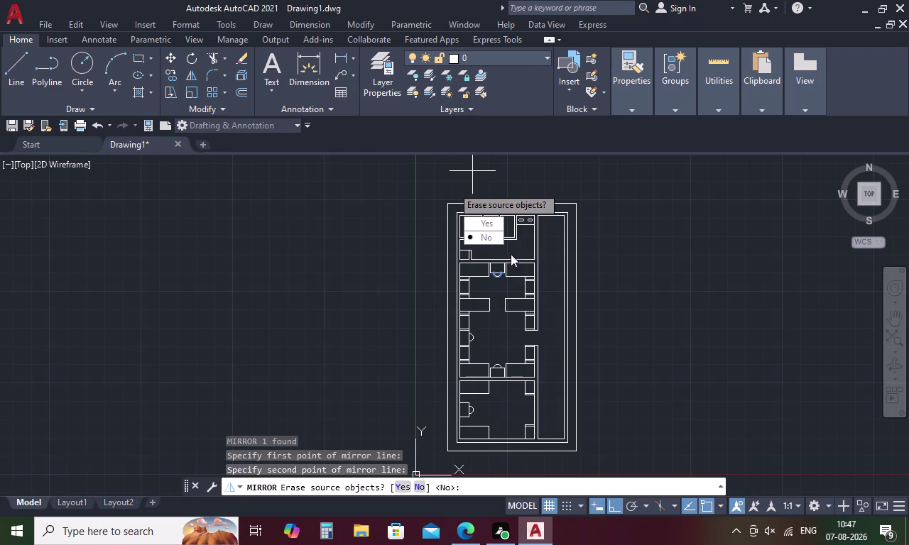
Finish the mirror keeping the source object, then pan down the plan.
drag(489, 239, 505, 413)
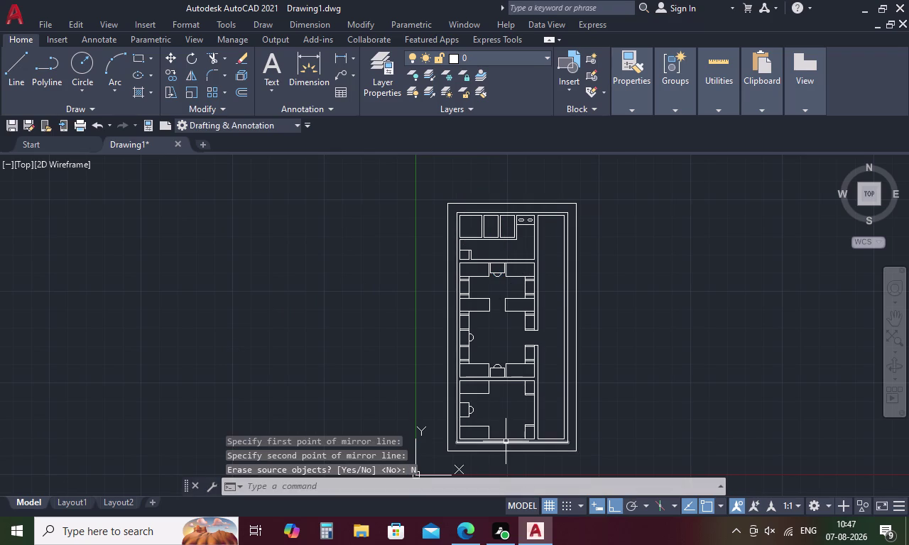
middle_drag(506, 442, 505, 407)
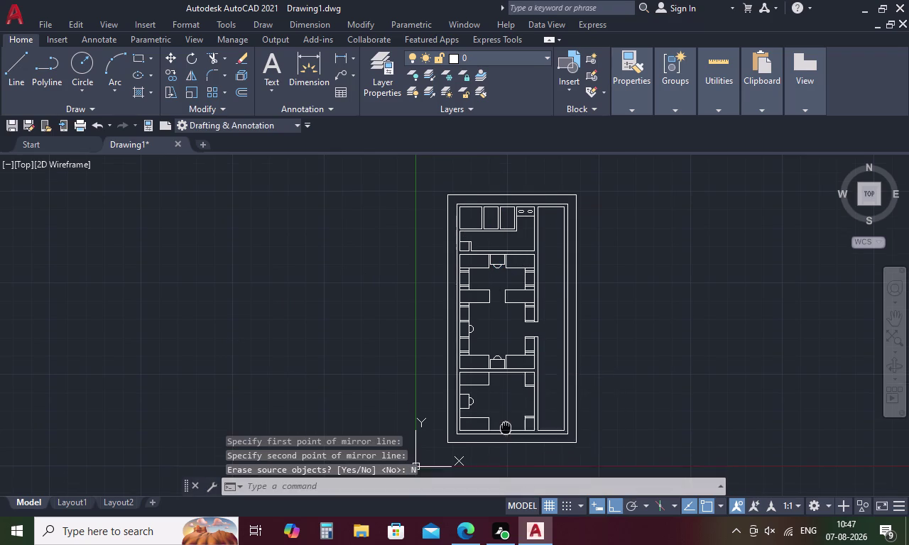
middle_drag(506, 406, 506, 366)
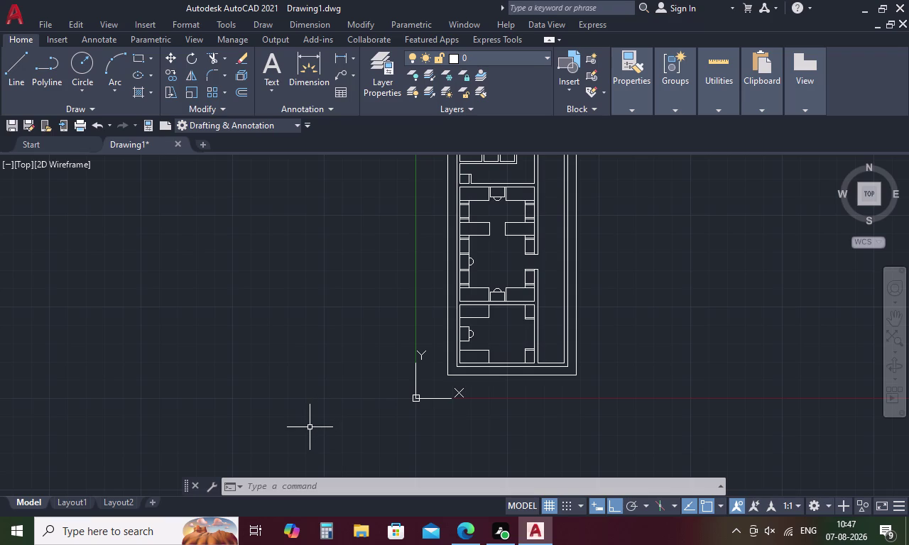
Load the ACAD_ISO02W100 linetype with LT, then select the bottom outer boundary line.
text(L)
text(T)
key(space)
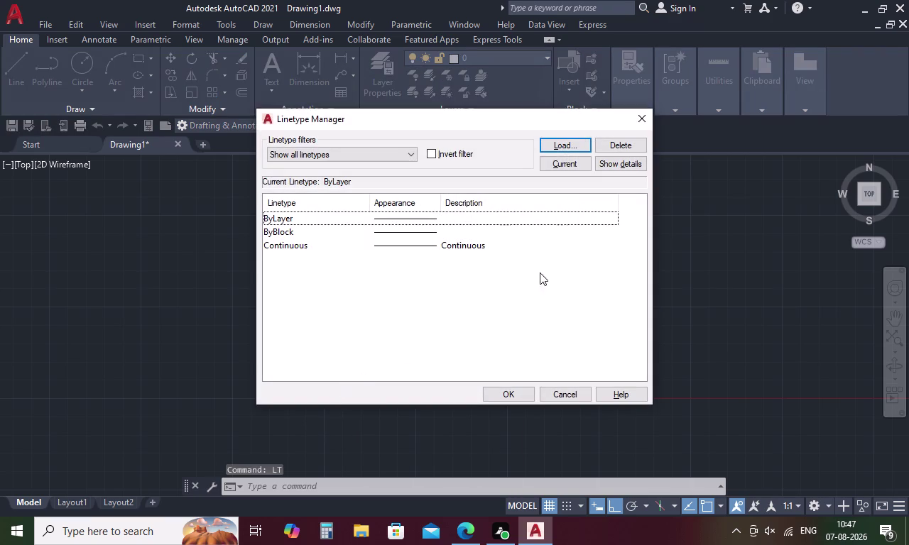
click(566, 147)
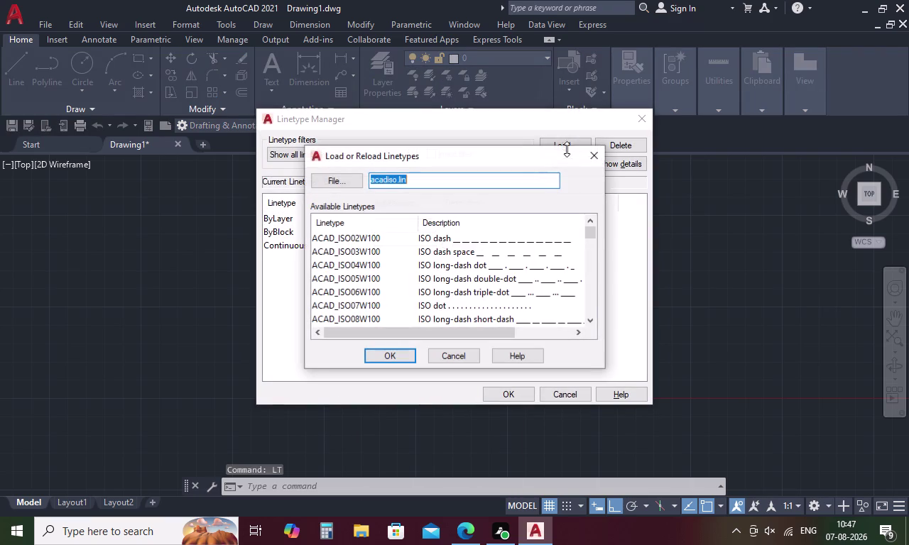
click(434, 235)
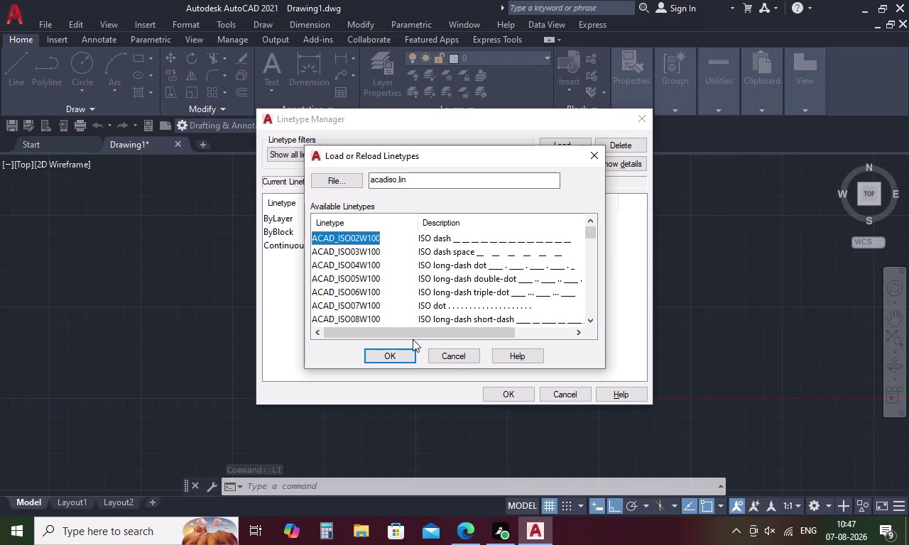
click(405, 358)
click(502, 397)
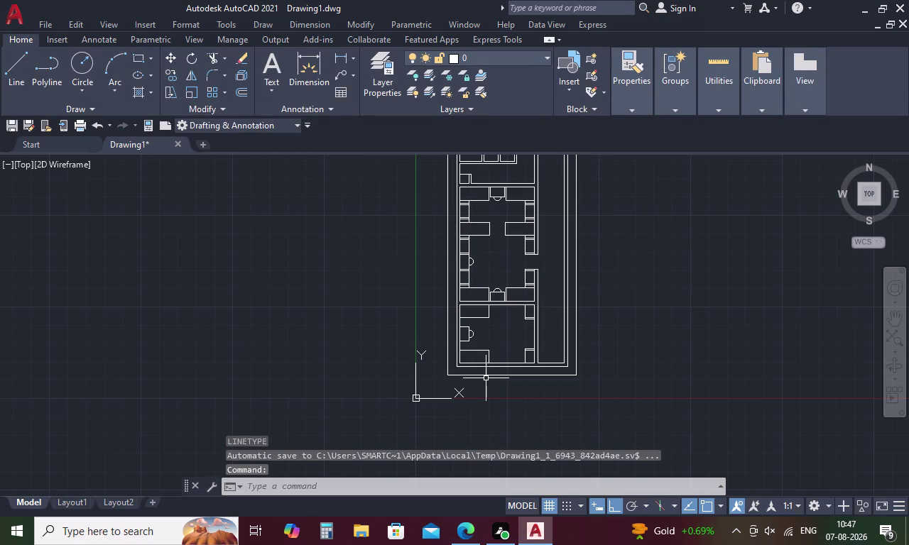
click(493, 377)
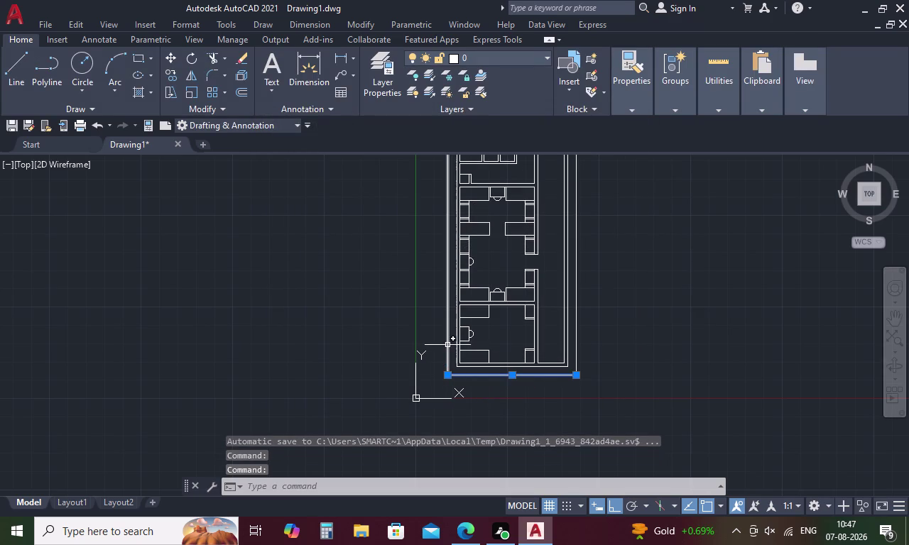
Add the left, right and top boundary lines and give all four ACAD_ISO02W100 linetype.
click(449, 343)
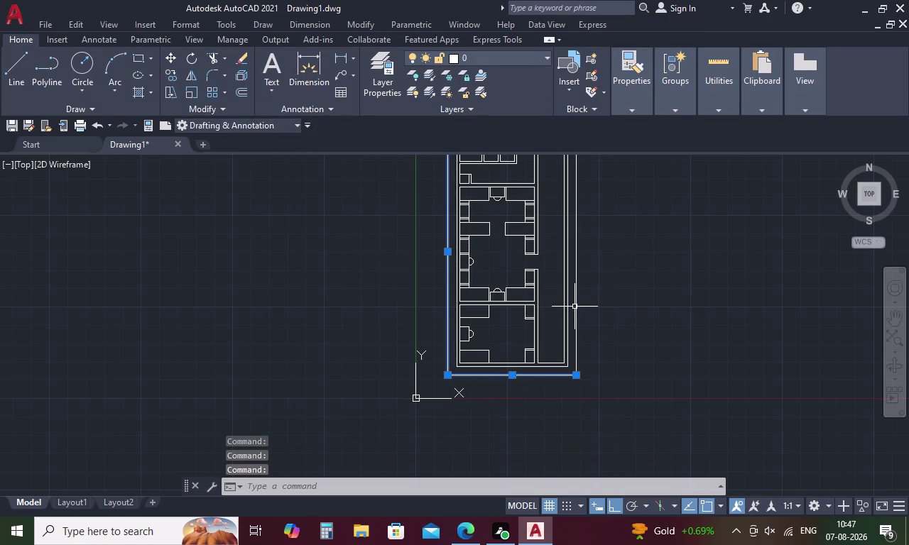
click(576, 296)
middle_drag(576, 296, 573, 343)
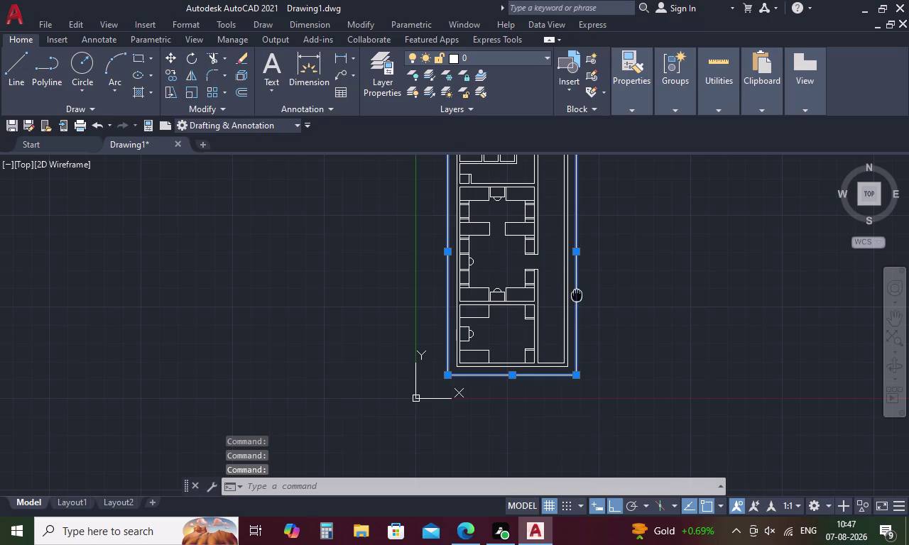
middle_drag(572, 343, 558, 471)
click(522, 304)
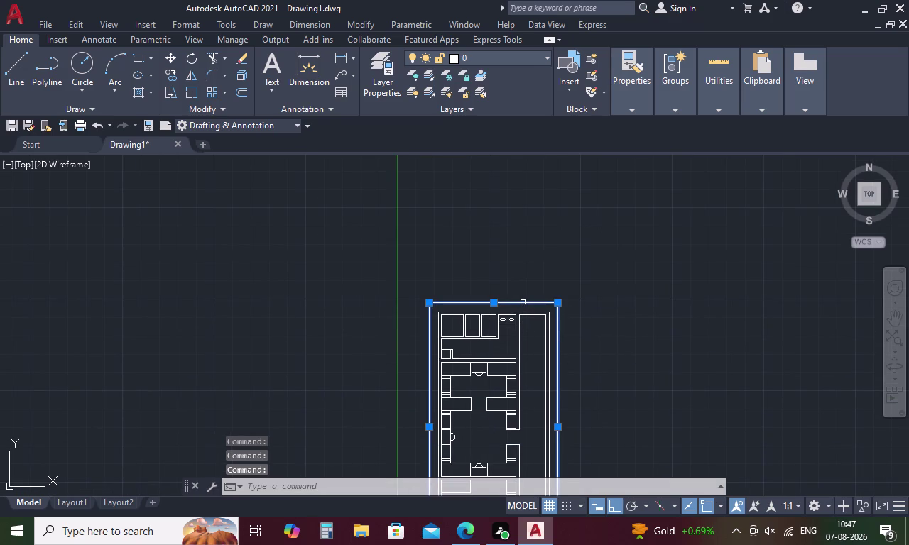
key(ctrl+1)
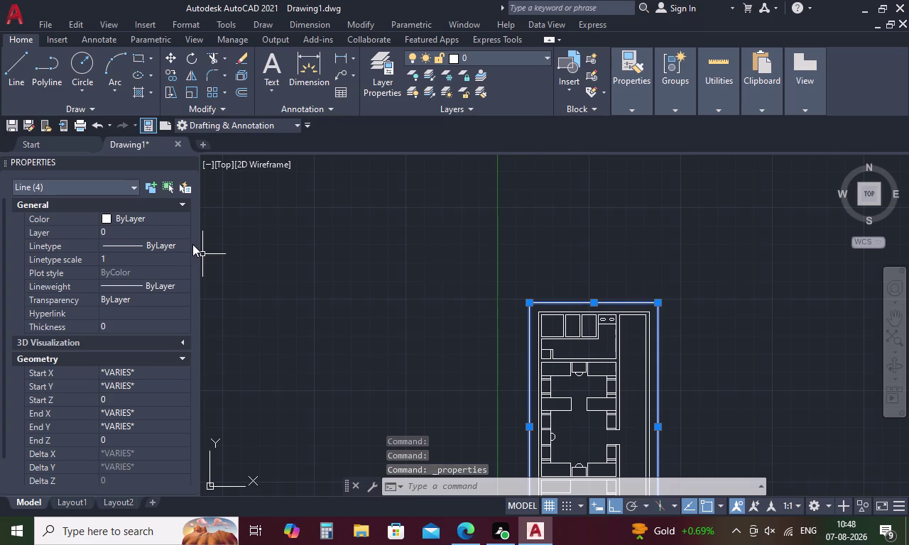
double_click(186, 246)
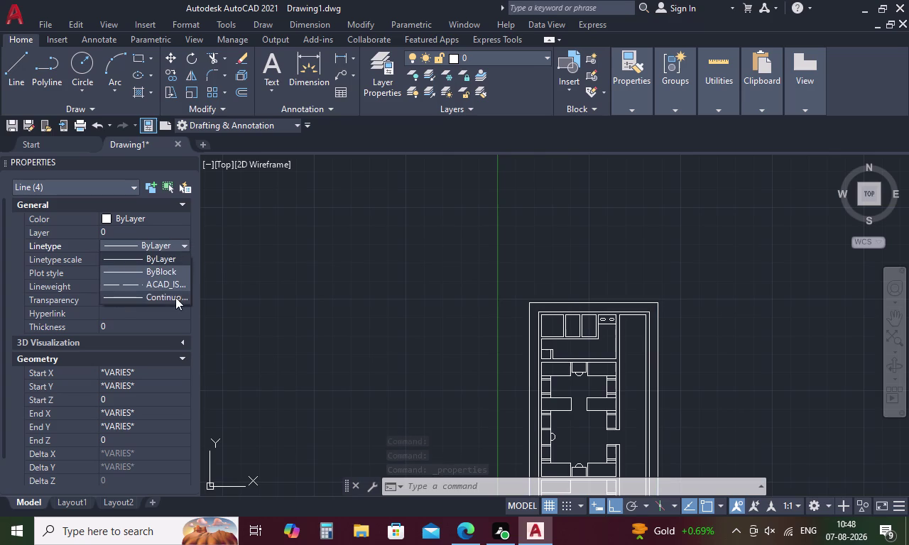
click(179, 284)
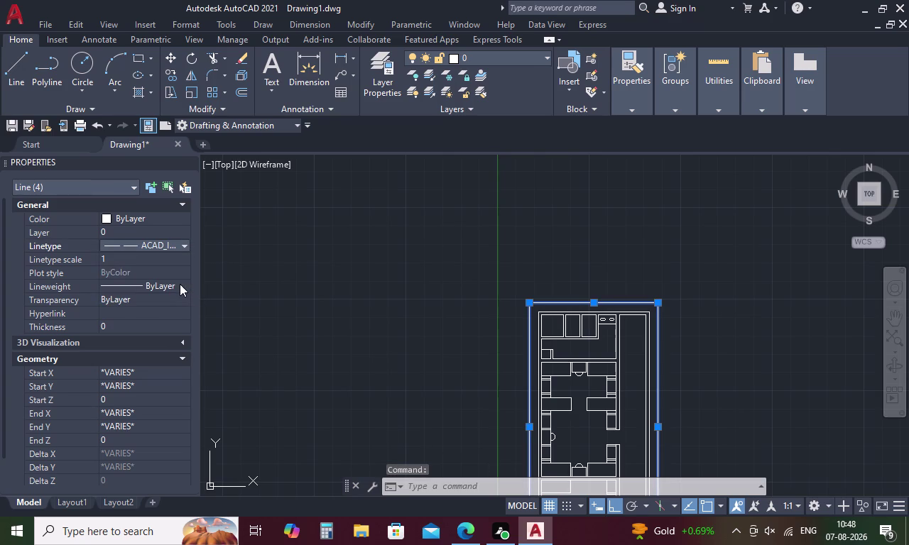
Try linetype scales of 0.01 and then 0.1 on the four boundary lines.
click(137, 260)
key(BackSpace)
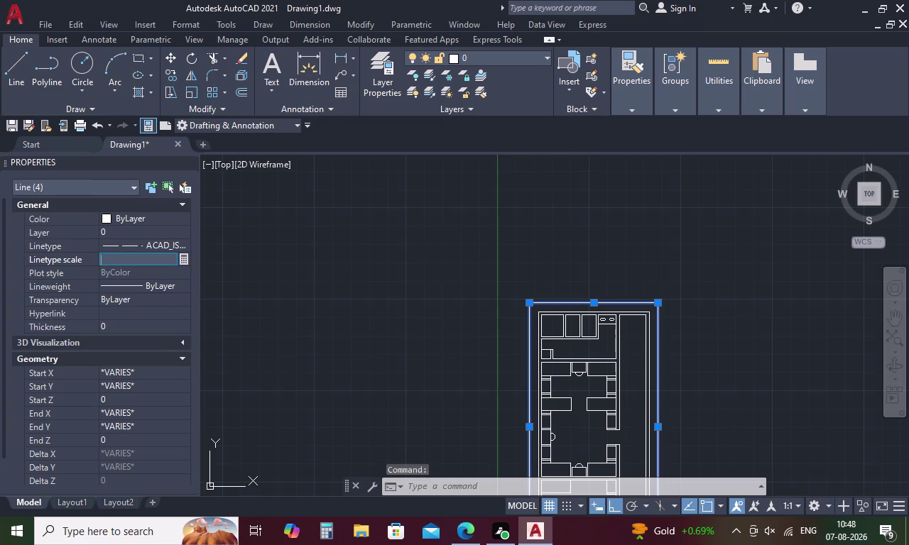
text(.01)
key(Return)
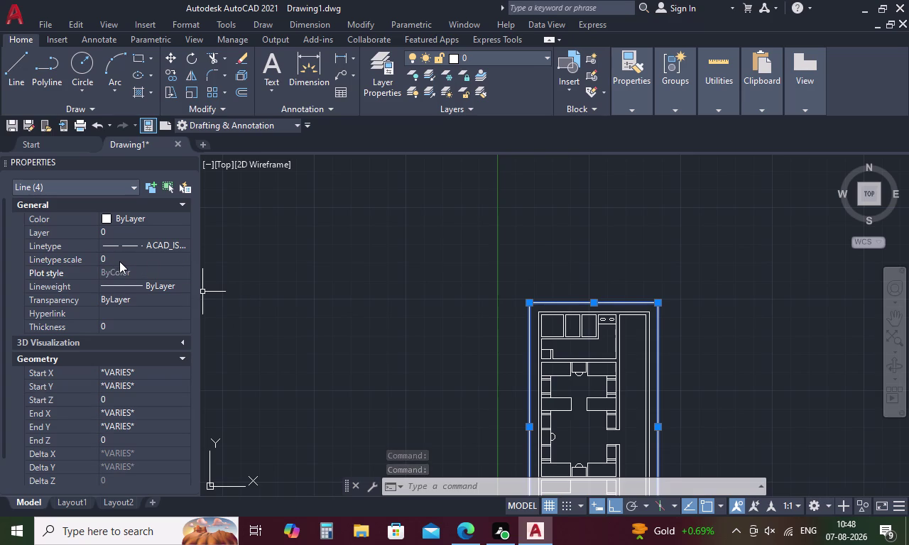
click(120, 261)
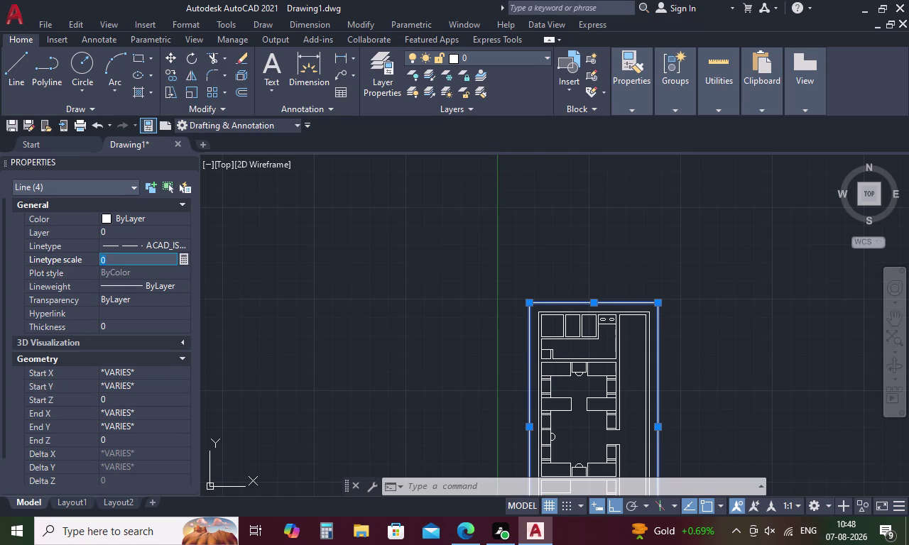
key(BackSpace)
text(0.)
text(1)
key(Return)
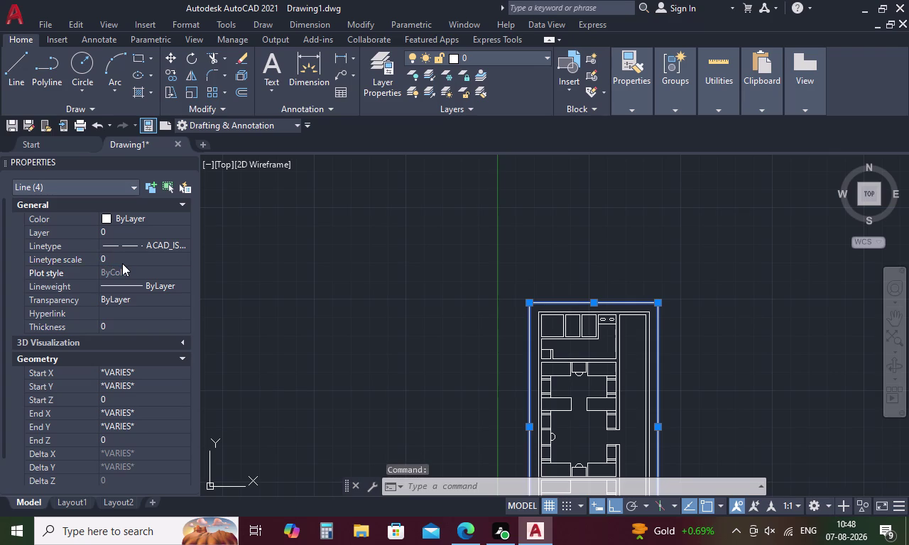
Re-enter a 0.1 linetype scale for the boundary lines and deselect them.
click(124, 264)
key(BackSpace)
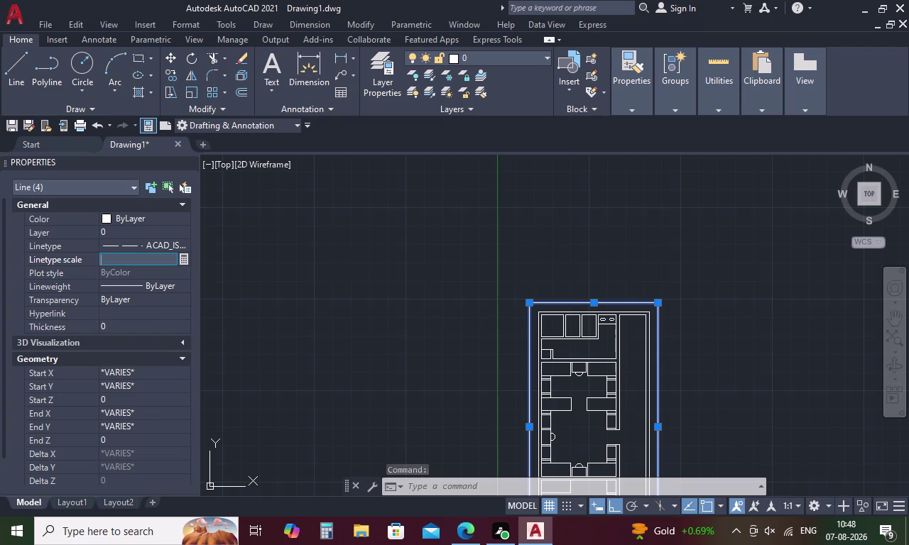
text(.1)
key(Return)
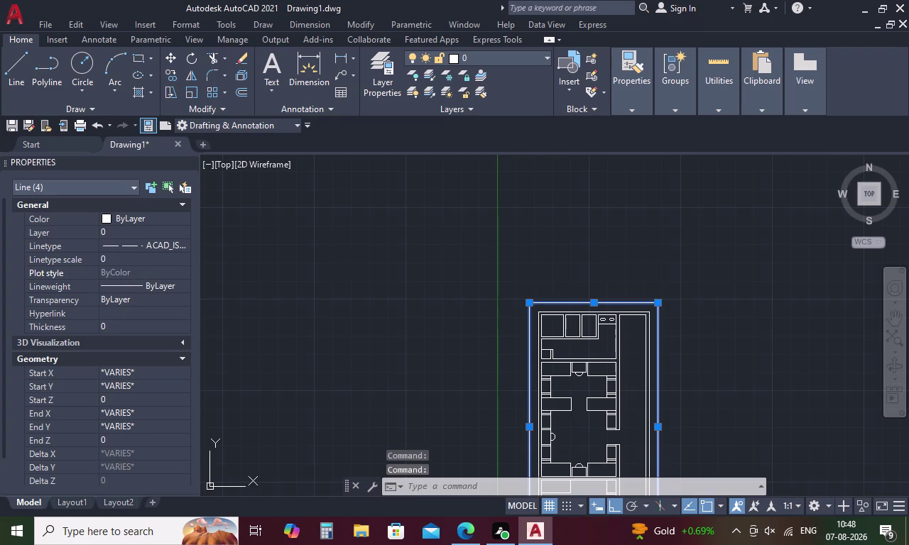
key(Escape)
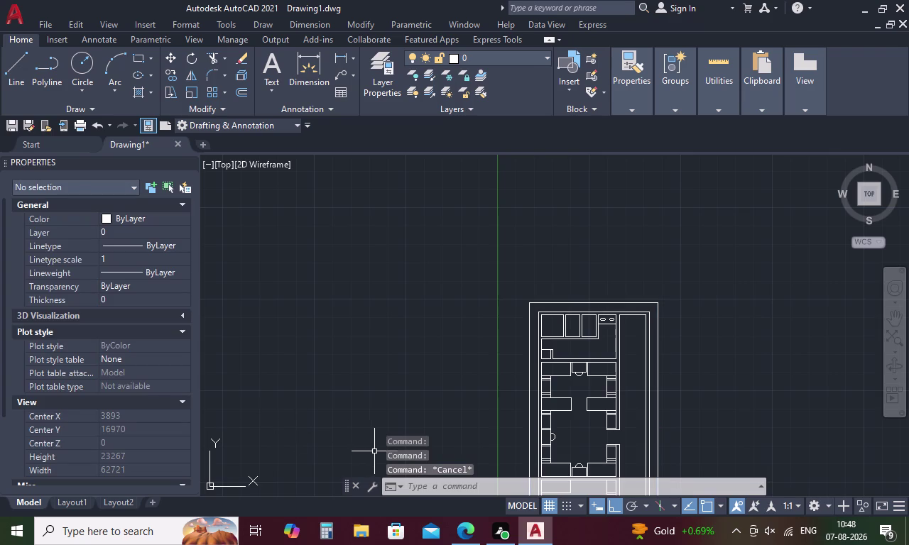
Set the top and left boundary lines' linetype scale to .01, then deselect.
click(571, 304)
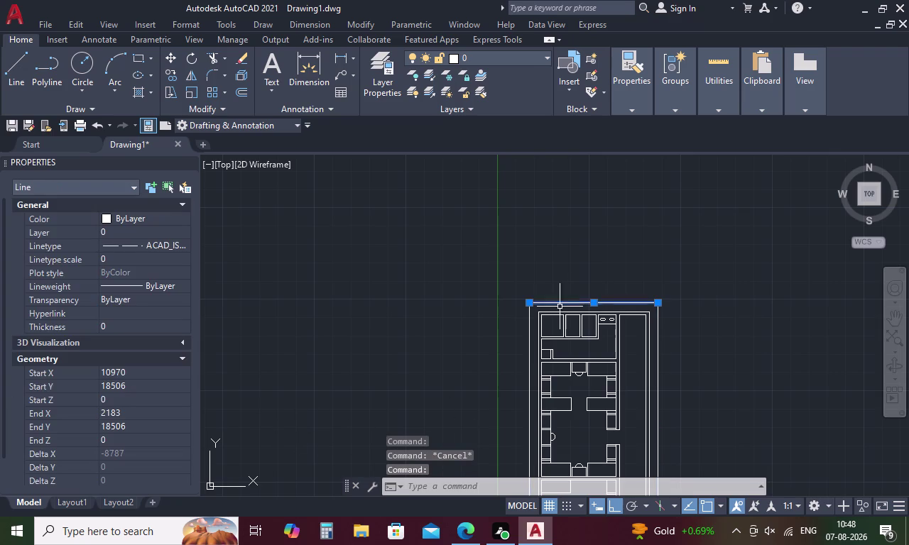
click(528, 331)
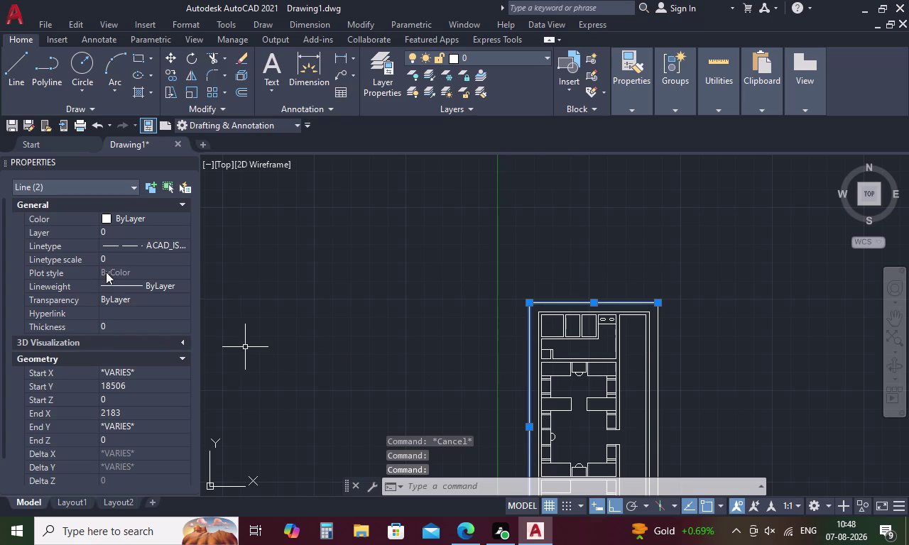
click(129, 259)
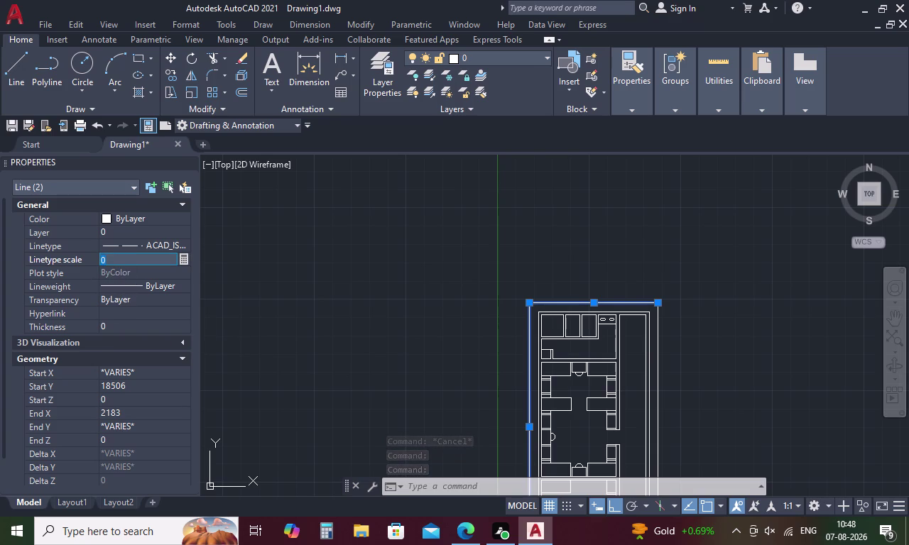
key(BackSpace)
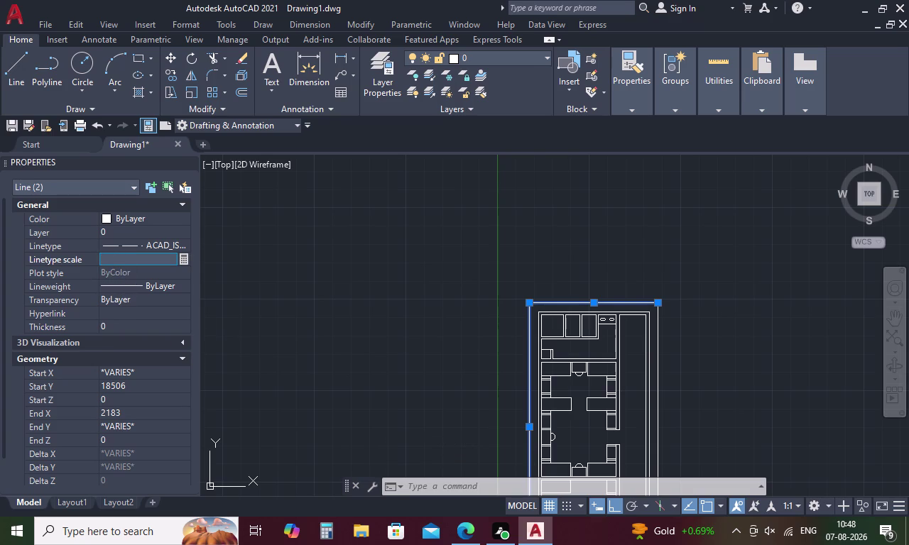
key(period)
key(0)
key(1)
key(Return)
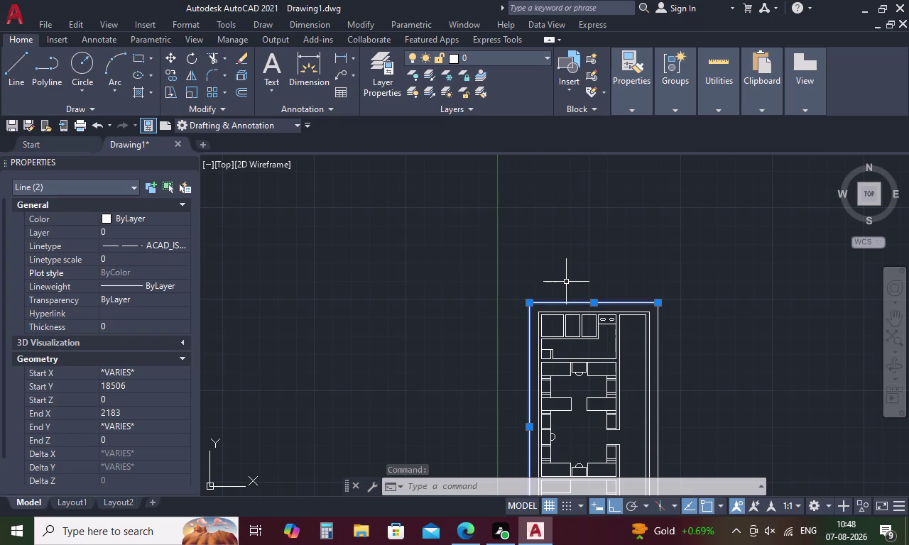
key(Escape)
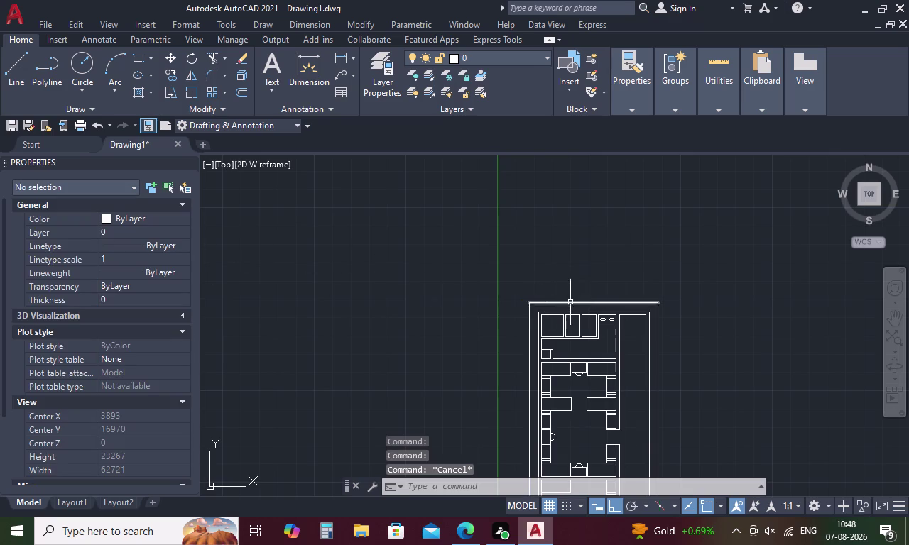
Reselect the top, left and another outer boundary line, adjusting the view.
click(575, 304)
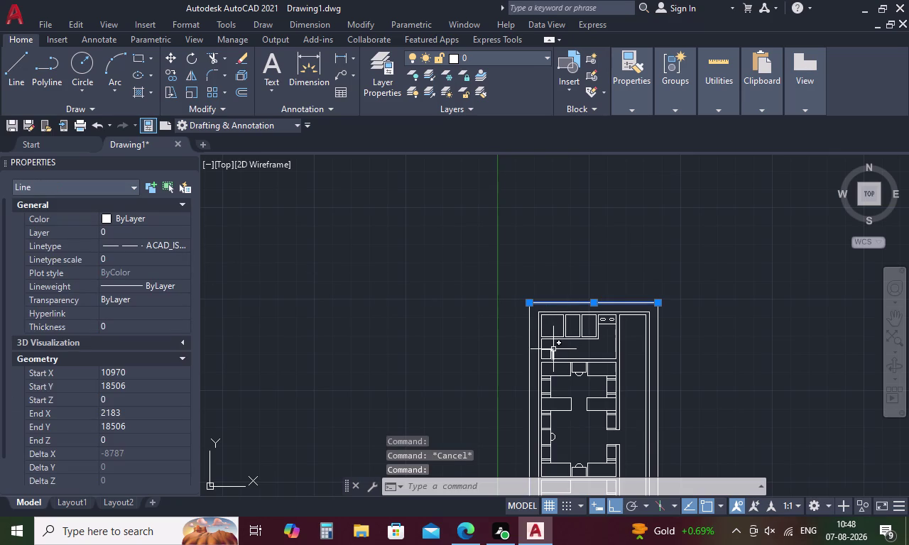
click(528, 340)
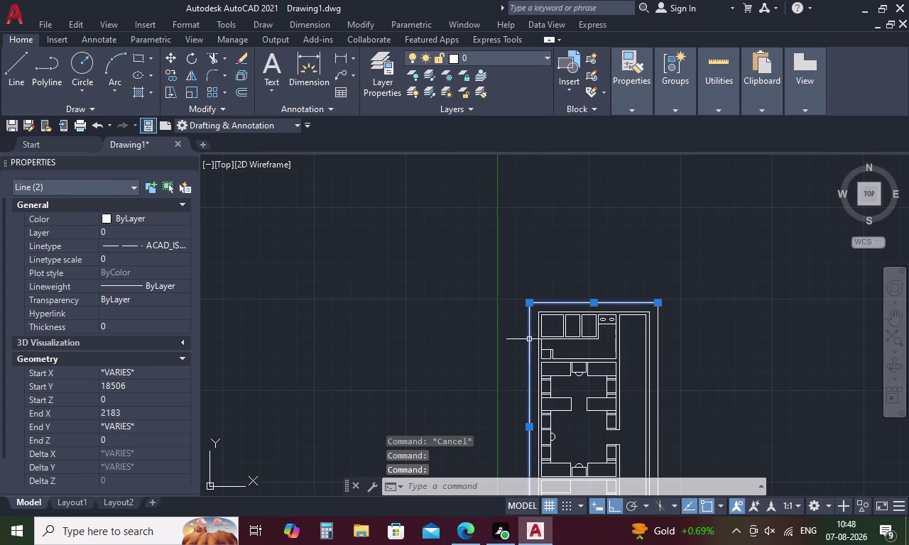
click(657, 343)
scroll(down, 3)
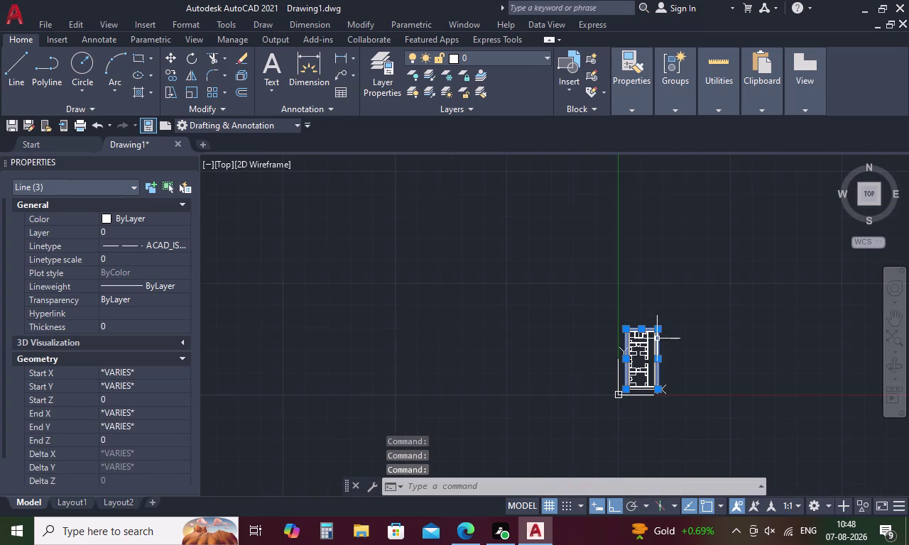
middle_drag(657, 339, 630, 306)
scroll(up, 3)
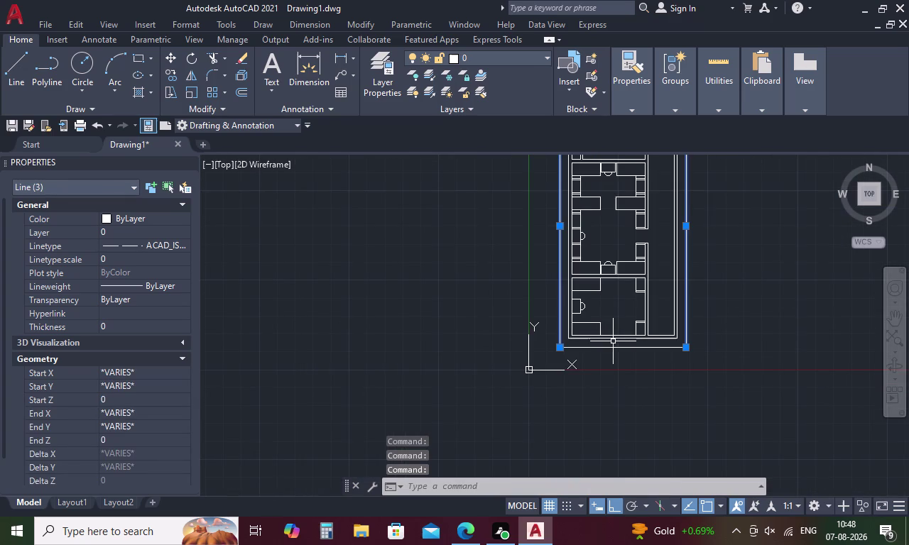
Add the bottom boundary line and check lineweight and linetype, keeping the dashed linetype.
click(613, 347)
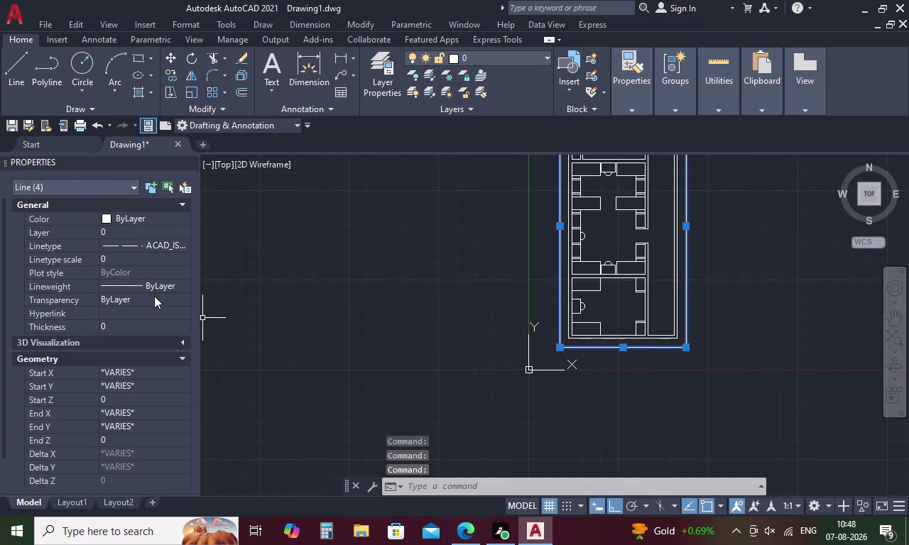
click(178, 287)
click(184, 287)
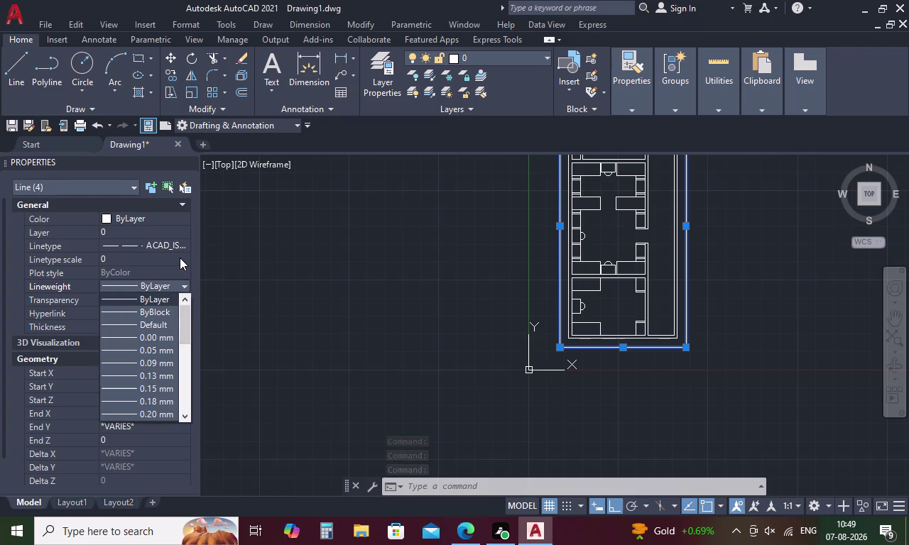
click(180, 258)
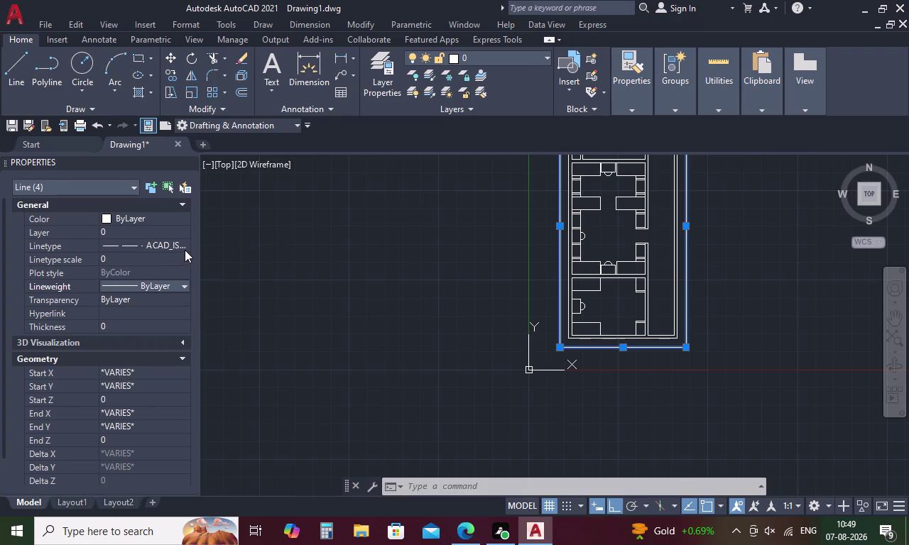
click(181, 245)
click(181, 246)
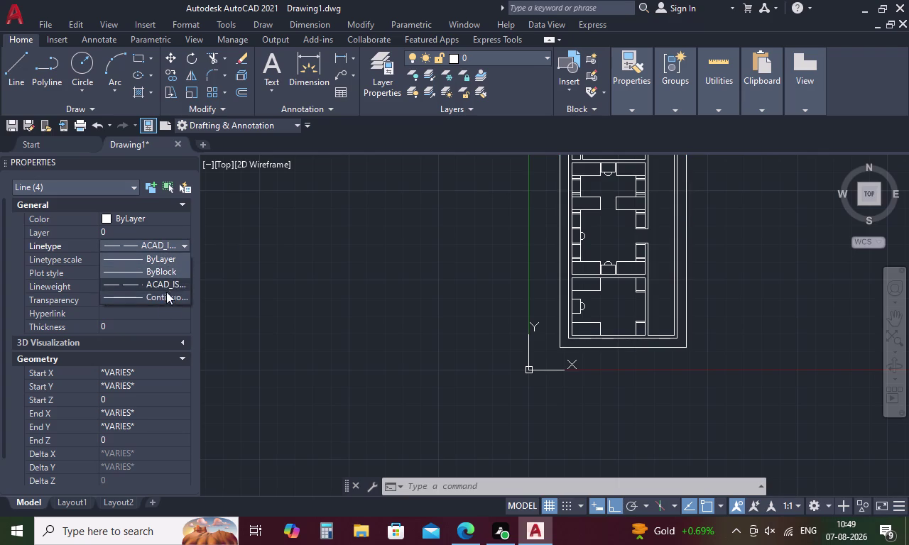
click(170, 283)
Try linetype scales of 1, 2 and 10 on the boundary lines.
click(155, 260)
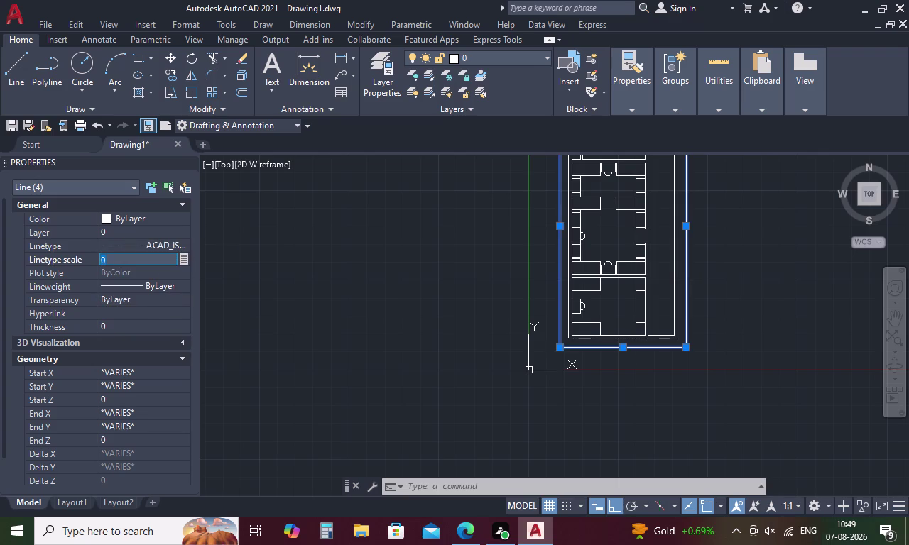
key(BackSpace)
key(1)
key(Return)
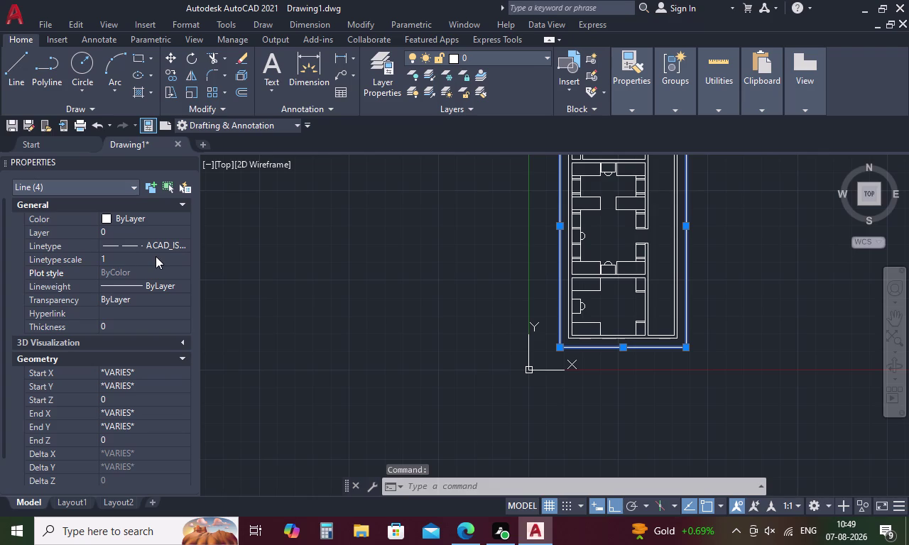
click(155, 257)
key(BackSpace)
key(2)
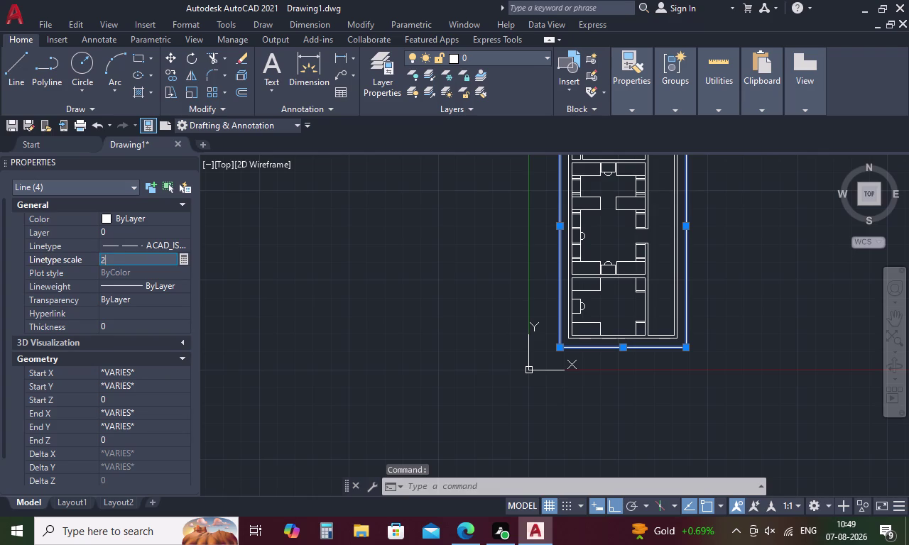
key(Return)
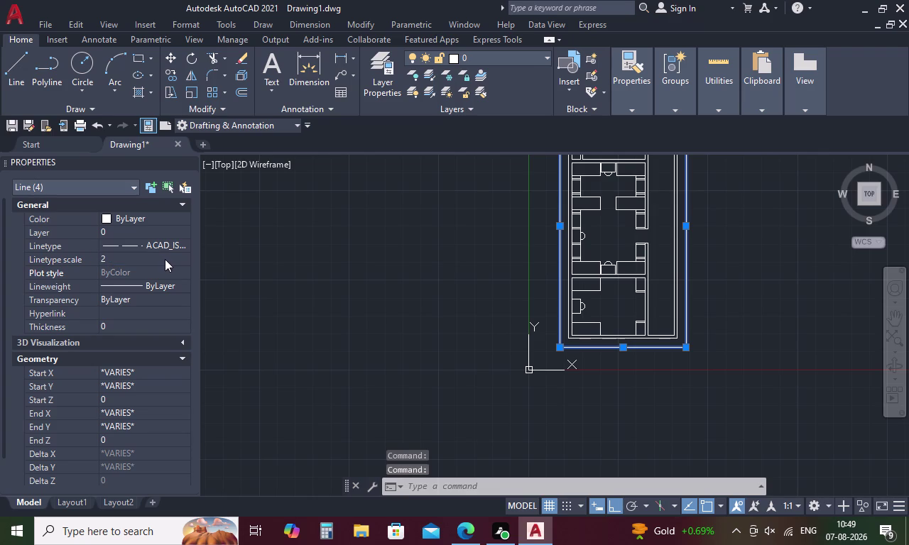
click(143, 259)
key(BackSpace)
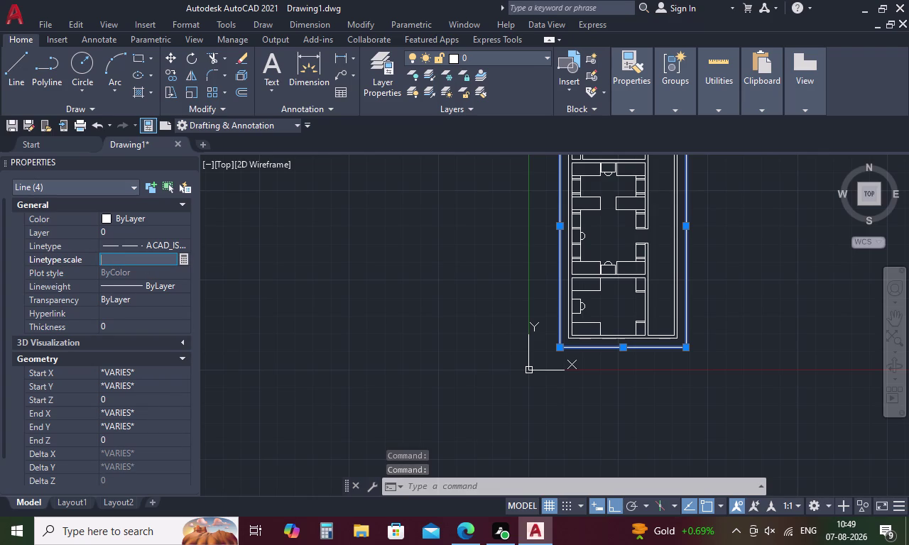
text(10)
key(Return)
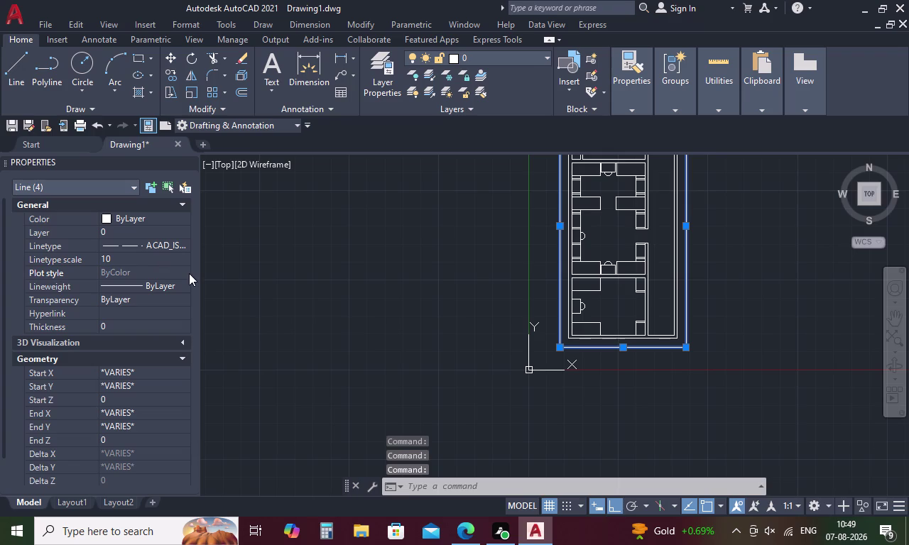
Try a linetype scale of 100, then settle on 50.
click(158, 258)
key(BackSpace)
text(10)
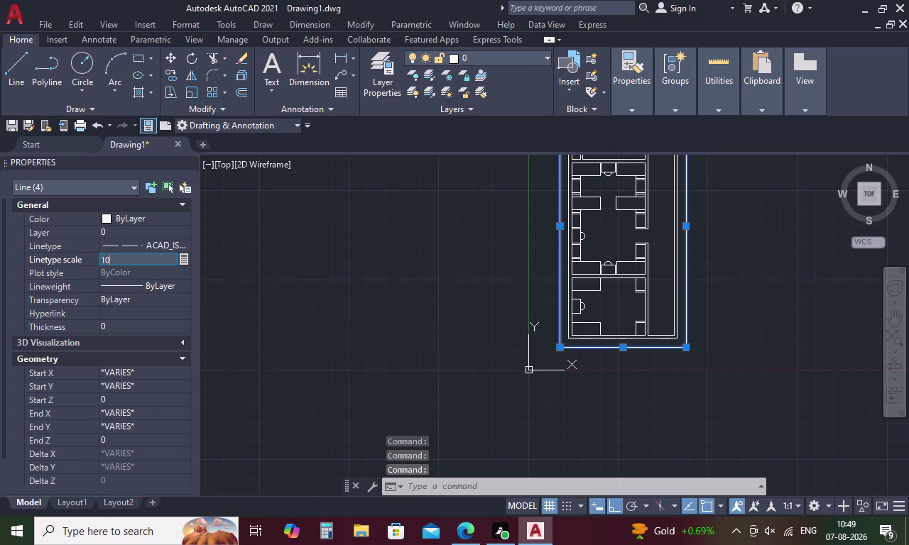
text(0)
key(Return)
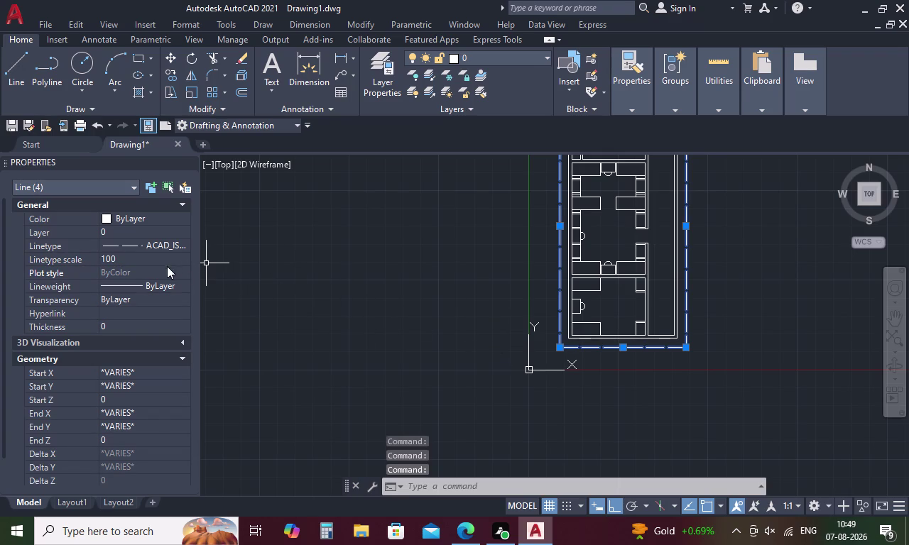
click(139, 258)
key(BackSpace)
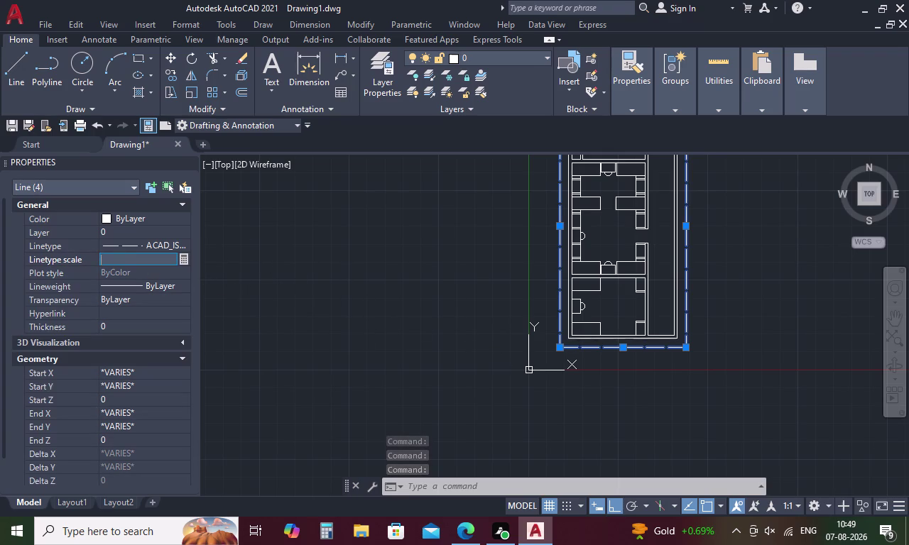
key(5)
key(0)
key(Return)
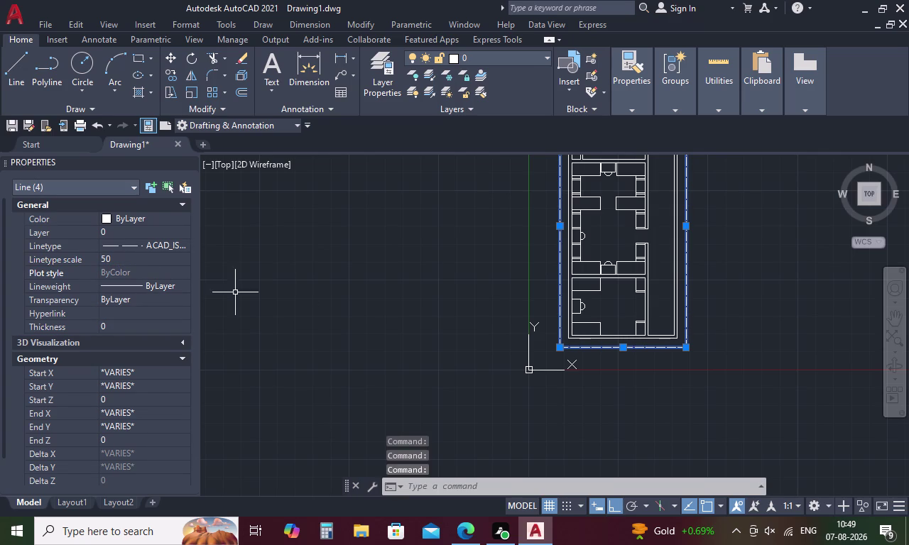
Deselect the lines and pan around to inspect the dashed boundary.
click(355, 312)
click(354, 311)
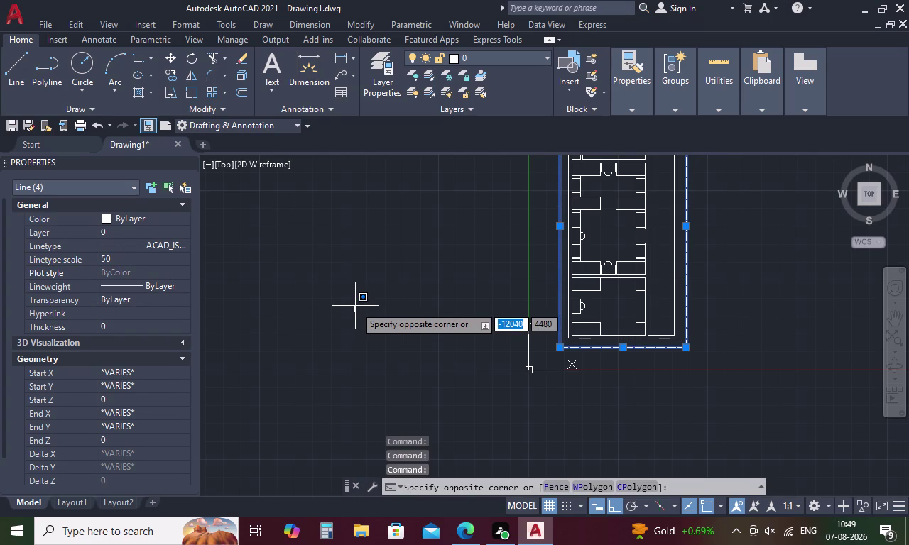
key(Escape)
key(Escape)
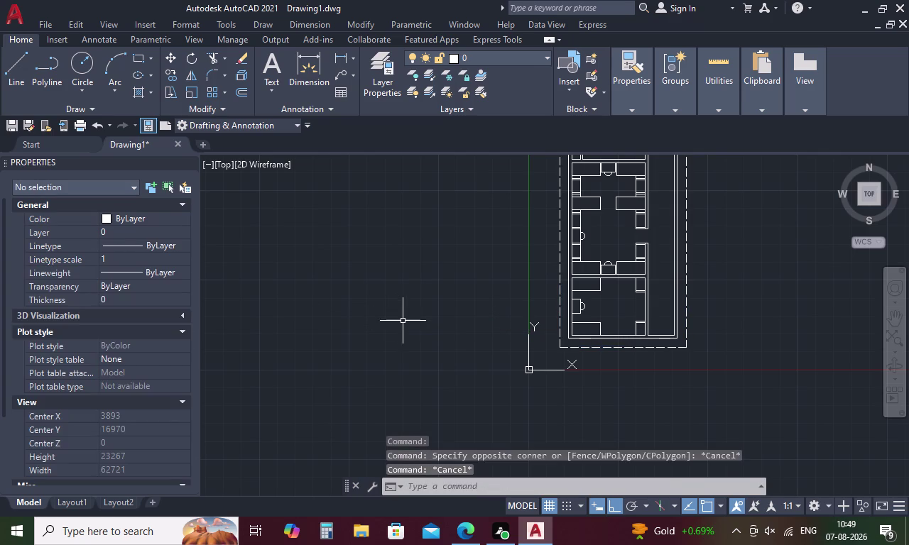
middle_drag(446, 311, 311, 314)
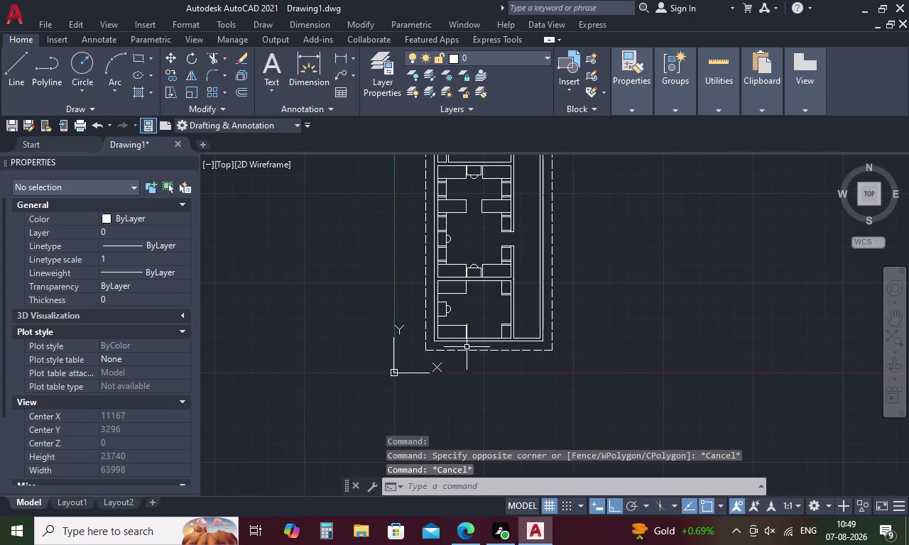
middle_drag(476, 374, 425, 449)
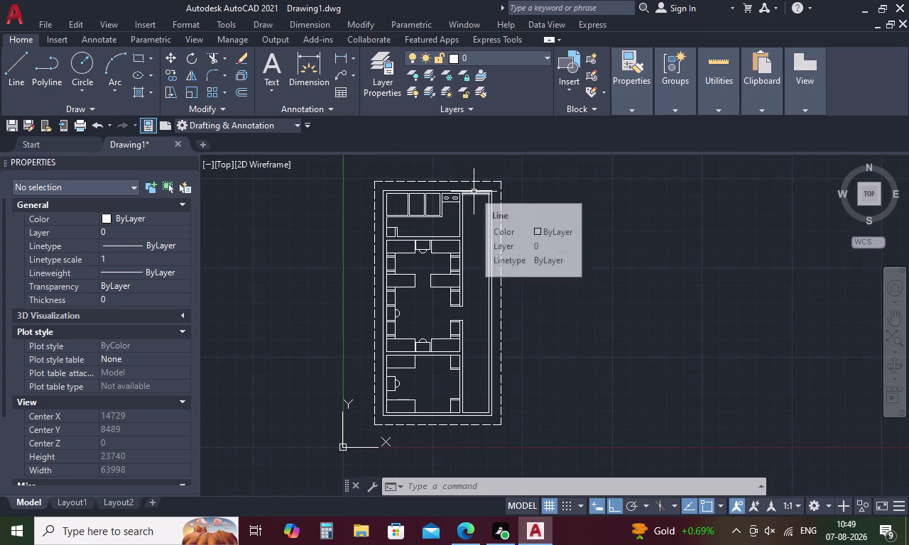
scroll(up, 3)
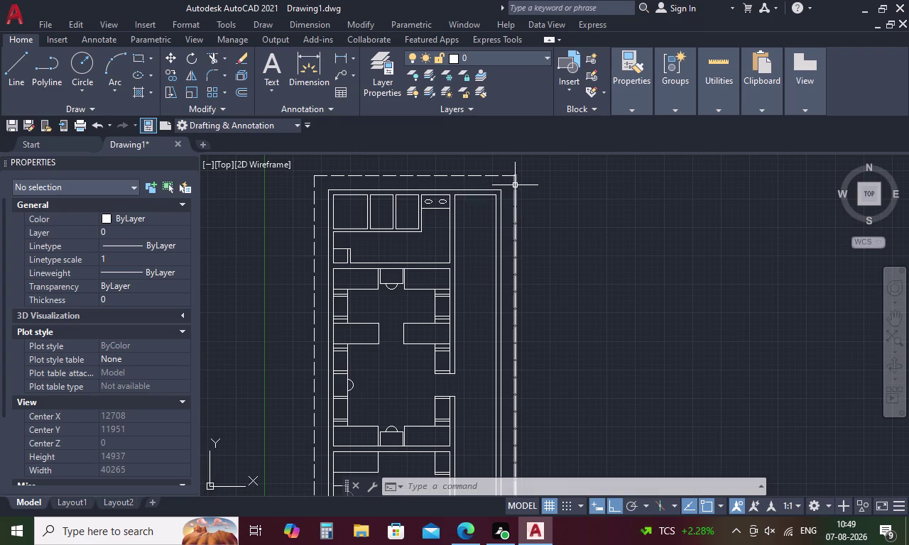
Select the outer boundary lines, change their linetype scale to 25, and deselect.
click(515, 185)
click(485, 177)
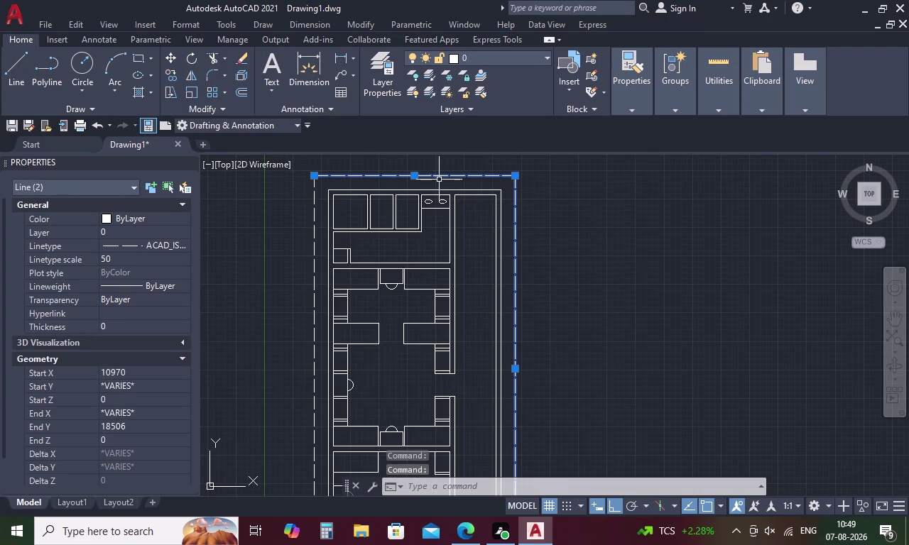
click(314, 223)
scroll(down, 3)
scroll(up, 3)
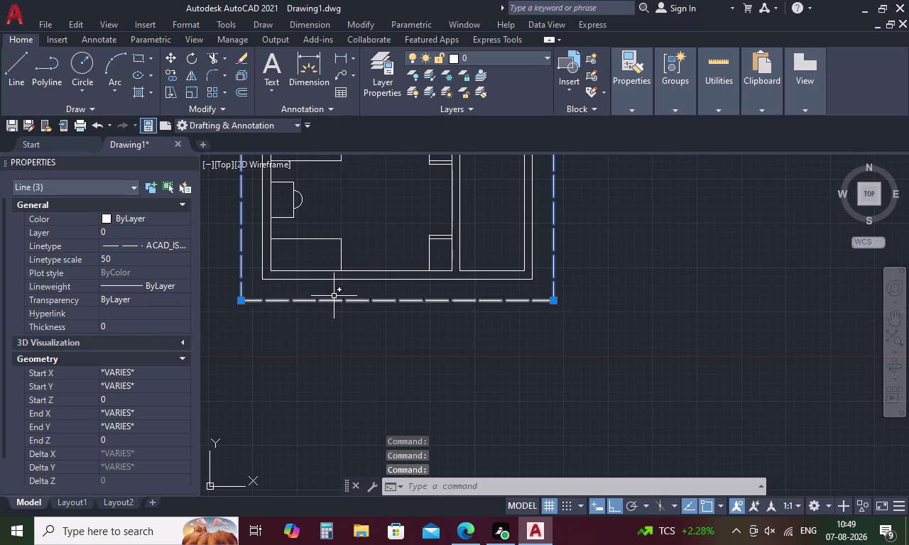
click(335, 300)
click(146, 253)
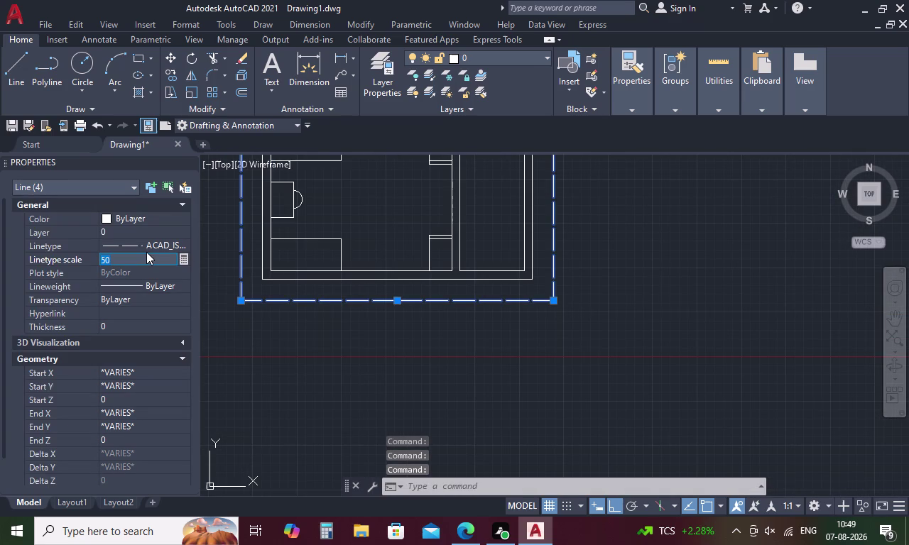
key(BackSpace)
text(25)
key(Return)
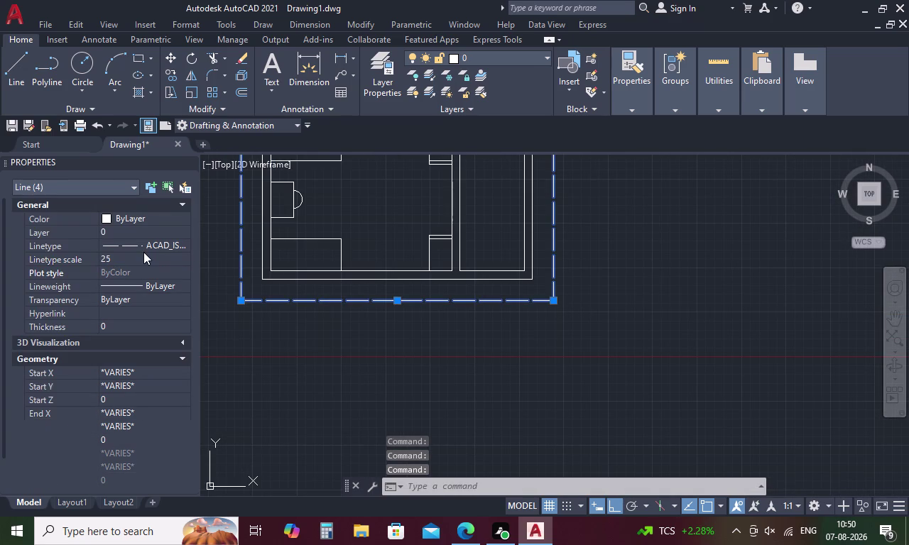
key(space)
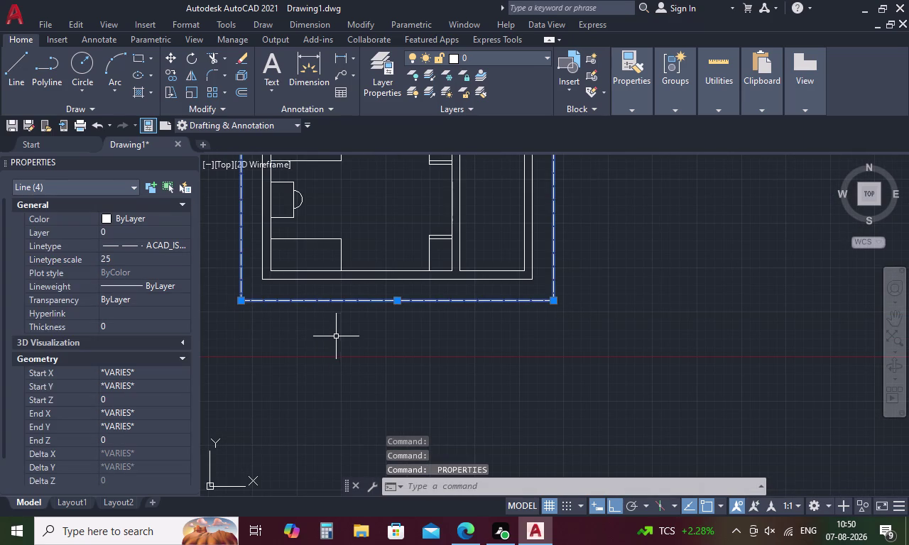
key(Escape)
Select the inner bottom, right and top wall lines.
scroll(down, 3)
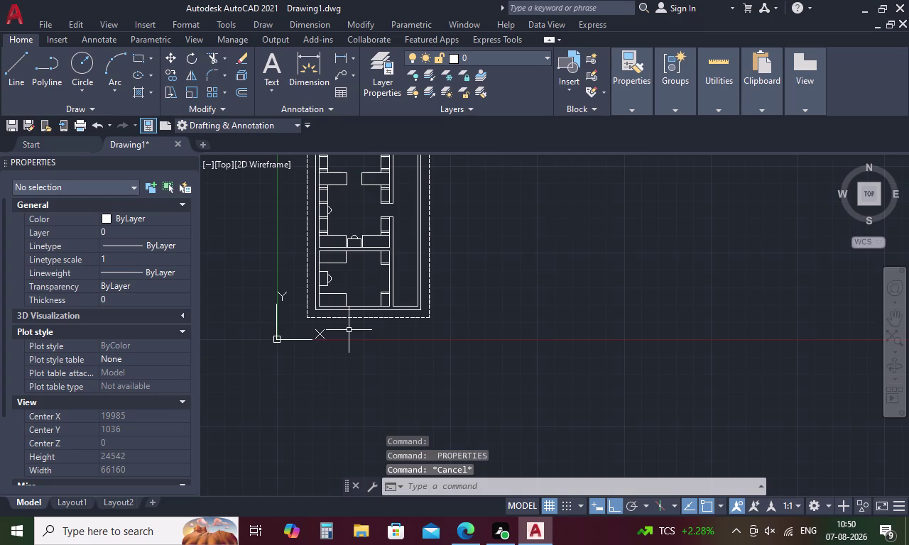
middle_drag(350, 330, 352, 380)
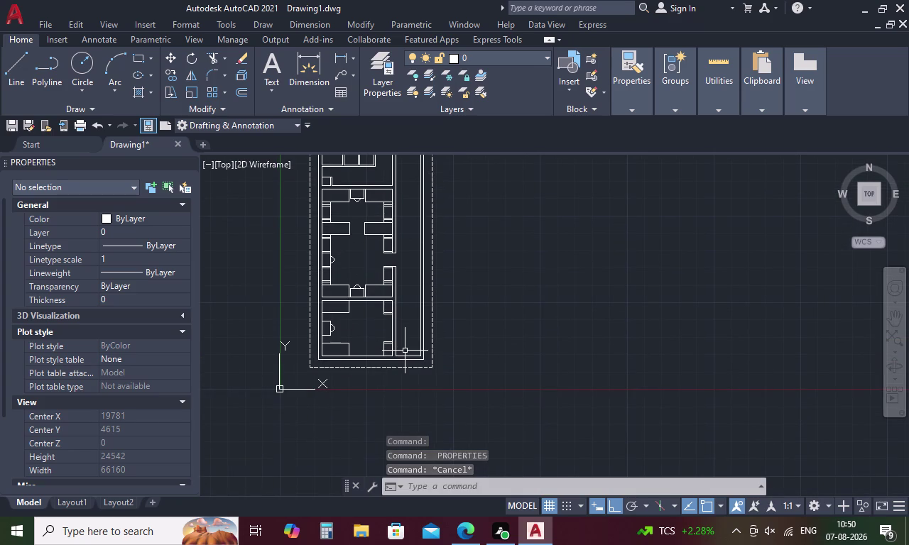
scroll(up, 3)
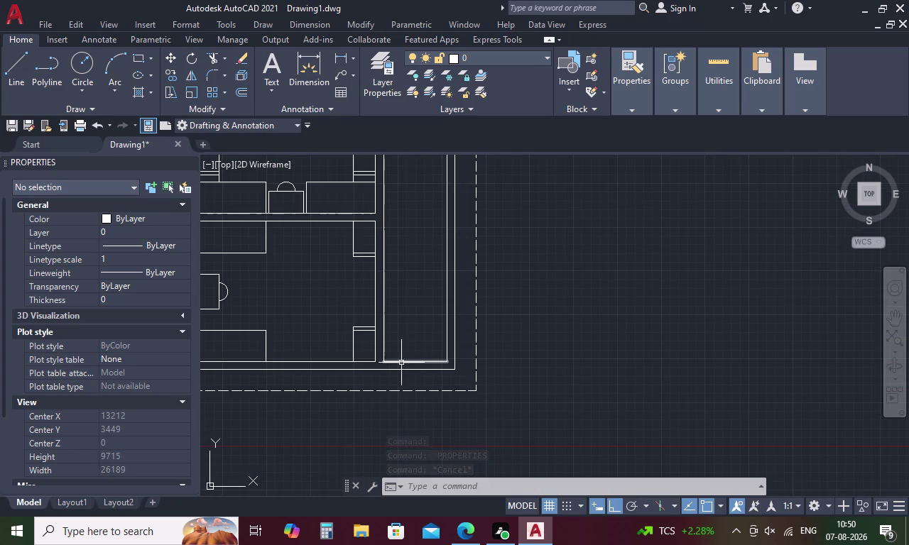
click(401, 363)
click(446, 305)
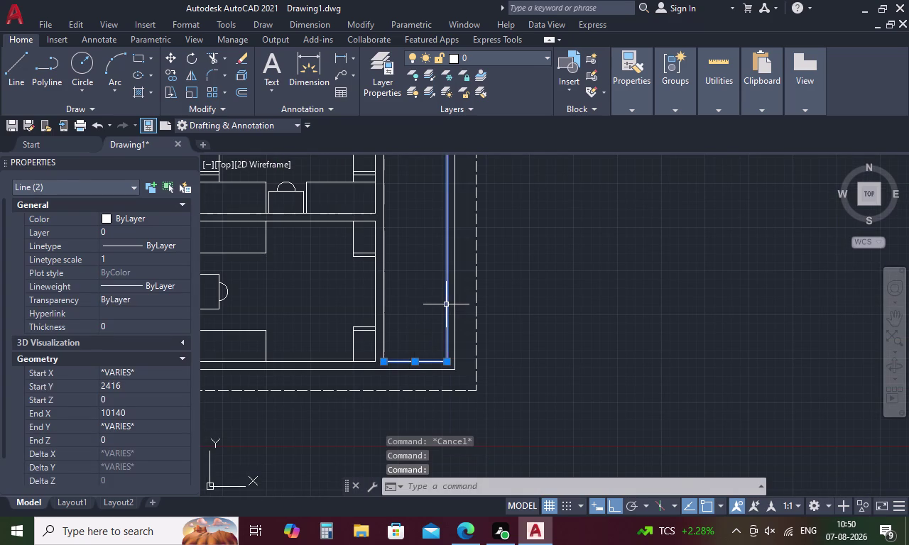
scroll(down, 3)
middle_drag(441, 247, 427, 375)
scroll(up, 3)
click(417, 318)
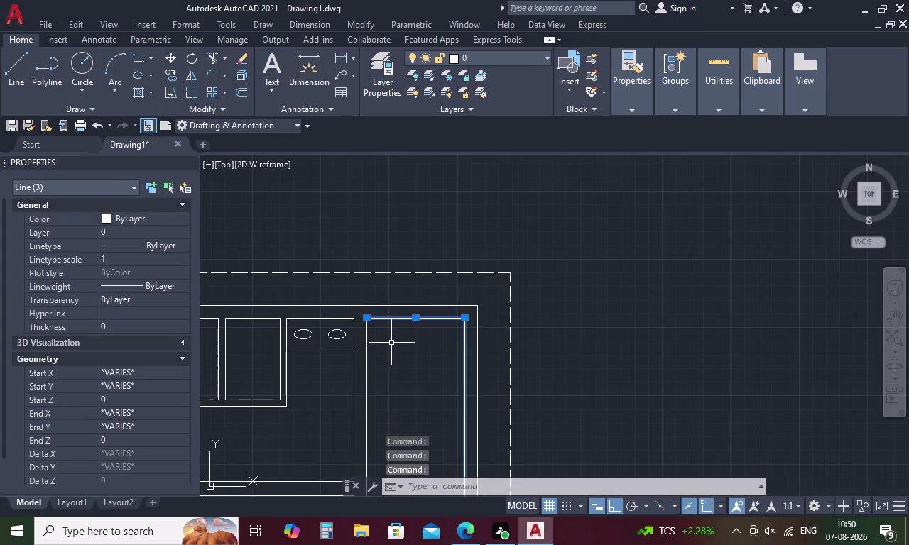
Copy the dashed style onto the inner wall lines, including the right one, with MA.
key(Escape)
text(MA)
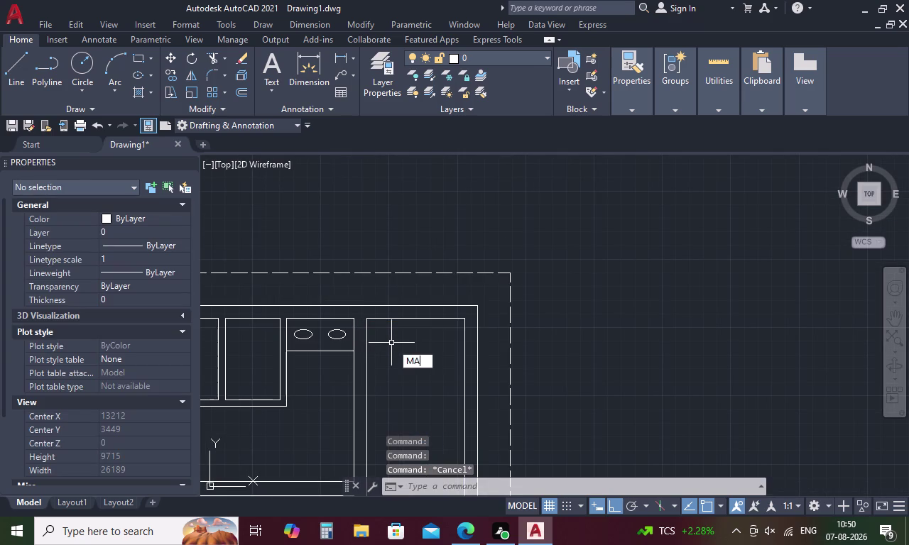
key(Return)
click(408, 273)
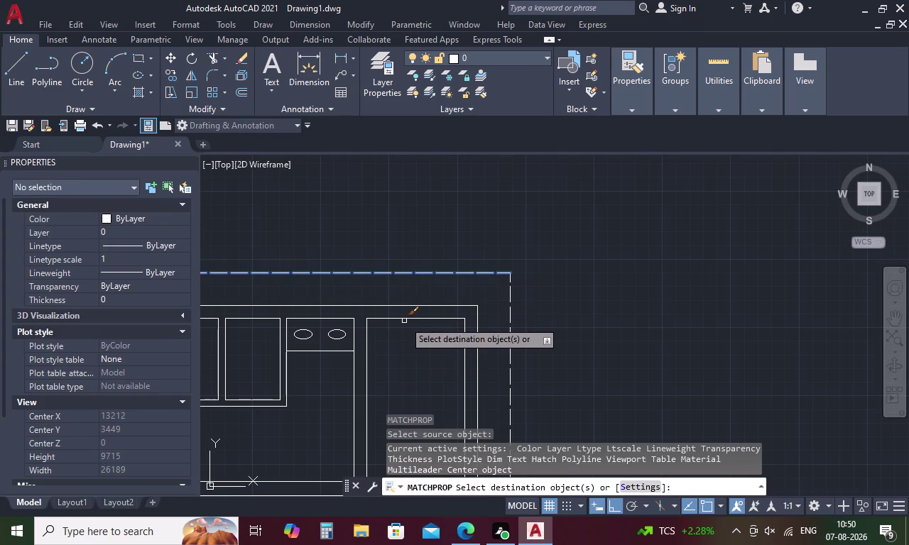
click(412, 318)
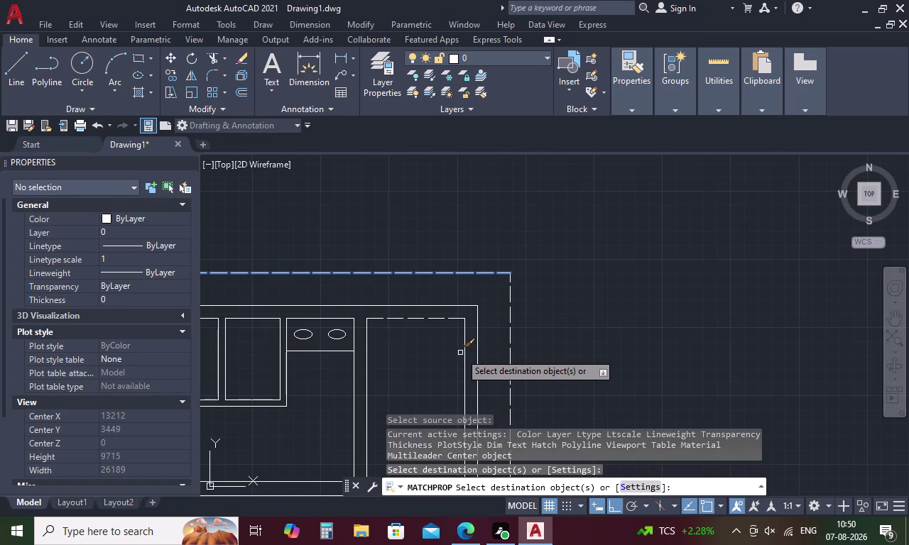
click(466, 356)
scroll(down, 3)
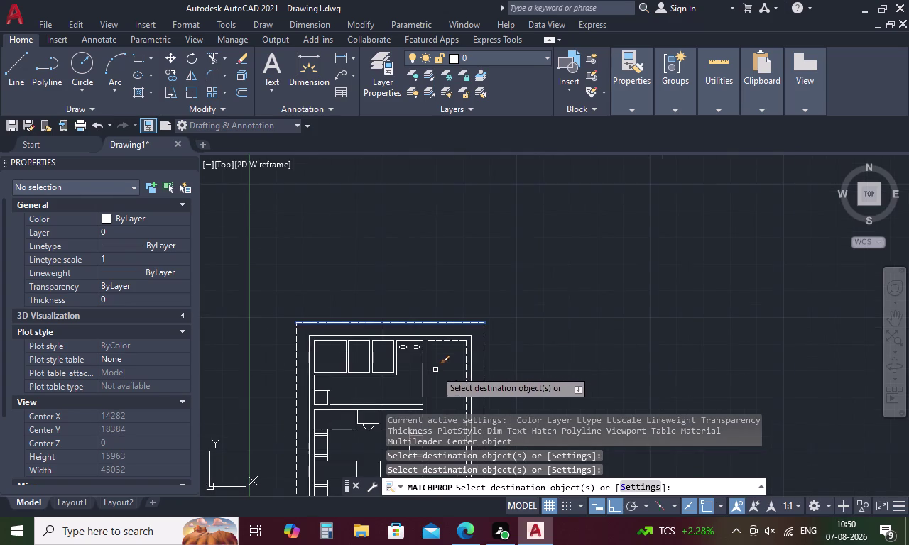
middle_drag(435, 370, 456, 241)
middle_drag(461, 340, 500, 227)
middle_drag(494, 293, 516, 213)
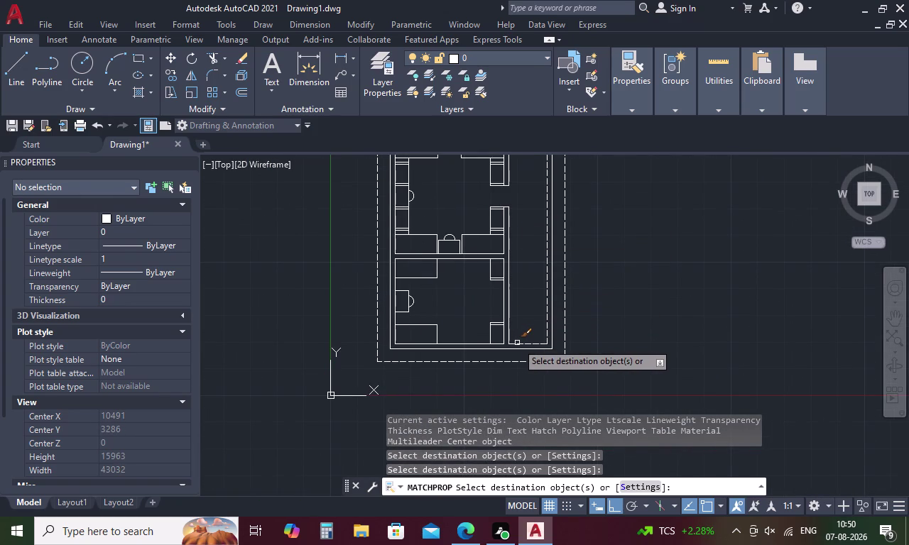
click(517, 343)
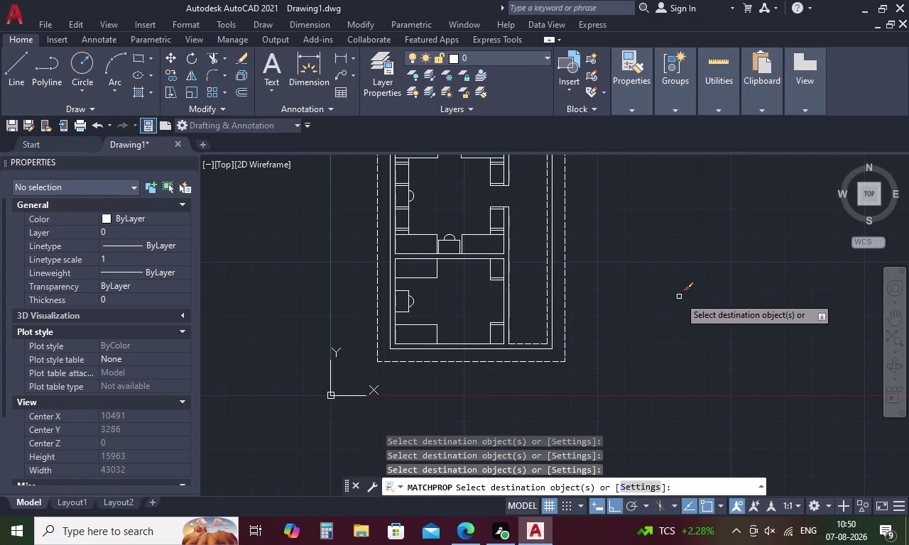
key(Escape)
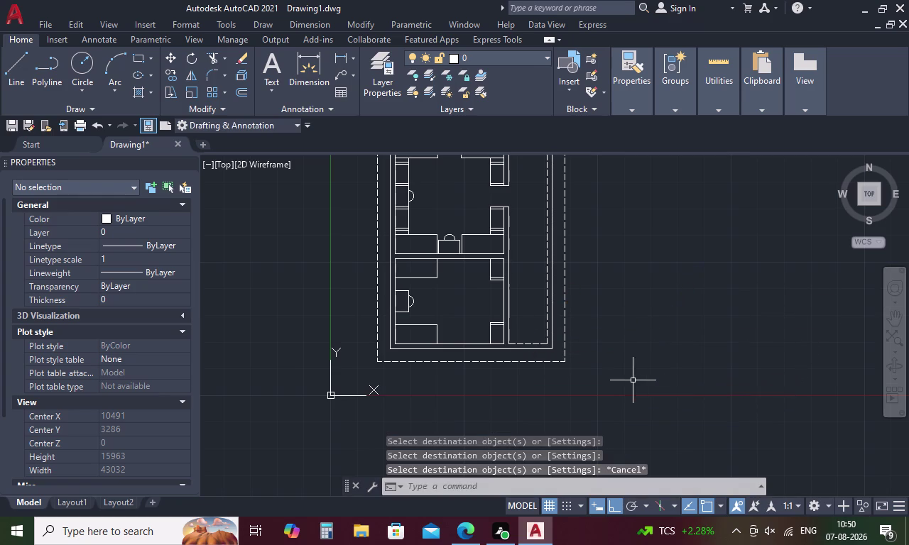
Pan to review the whole plan down to its lower end.
scroll(down, 3)
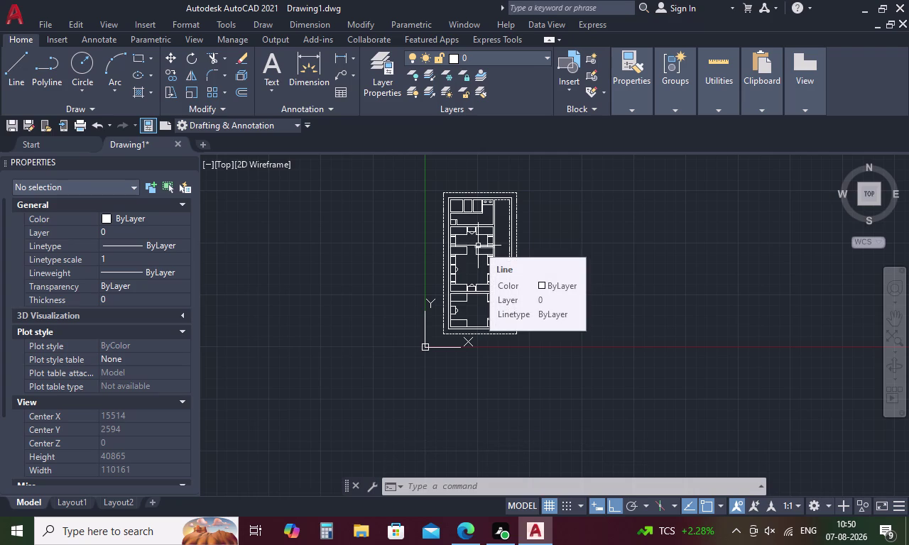
middle_drag(459, 258, 455, 273)
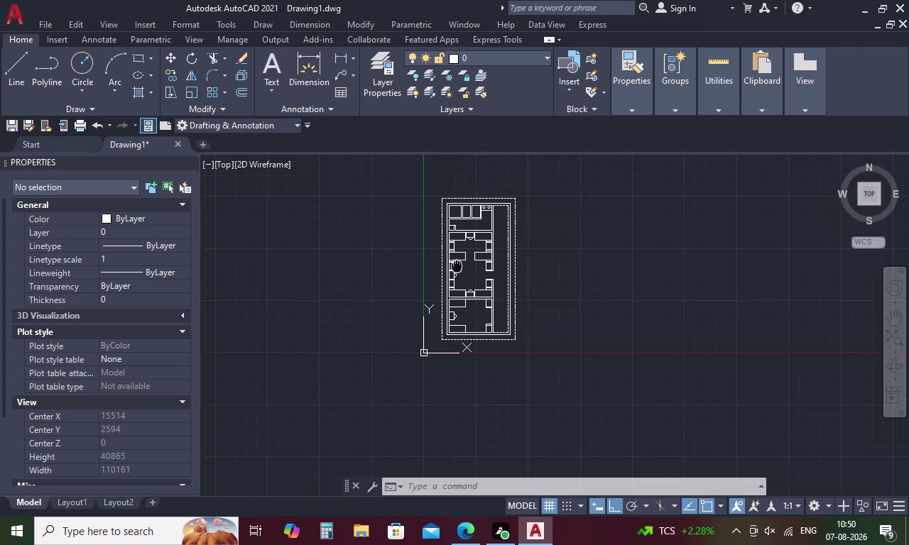
middle_drag(456, 274, 455, 311)
scroll(up, 3)
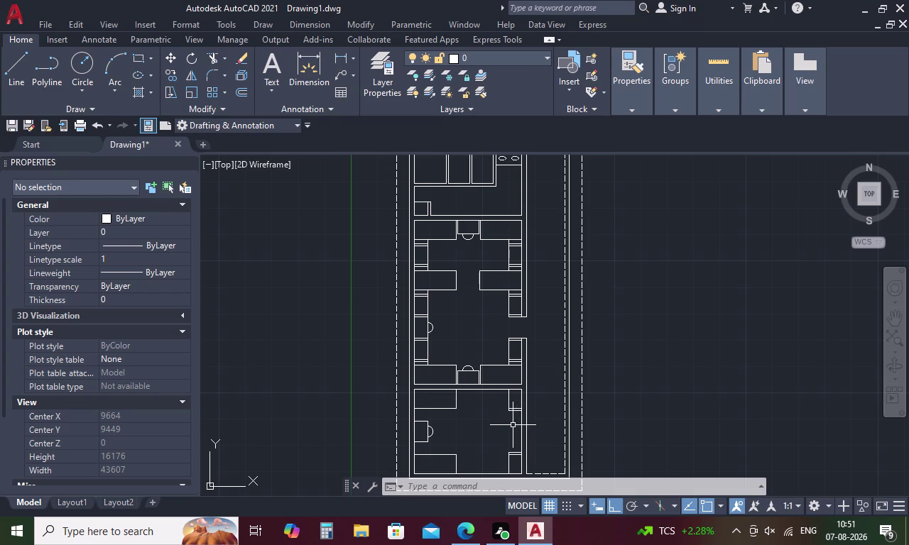
middle_drag(512, 414, 512, 309)
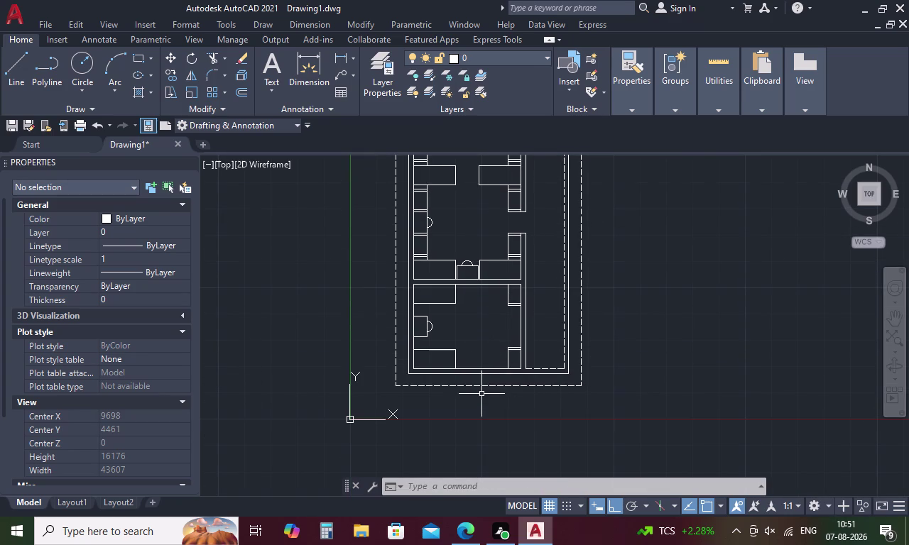
Start a LINE at a point beside the plan and draw the first 230 side.
key(Escape)
text(L)
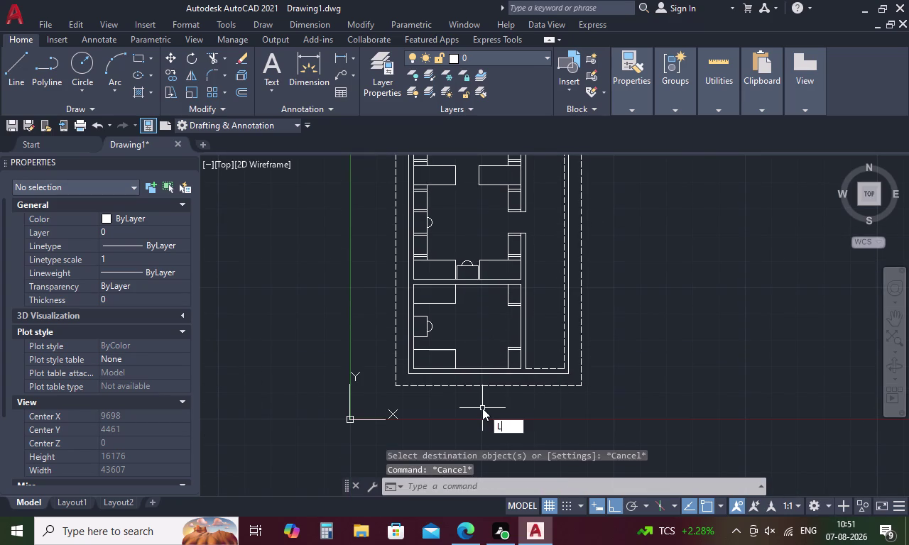
key(space)
click(674, 258)
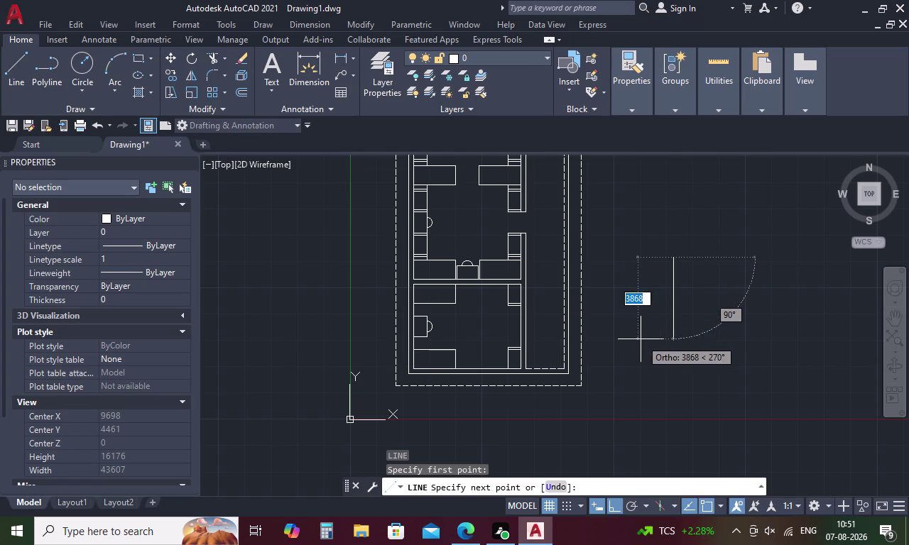
key(9)
text(00)
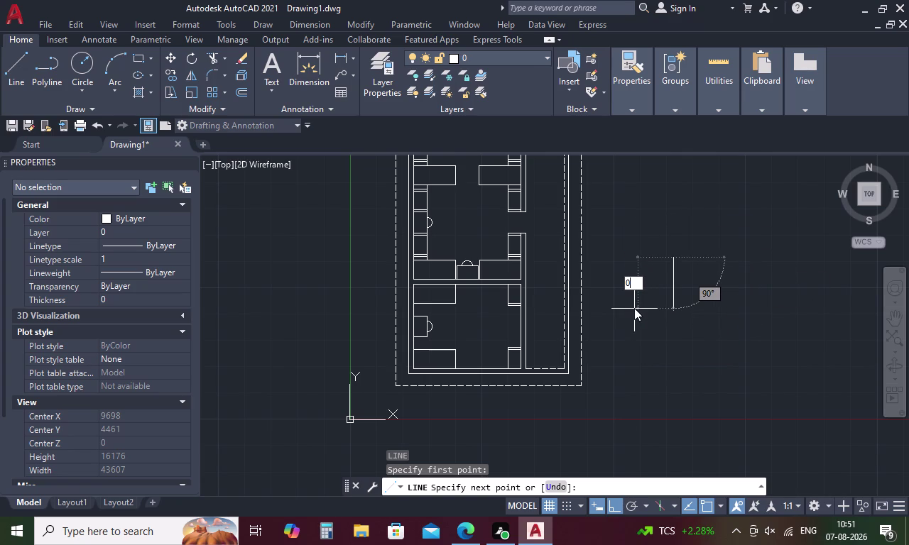
key(BackSpace)
key(BackSpace)
text(2)
text(3)
key(0)
key(space)
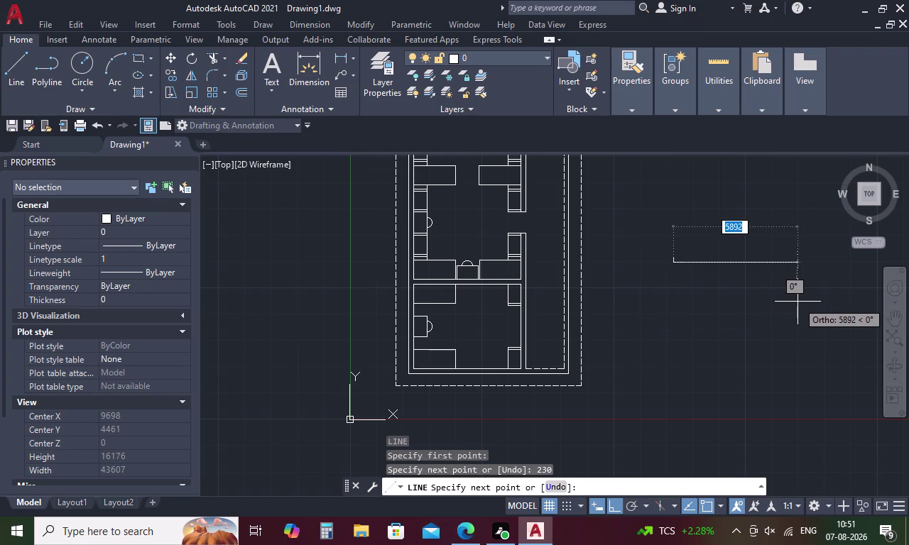
Draw the 250 and 230 sides, then close the outline at the start point.
key(2)
key(5)
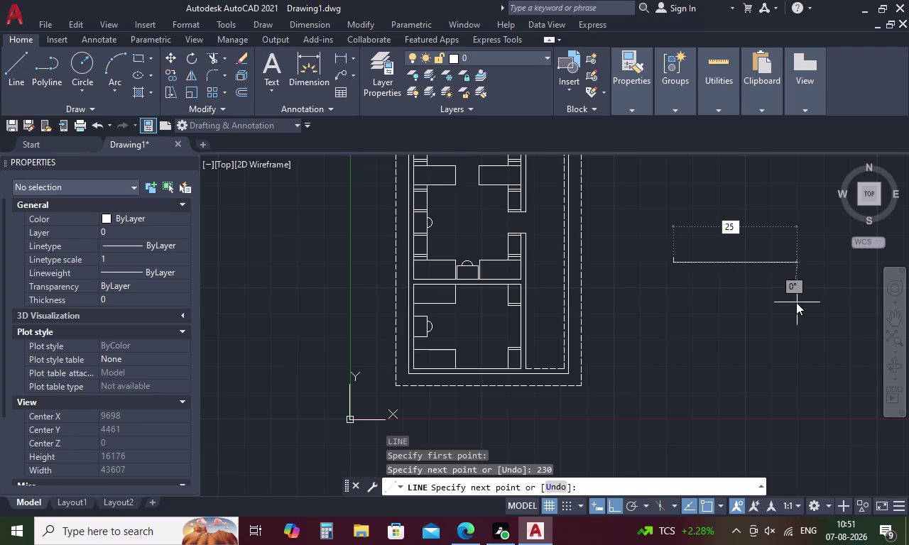
key(o)
key(BackSpace)
key(0)
key(space)
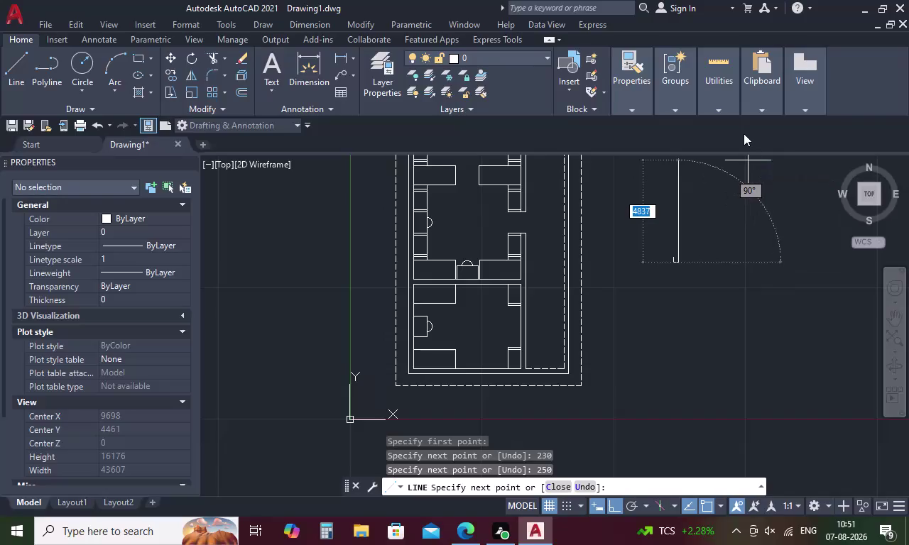
key(2)
key(3)
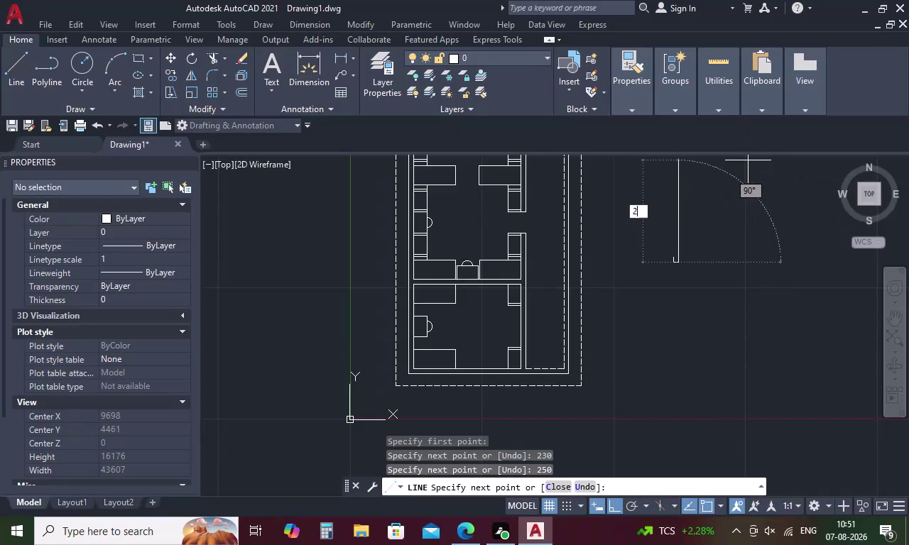
key(0)
key(space)
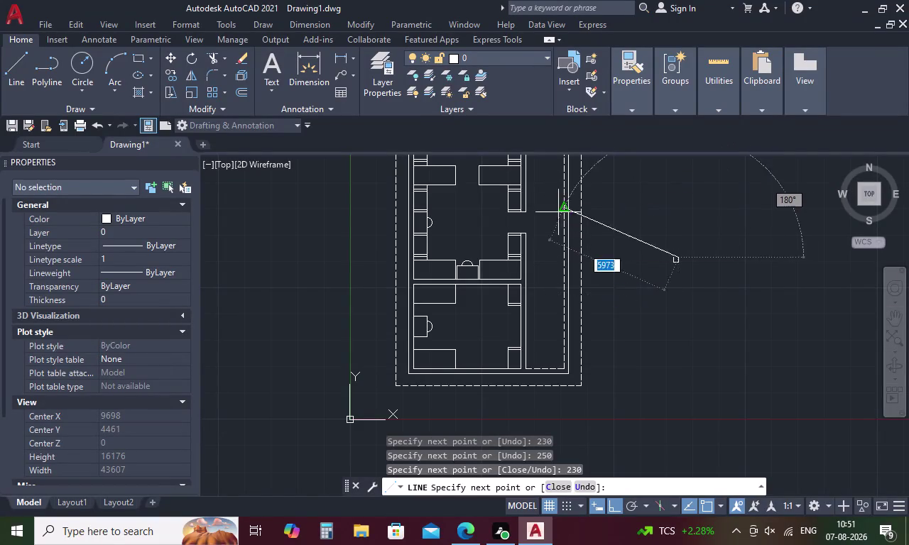
scroll(up, 3)
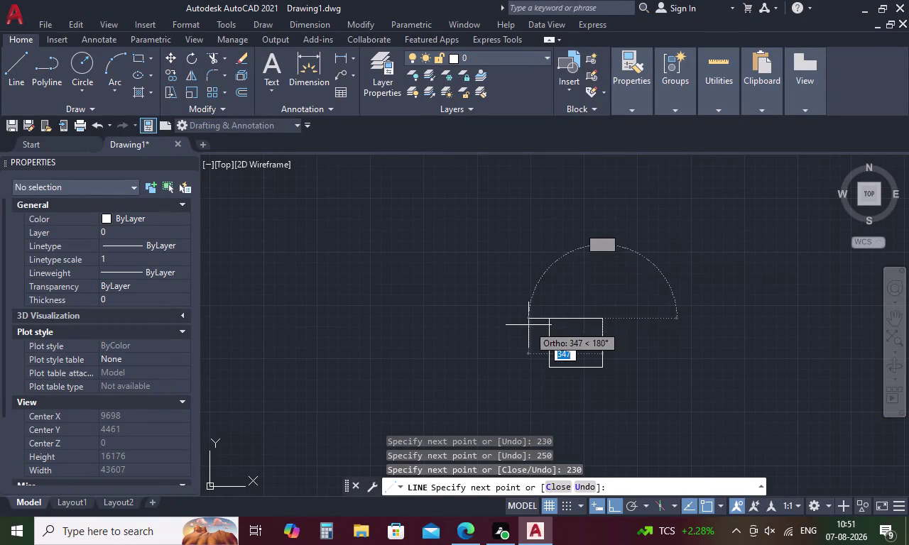
click(546, 317)
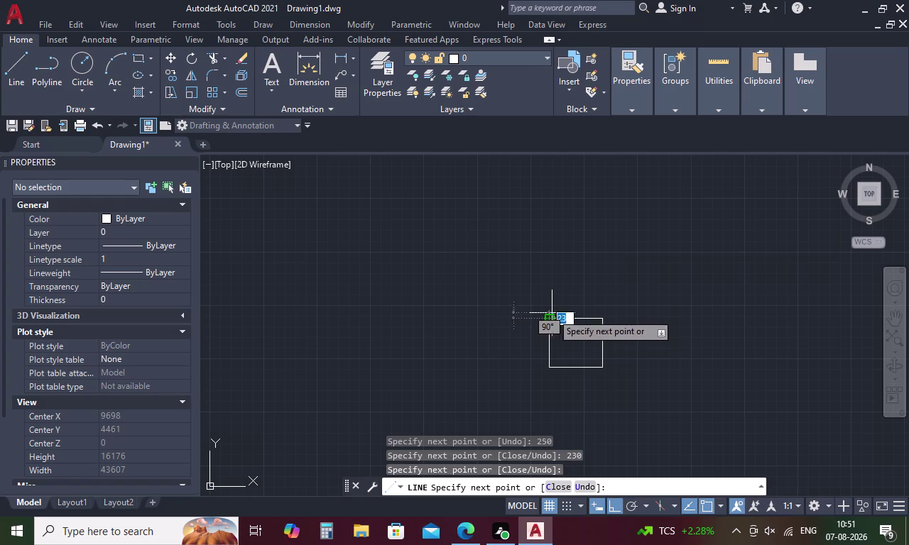
key(Escape)
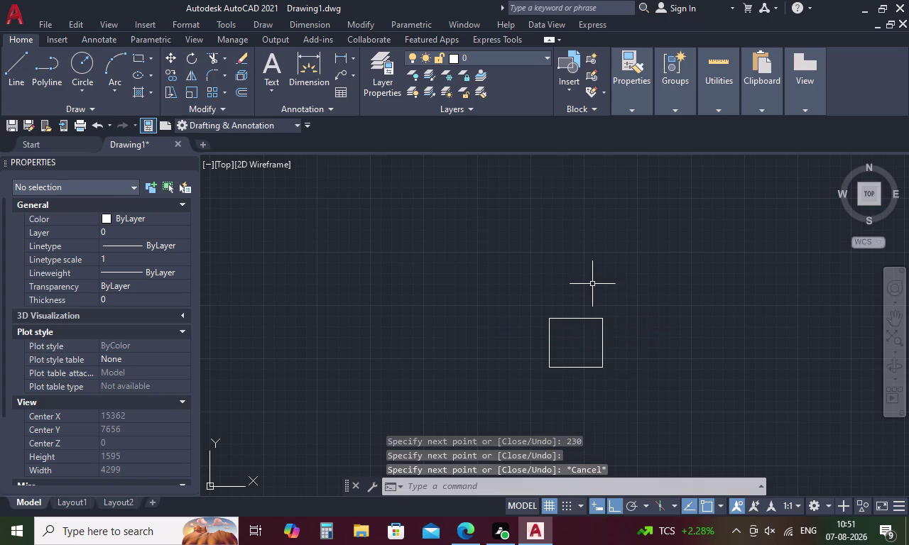
Start the hatch command and set the hatch colour to red.
text(H)
key(space)
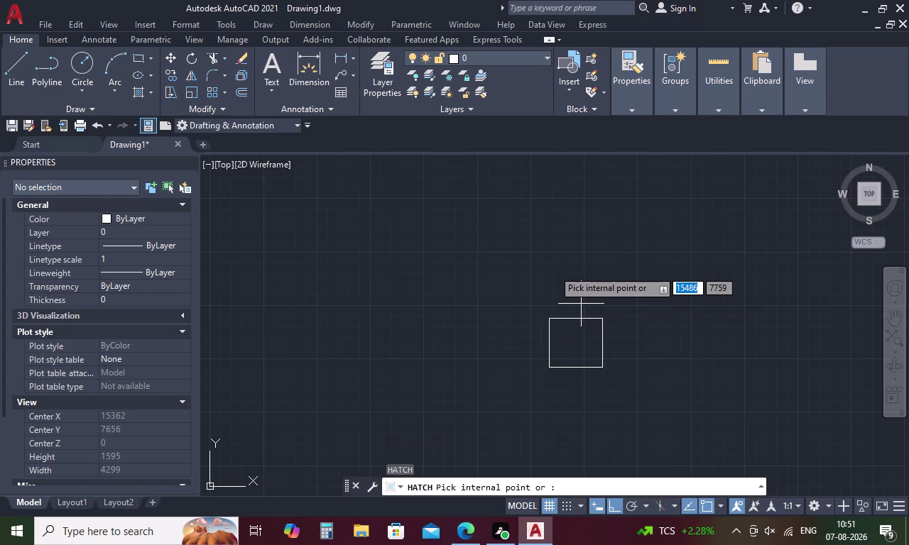
key(Escape)
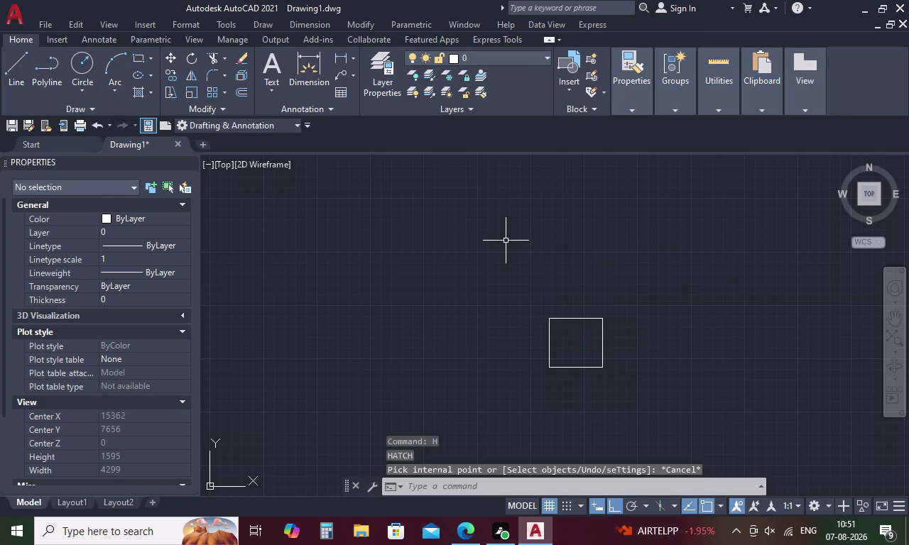
text(H)
key(space)
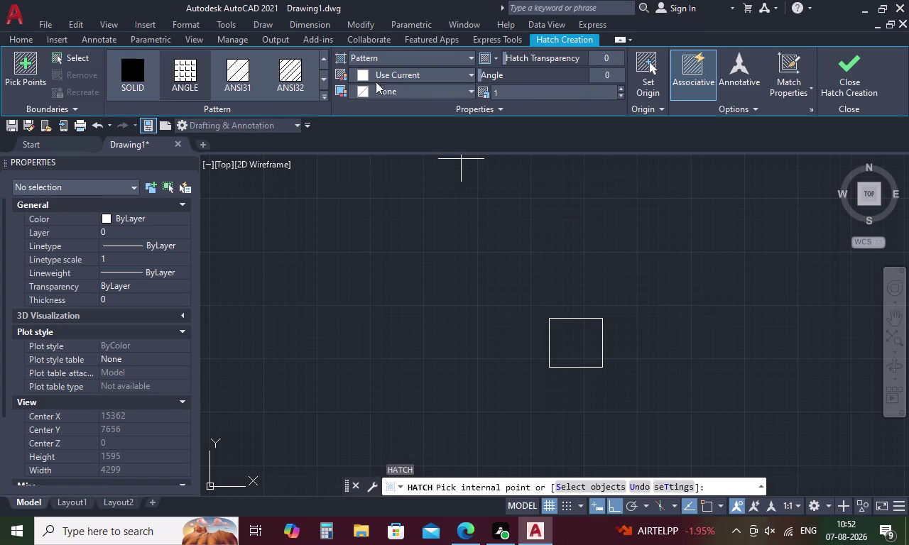
click(446, 75)
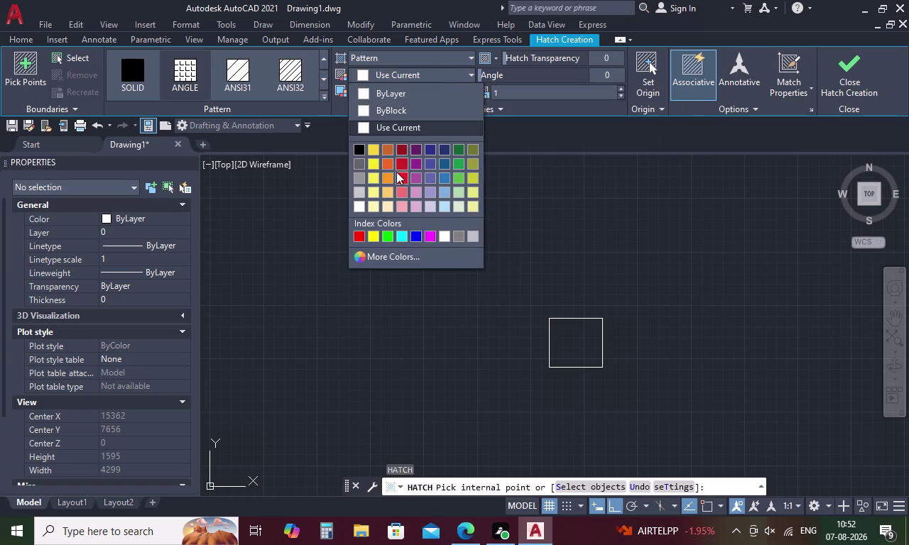
click(399, 179)
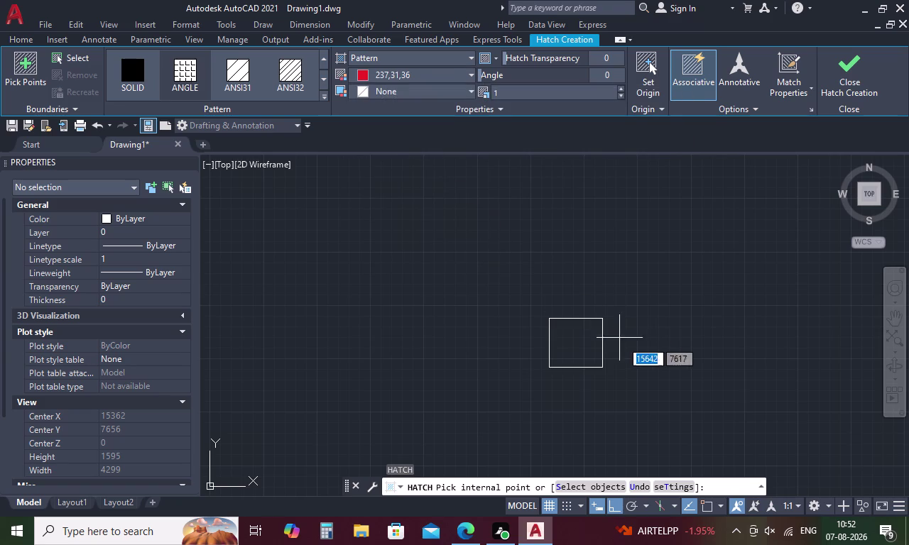
Hatch inside the column rectangle, switch the pattern to Solid, and finish.
click(583, 343)
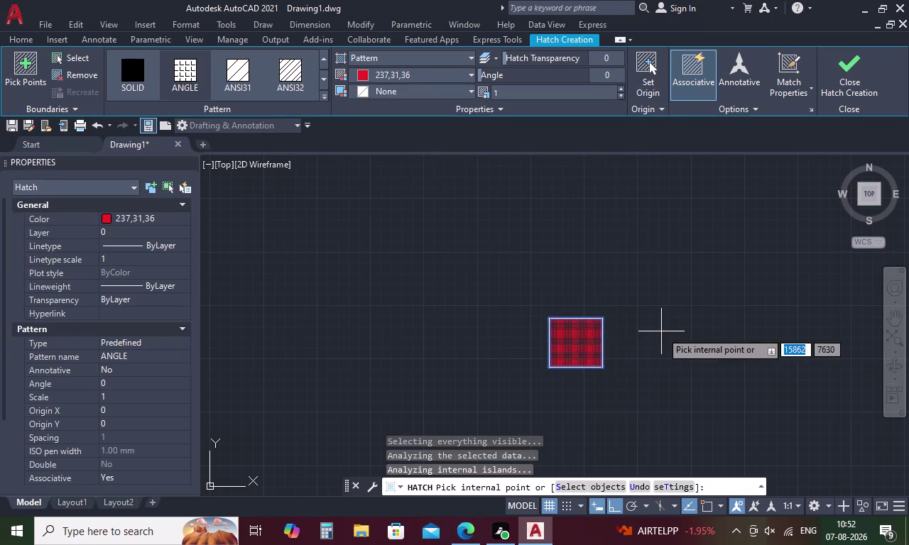
click(377, 57)
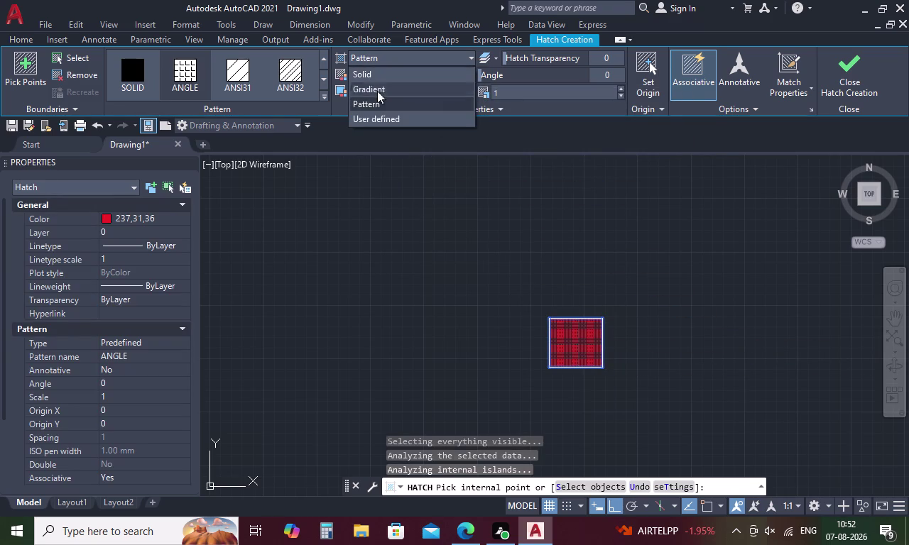
click(393, 75)
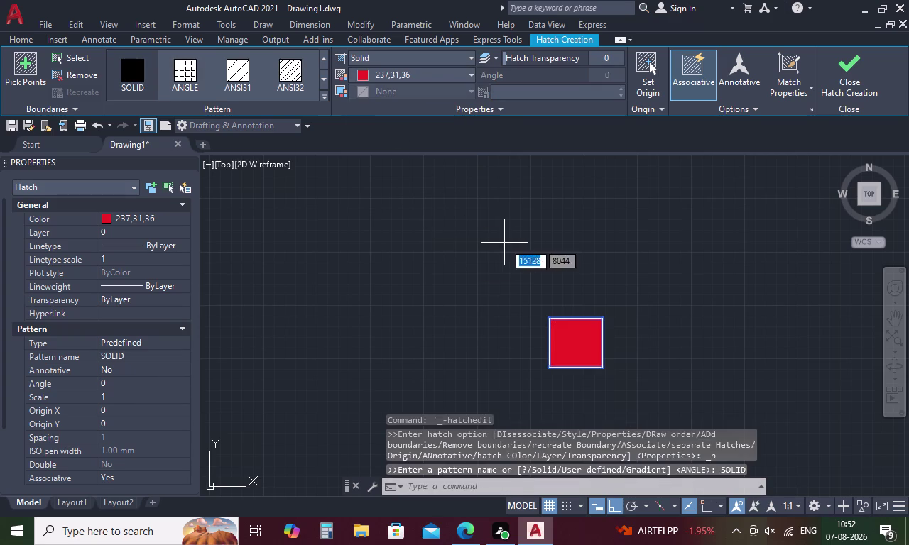
click(504, 243)
drag(510, 243, 639, 364)
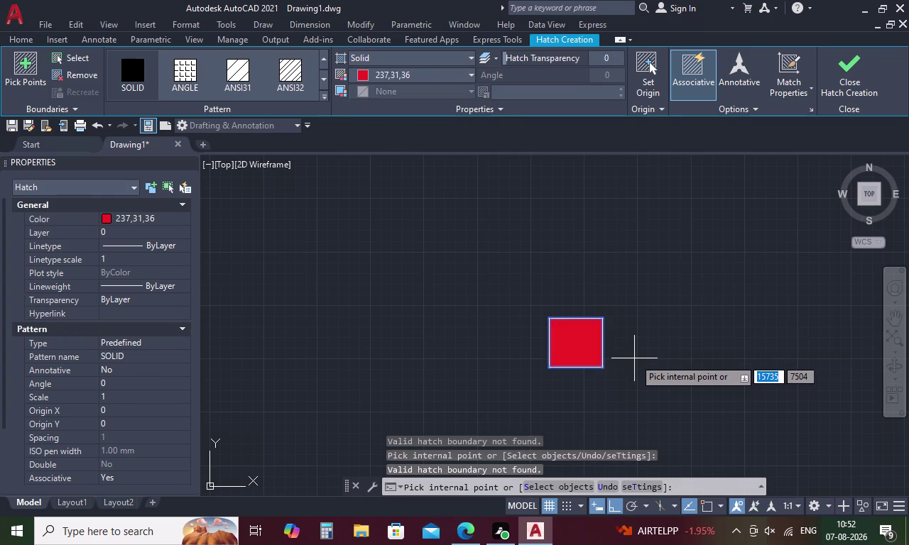
key(Escape)
scroll(up, 3)
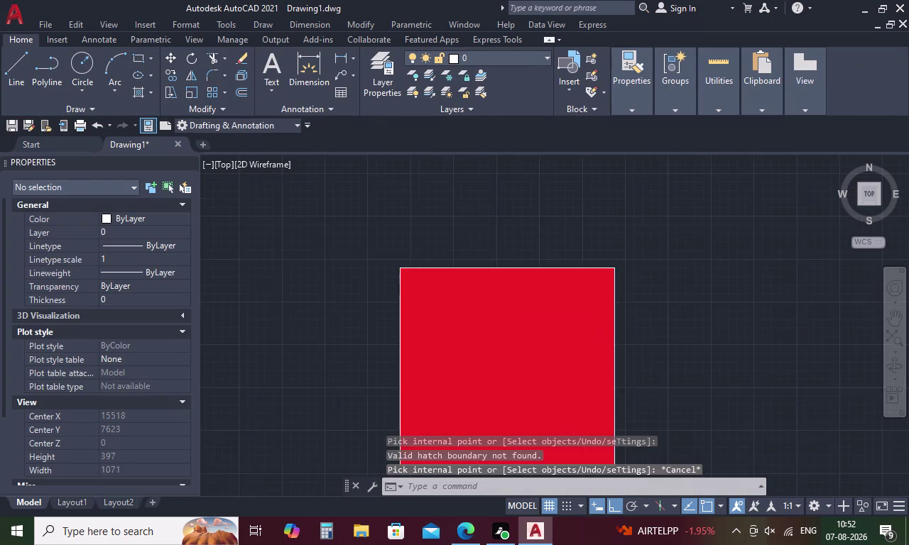
Select the column's four outline edges and set their colour to red.
click(624, 324)
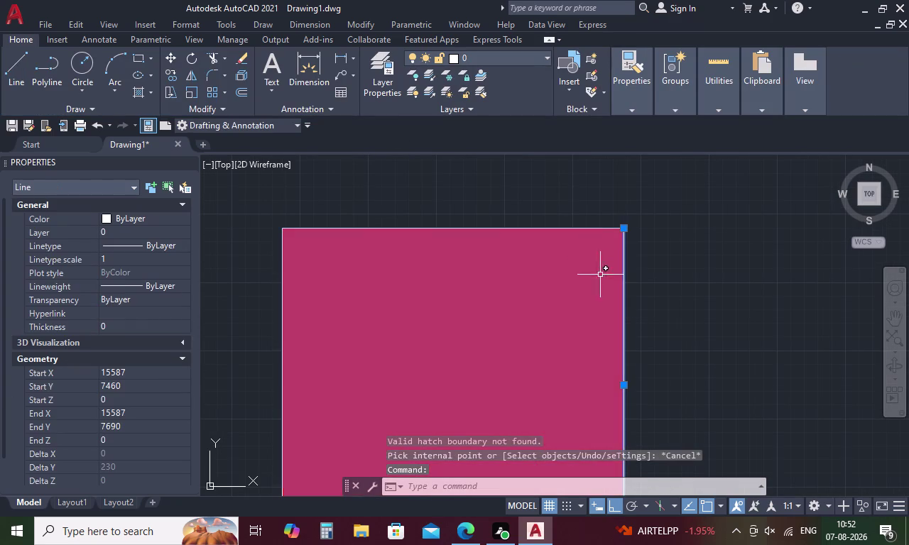
click(572, 228)
scroll(down, 3)
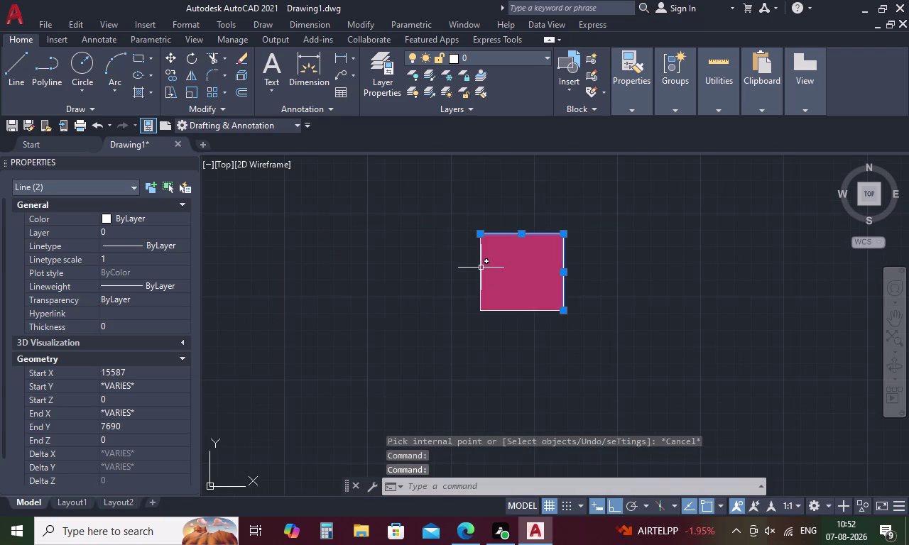
click(480, 267)
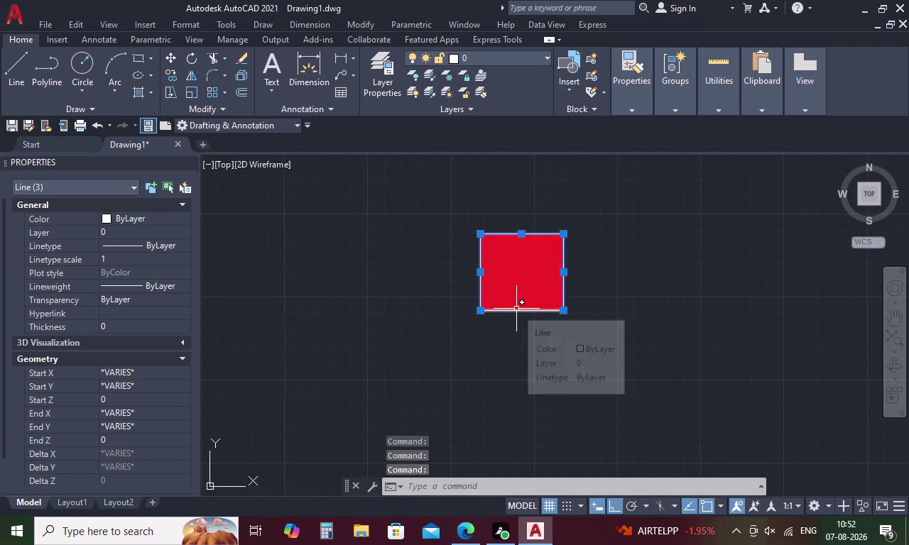
click(517, 313)
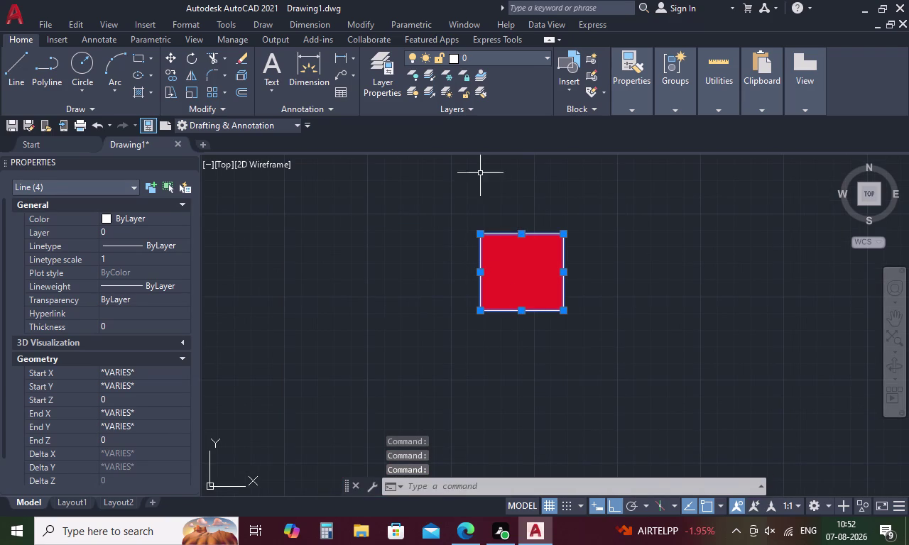
click(637, 103)
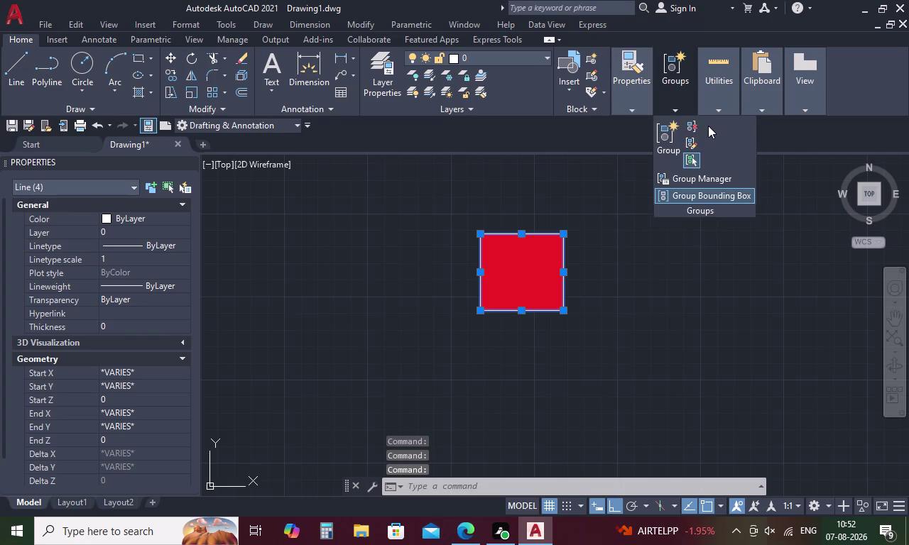
click(763, 129)
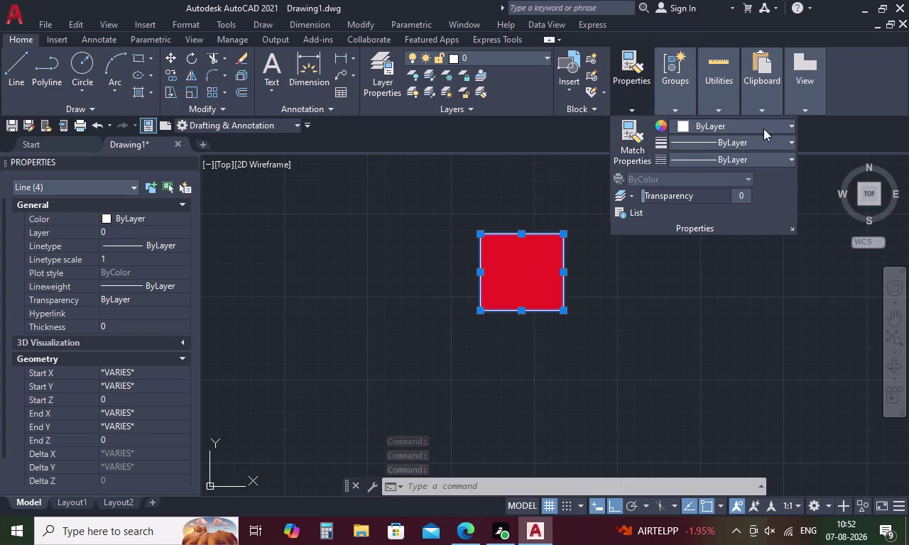
click(724, 196)
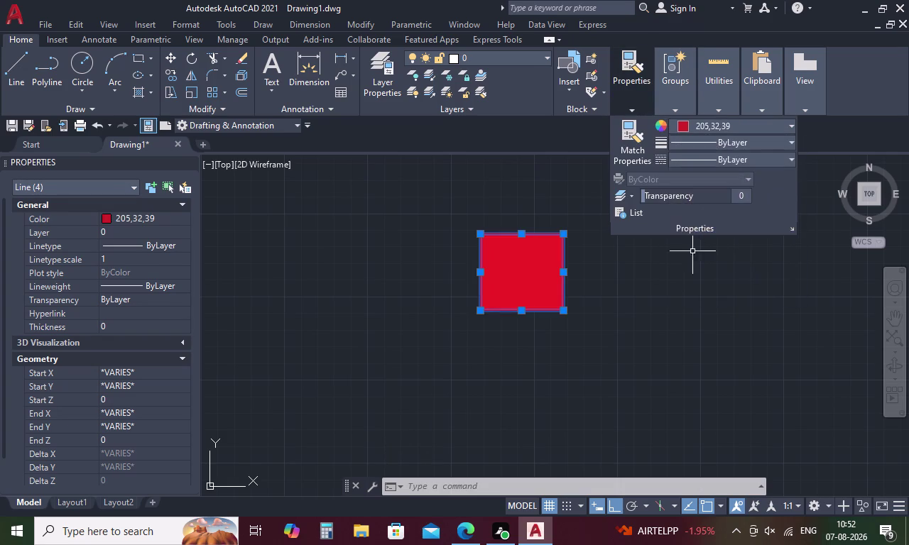
Select the whole column, including its fill and edges.
key(Escape)
drag(592, 189, 454, 323)
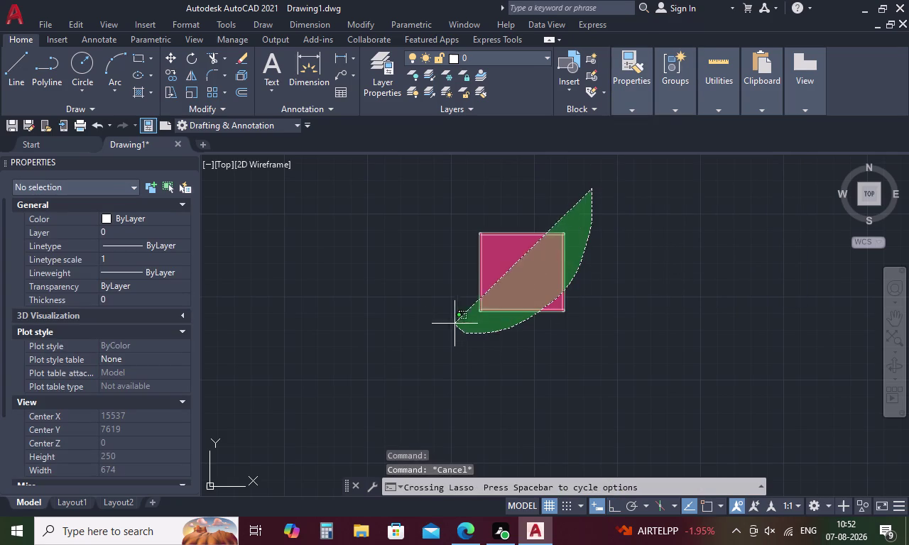
drag(455, 324, 443, 257)
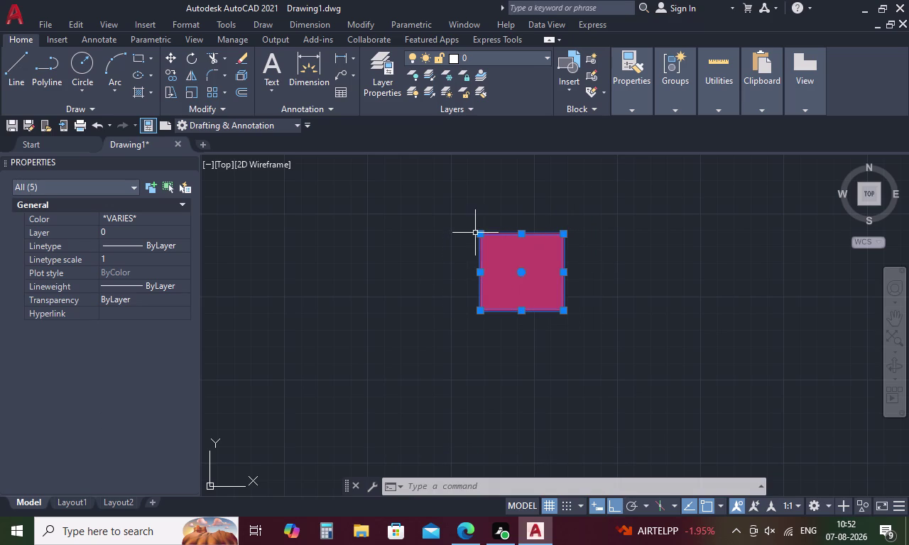
Move the red column by its corner onto the boundary wall junction.
right_click(427, 238)
click(457, 288)
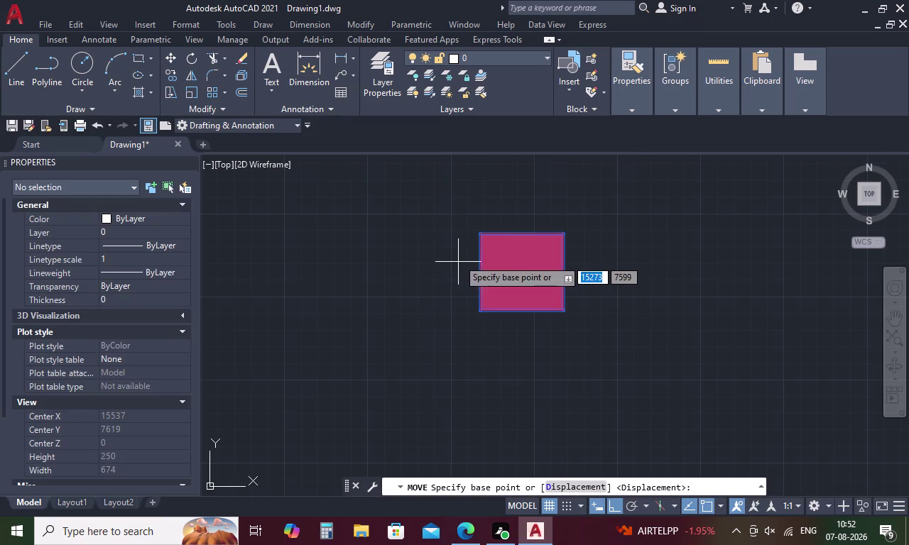
click(480, 233)
scroll(down, 3)
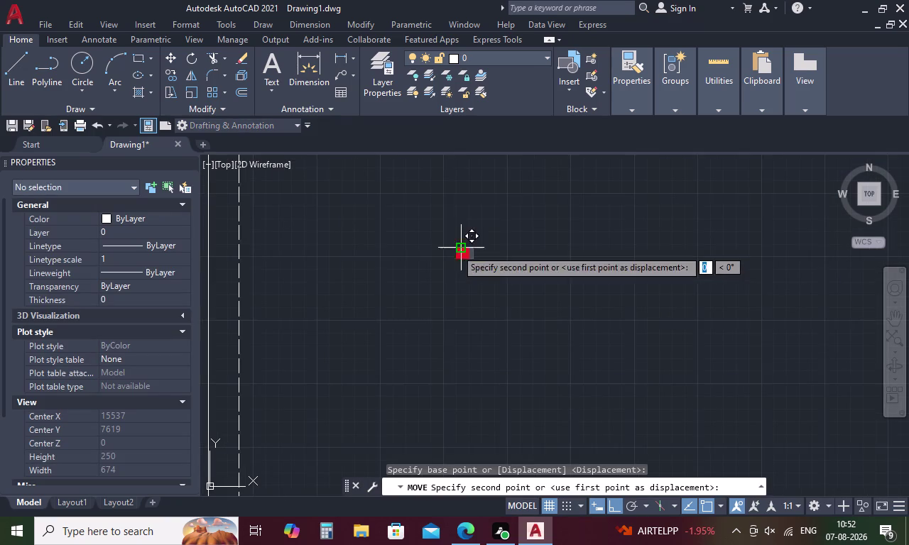
scroll(down, 3)
scroll(up, 3)
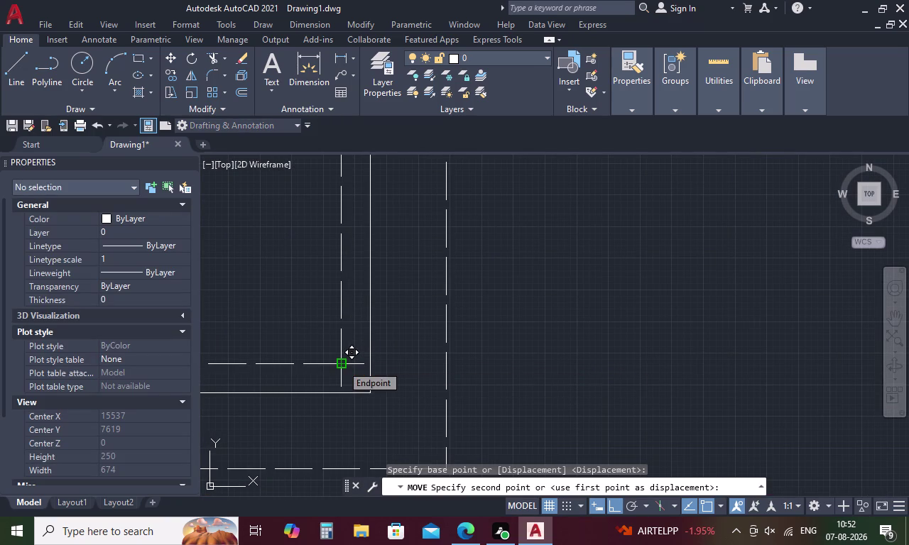
scroll(up, 3)
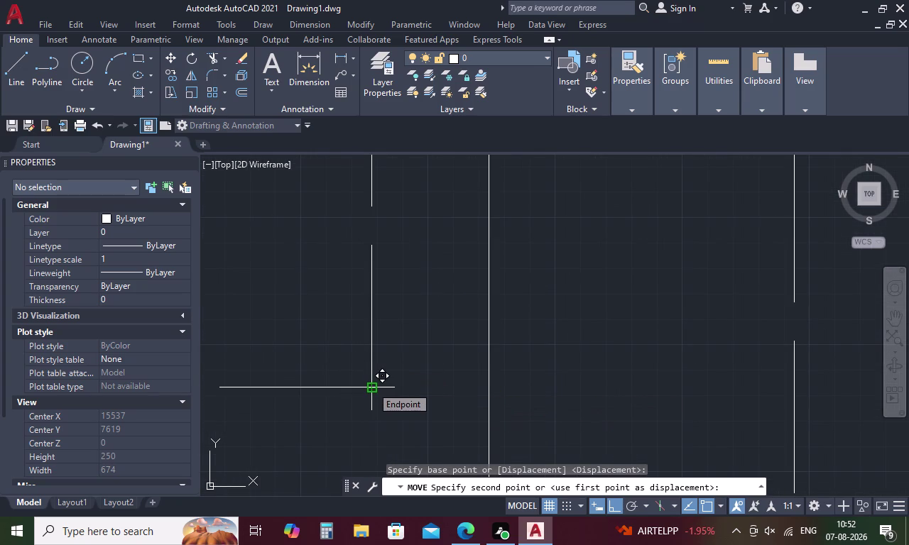
click(372, 386)
Pan and zoom across the floor plan to review the column placement.
scroll(down, 3)
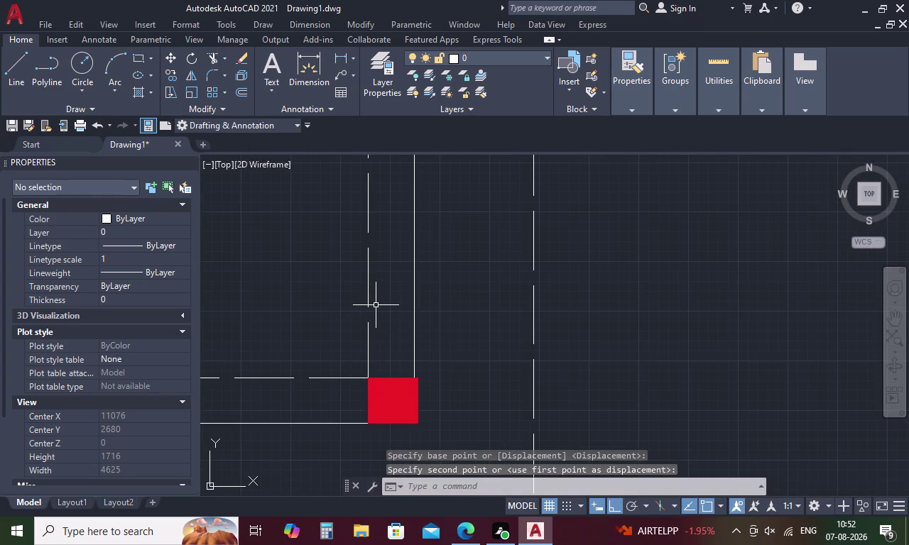
scroll(down, 3)
middle_drag(376, 275, 395, 412)
middle_drag(396, 322, 412, 465)
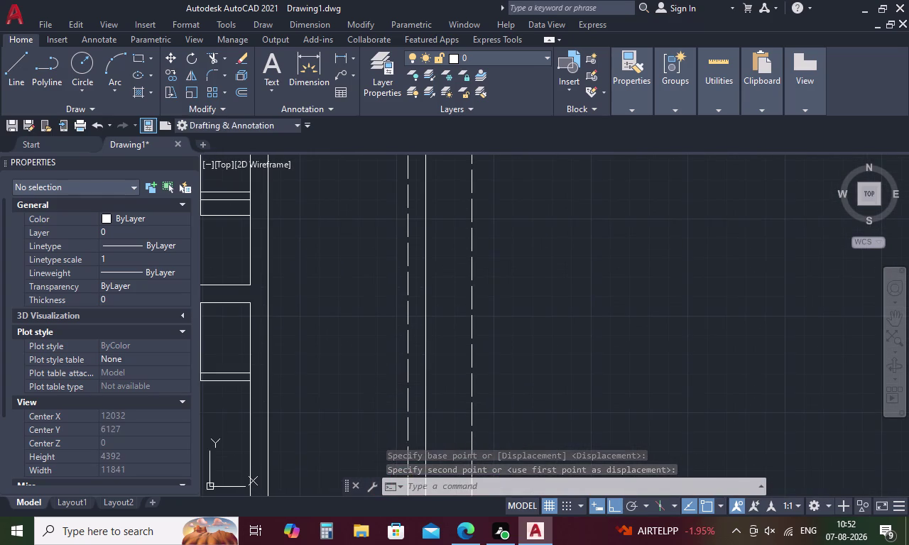
scroll(down, 3)
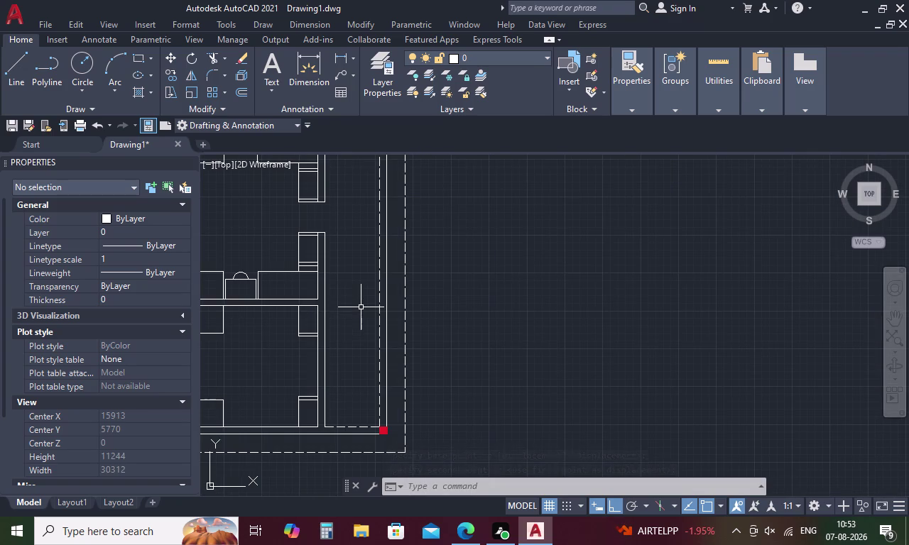
scroll(down, 3)
scroll(down, 3)
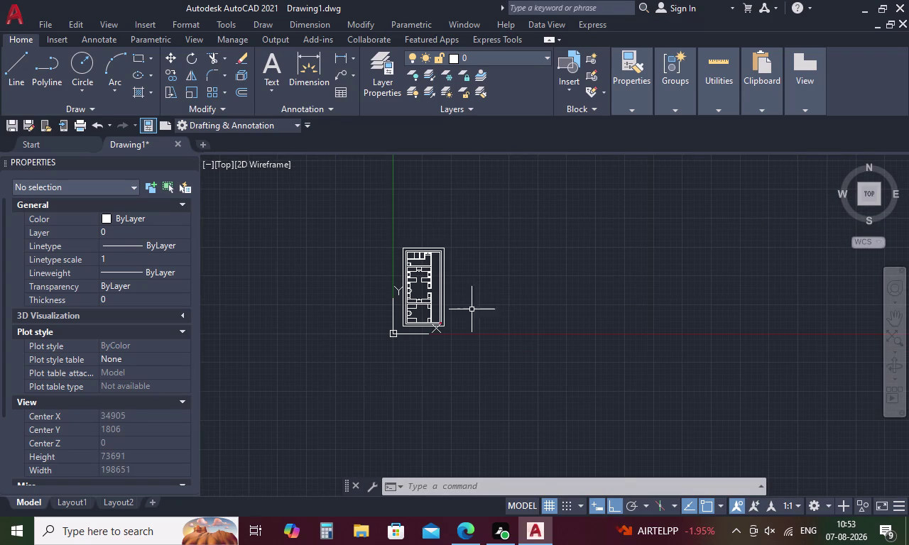
scroll(up, 3)
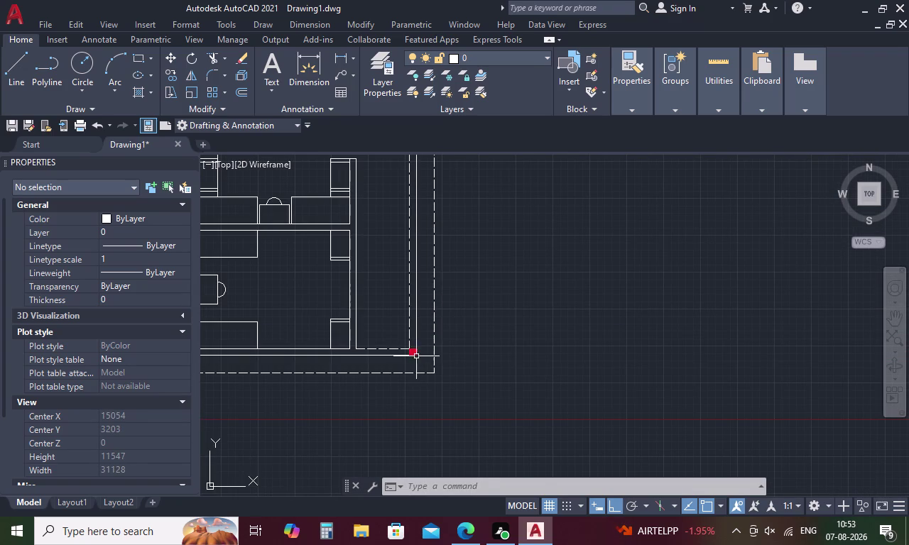
scroll(up, 3)
click(412, 351)
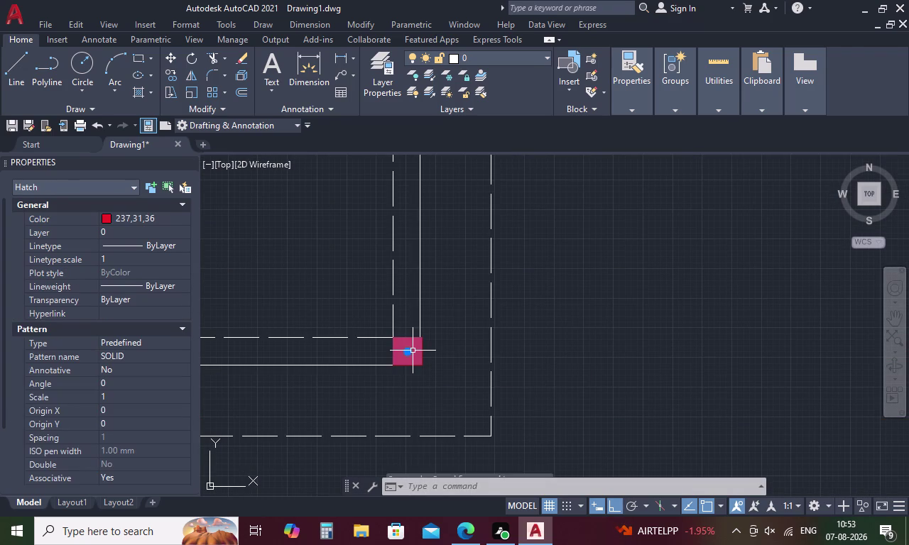
right_click(456, 332)
click(499, 275)
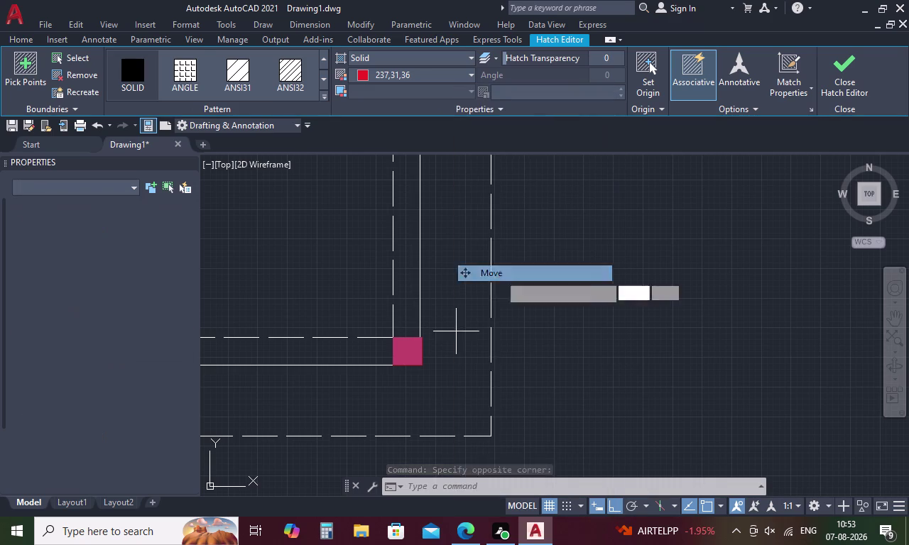
click(393, 337)
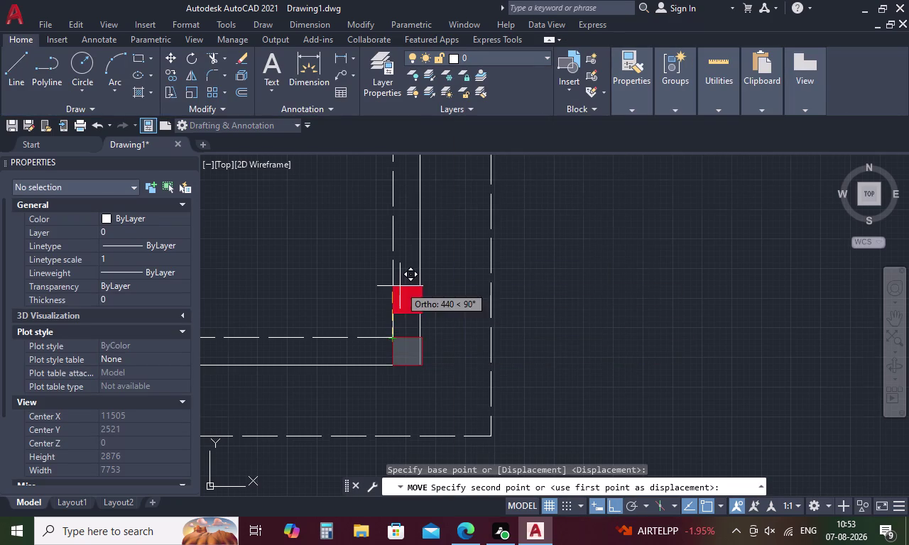
scroll(down, 3)
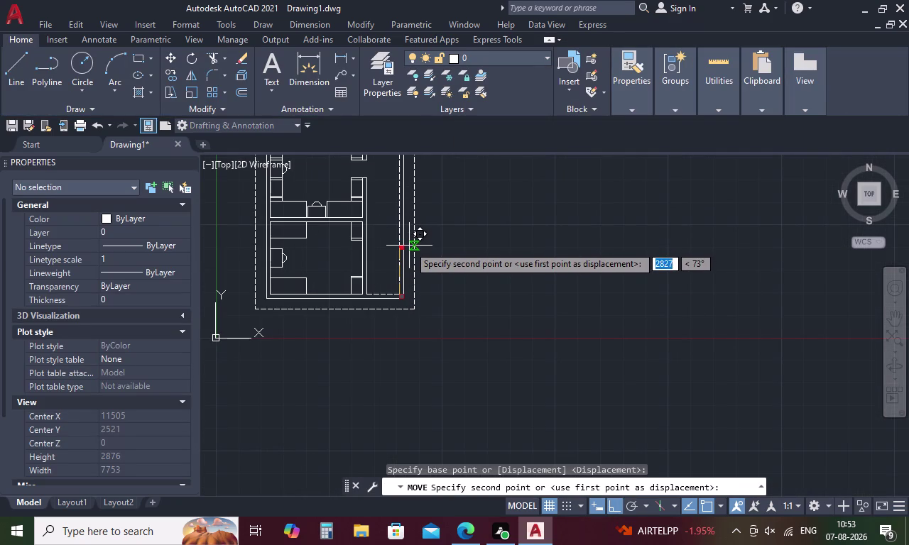
key(Escape)
scroll(up, 3)
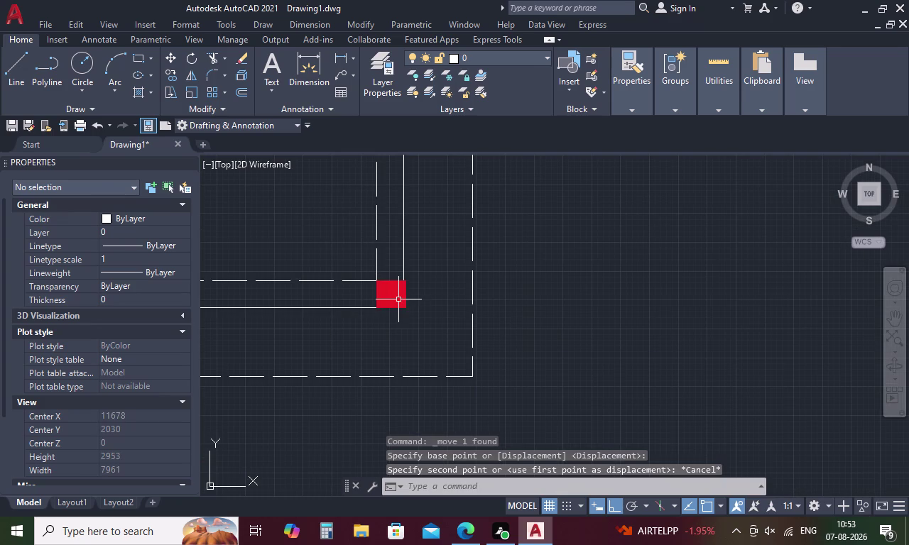
click(397, 300)
right_click(398, 300)
Copy the red column from its corner onto the next two wall junctions.
click(431, 289)
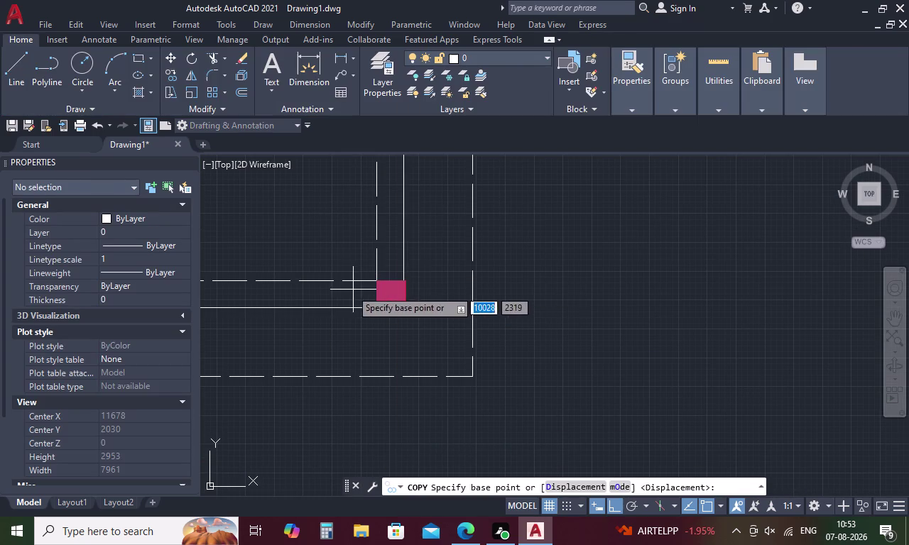
click(378, 283)
scroll(down, 3)
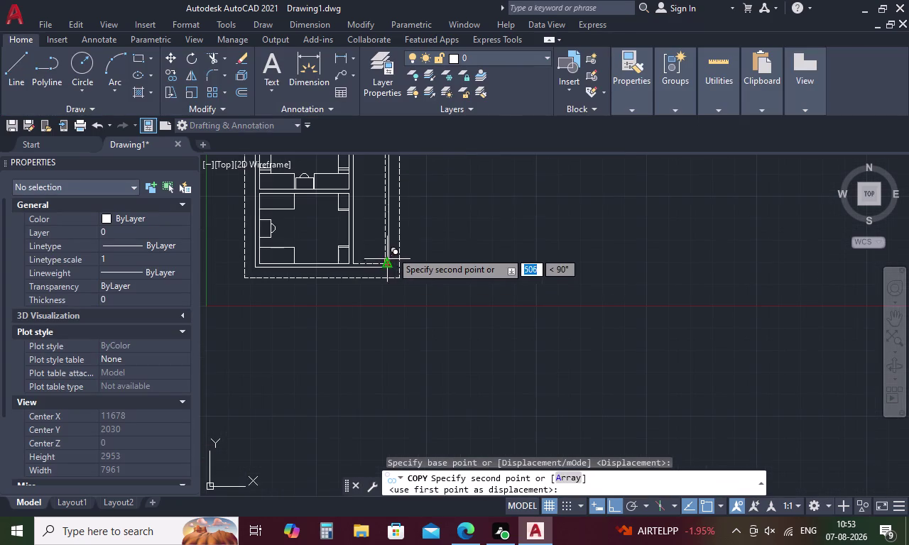
middle_drag(404, 228, 407, 378)
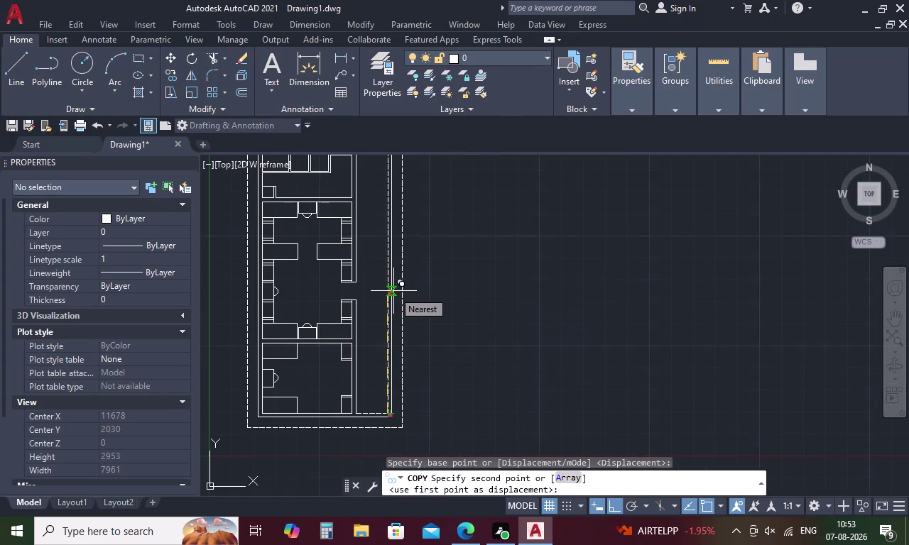
scroll(up, 3)
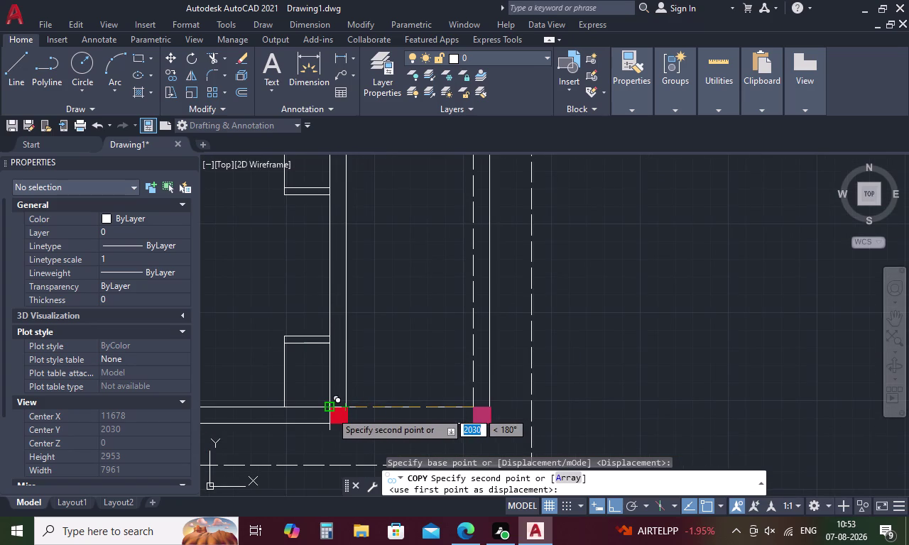
click(331, 412)
scroll(down, 3)
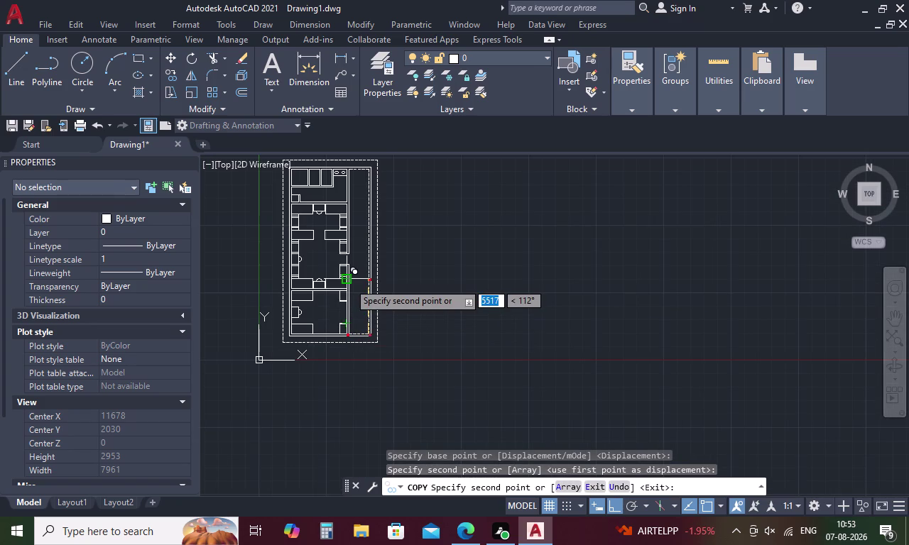
scroll(up, 3)
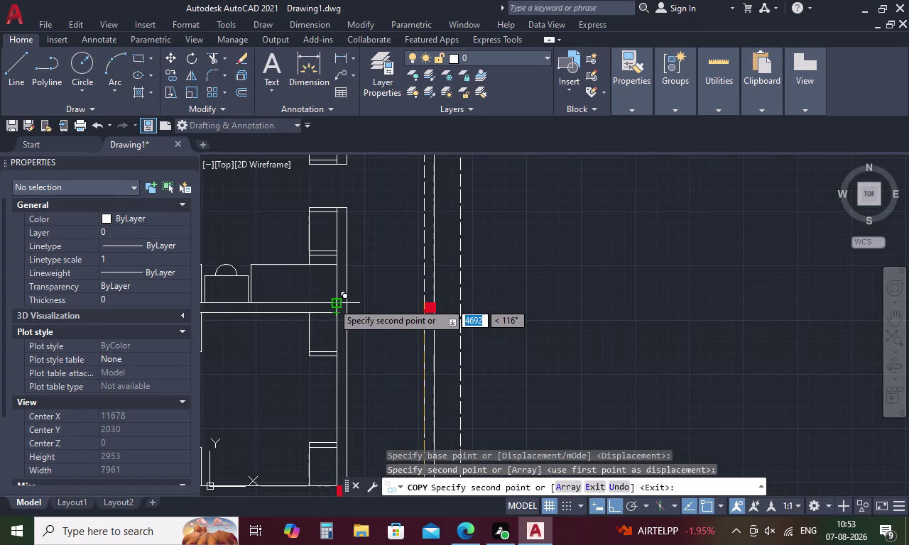
click(332, 303)
Place a third column copy at another partition junction, end copying, and select a column.
scroll(down, 3)
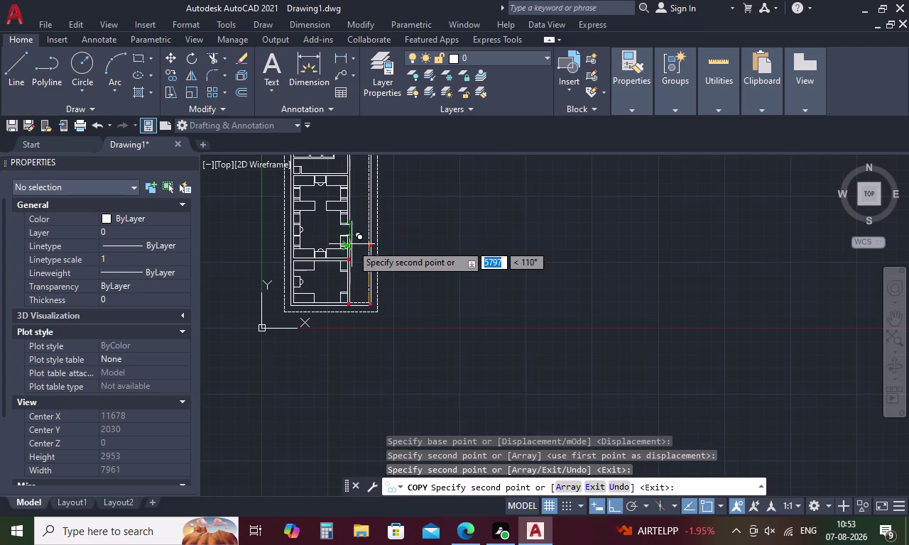
middle_drag(352, 244, 352, 408)
scroll(up, 3)
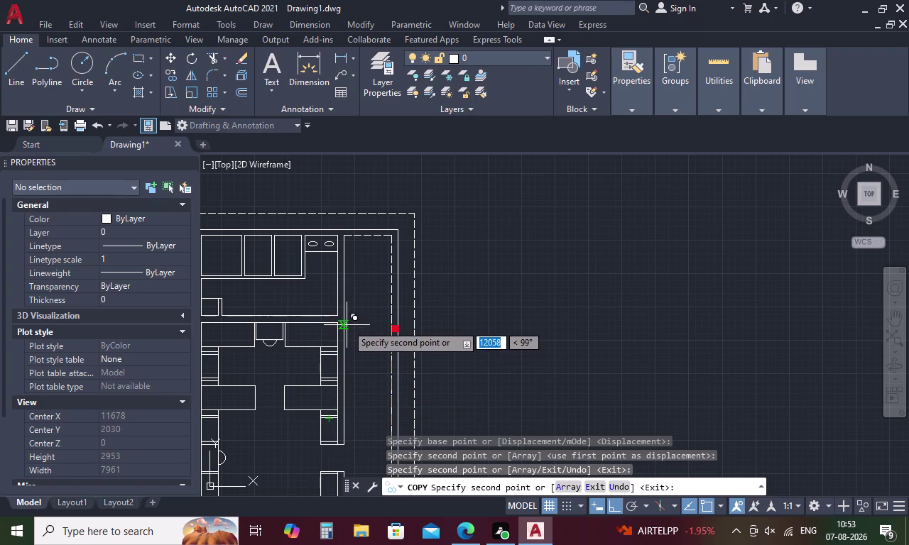
scroll(up, 3)
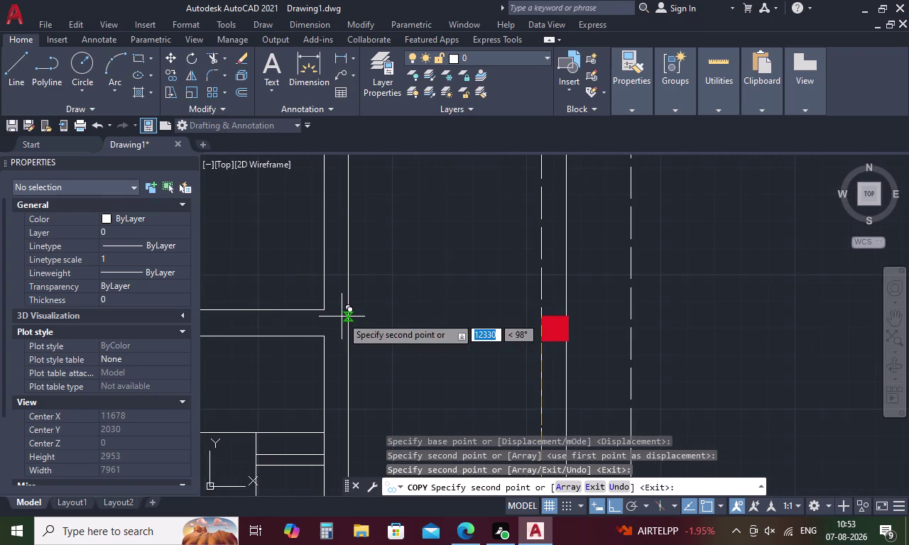
click(323, 313)
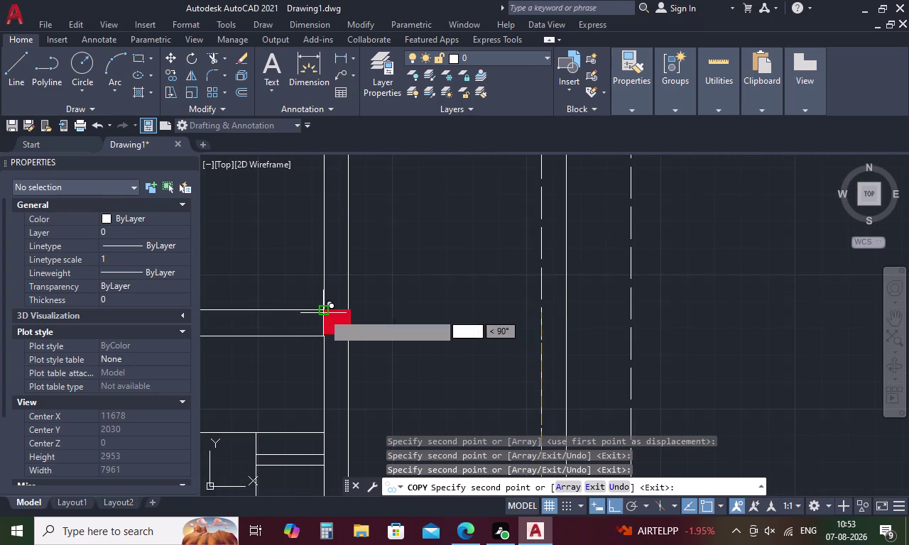
scroll(down, 3)
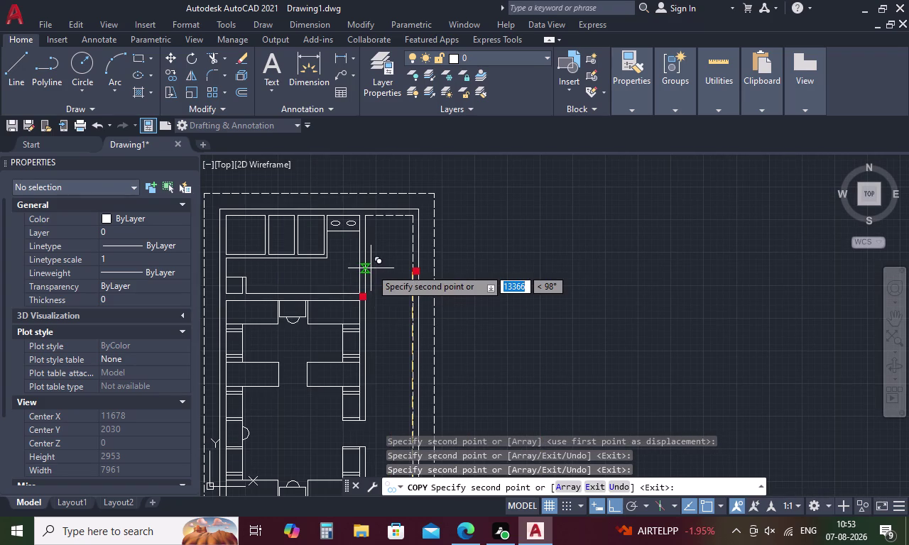
middle_drag(369, 255, 370, 339)
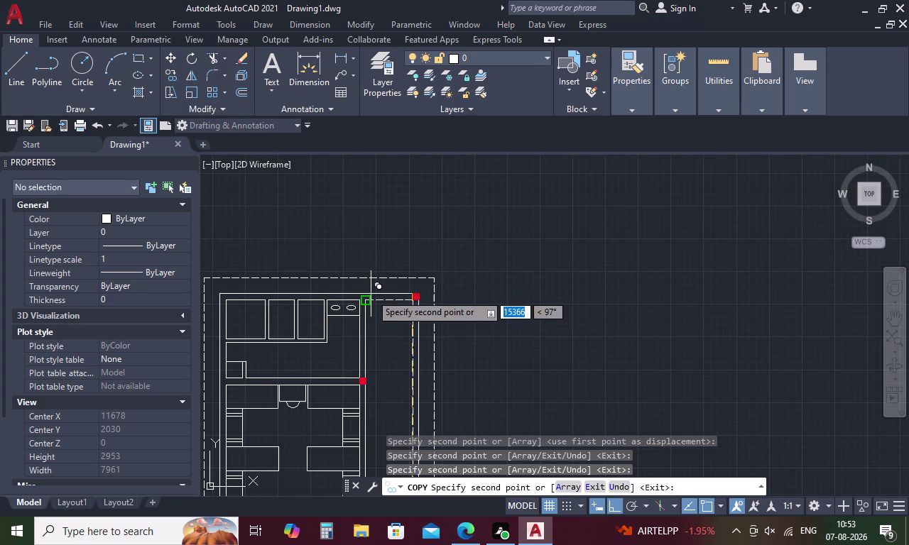
key(Escape)
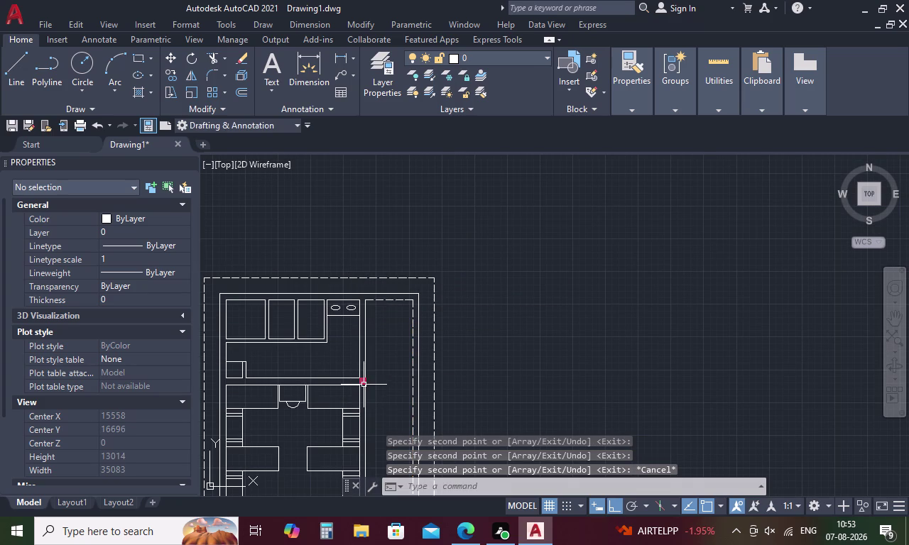
click(363, 384)
Copy the selected column from its corner onto the top-wall junction.
right_click(370, 378)
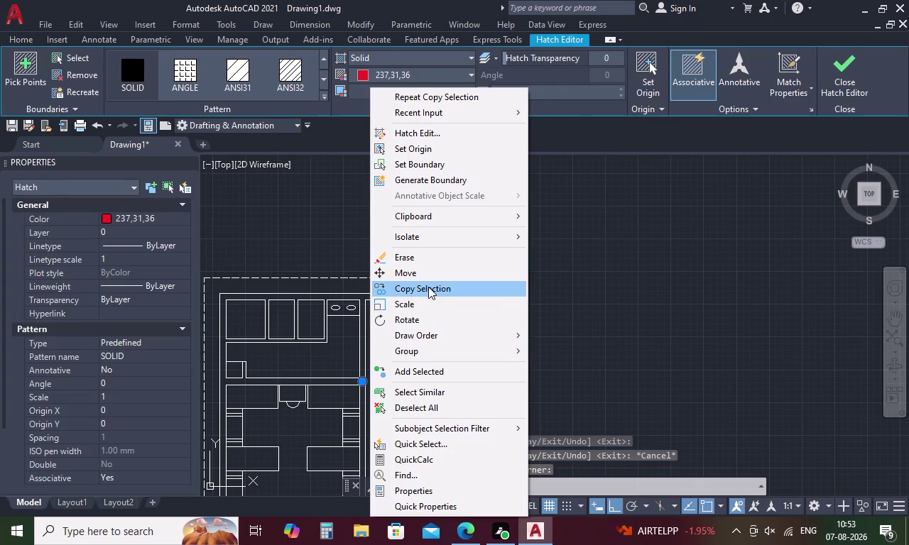
click(429, 287)
scroll(up, 3)
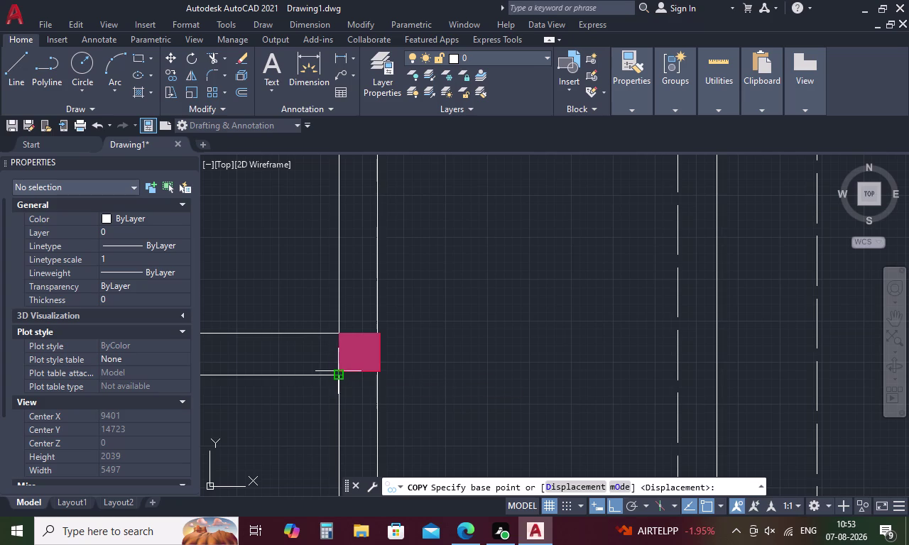
click(338, 371)
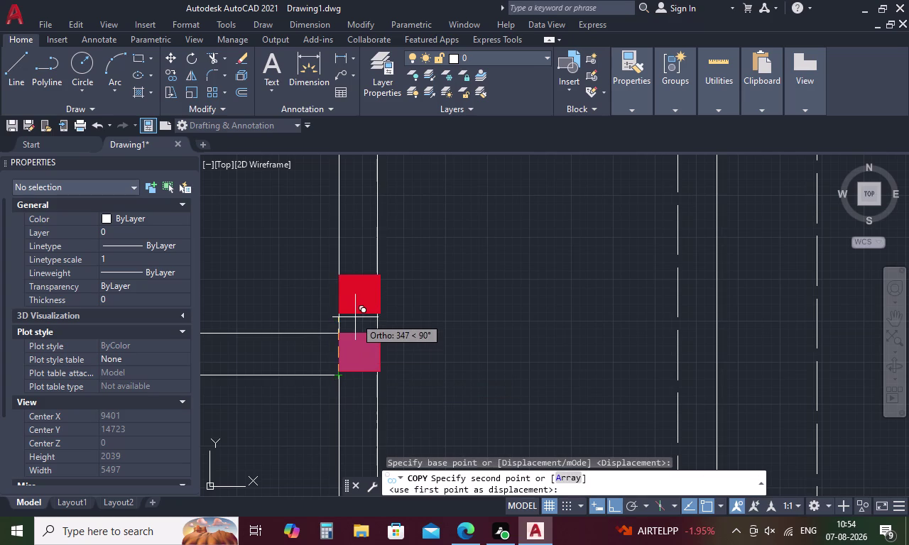
middle_drag(355, 317, 348, 400)
middle_drag(365, 297, 353, 400)
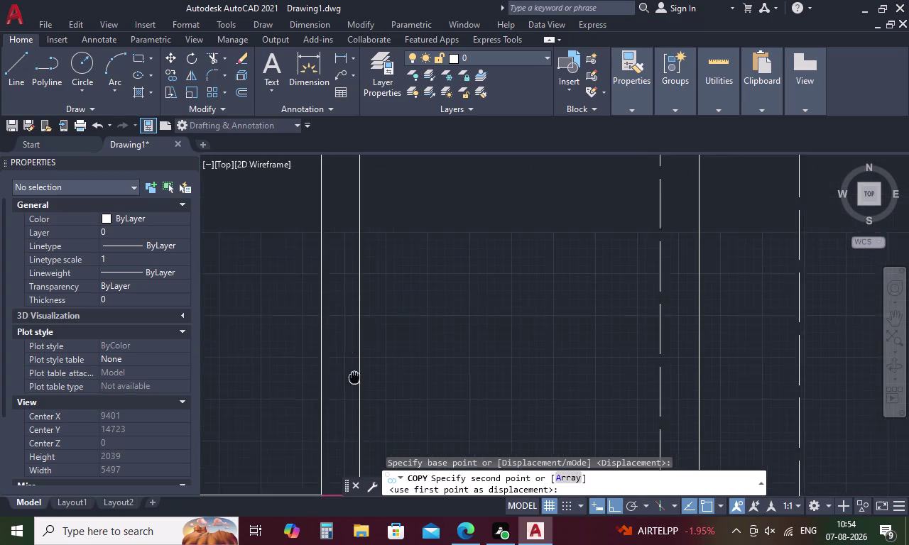
middle_drag(353, 400, 353, 404)
middle_drag(353, 282, 345, 419)
middle_drag(357, 265, 346, 380)
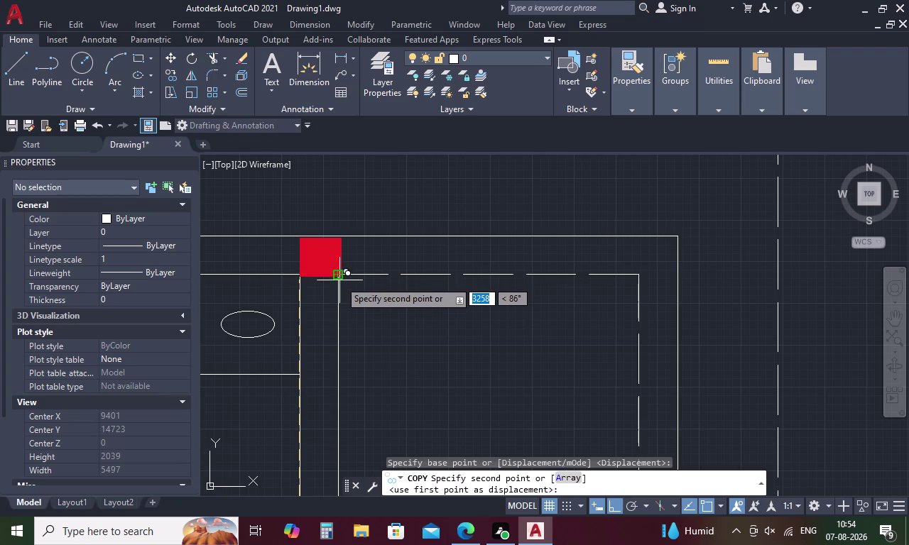
scroll(up, 3)
click(333, 252)
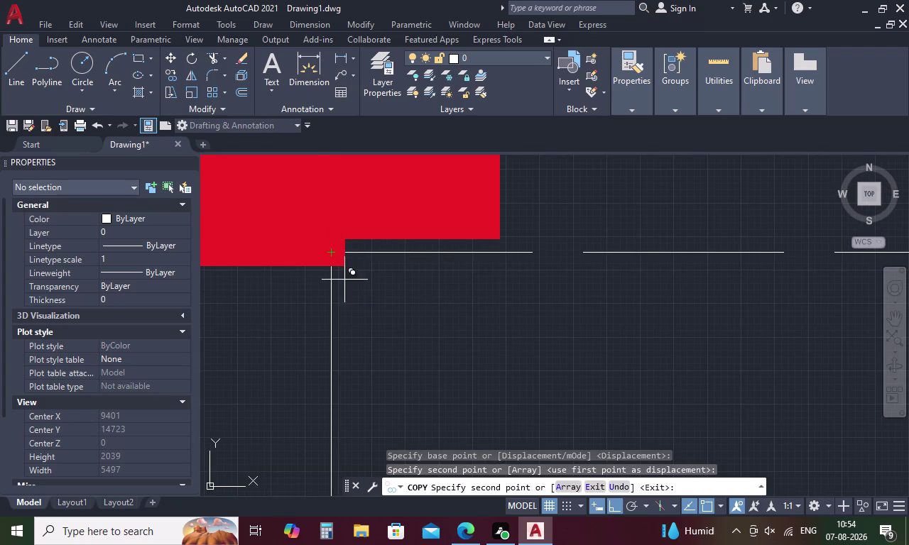
key(Escape)
Copy the top-wall column once more onto a neighbouring junction.
scroll(down, 3)
click(379, 298)
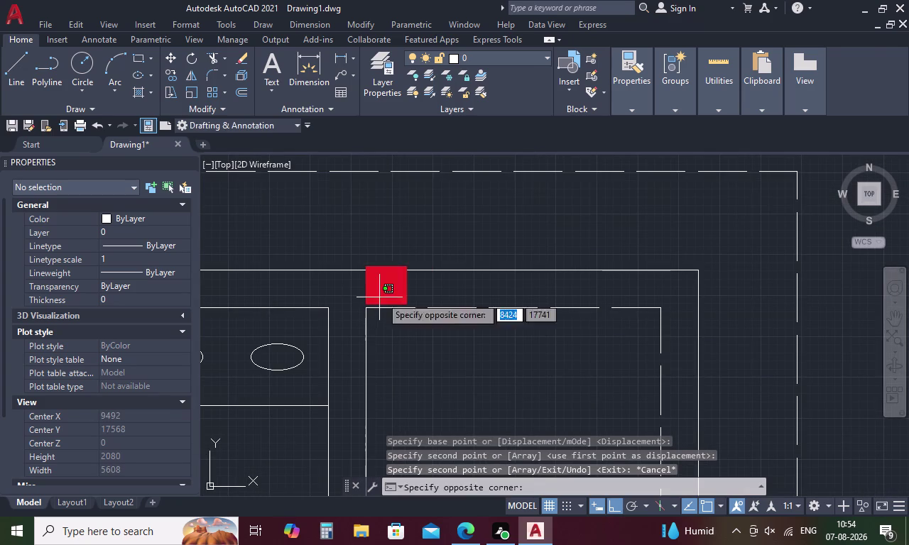
right_click(379, 302)
click(425, 290)
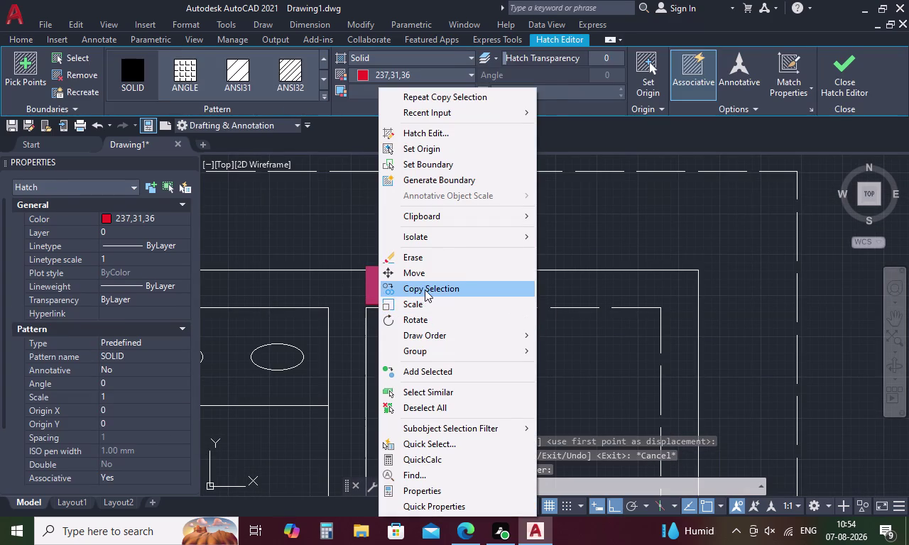
scroll(up, 3)
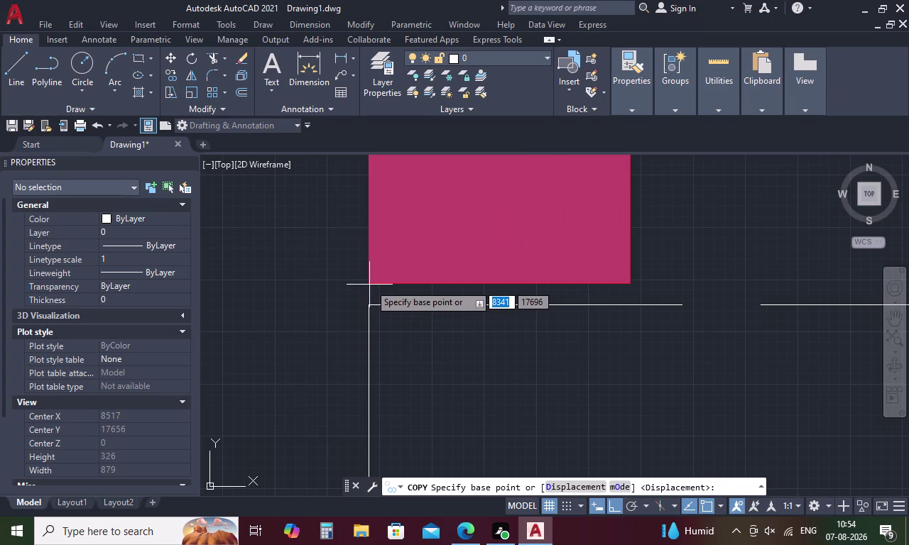
click(369, 283)
scroll(down, 3)
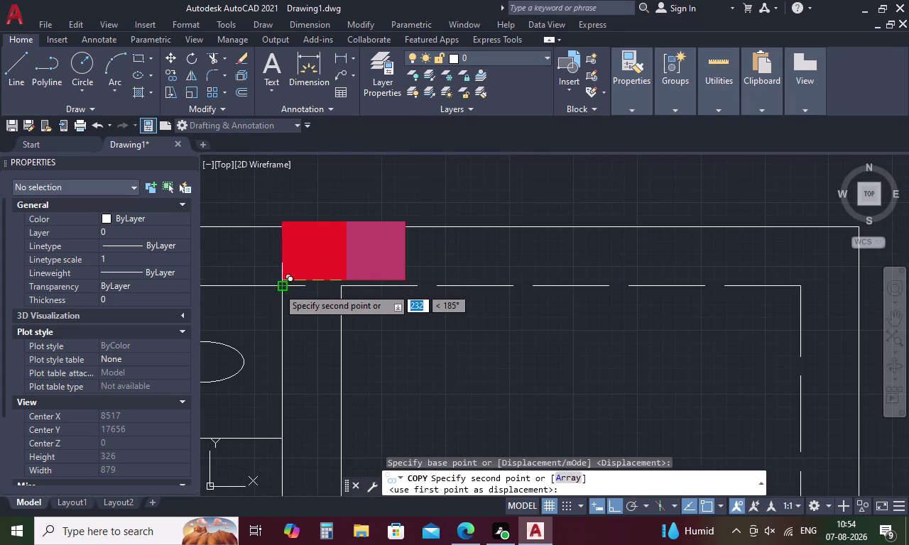
click(279, 289)
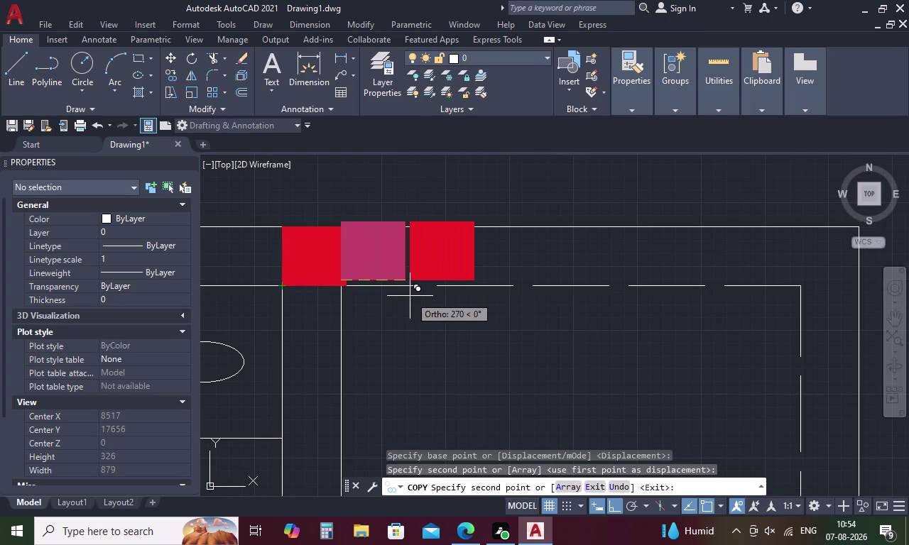
key(Escape)
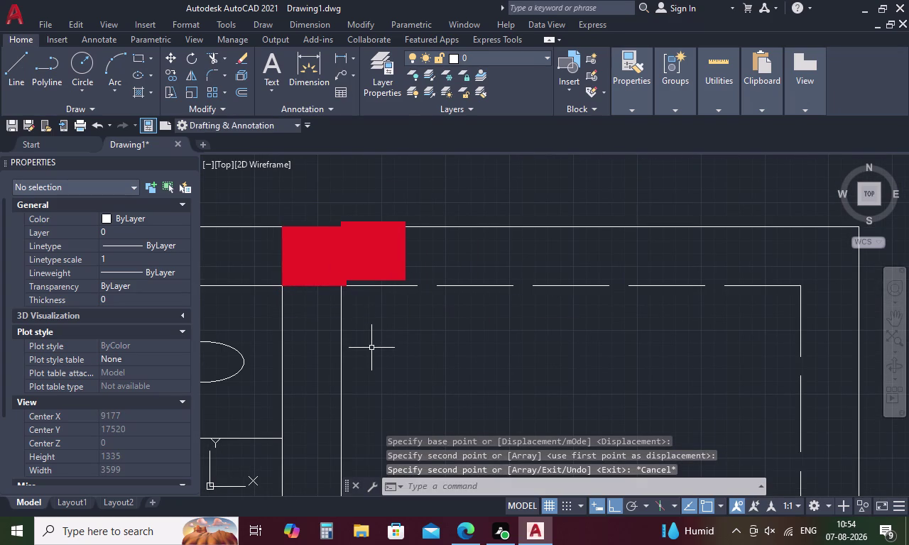
Delete the overlapping extra column and pan to check the junctions.
key(Escape)
click(371, 275)
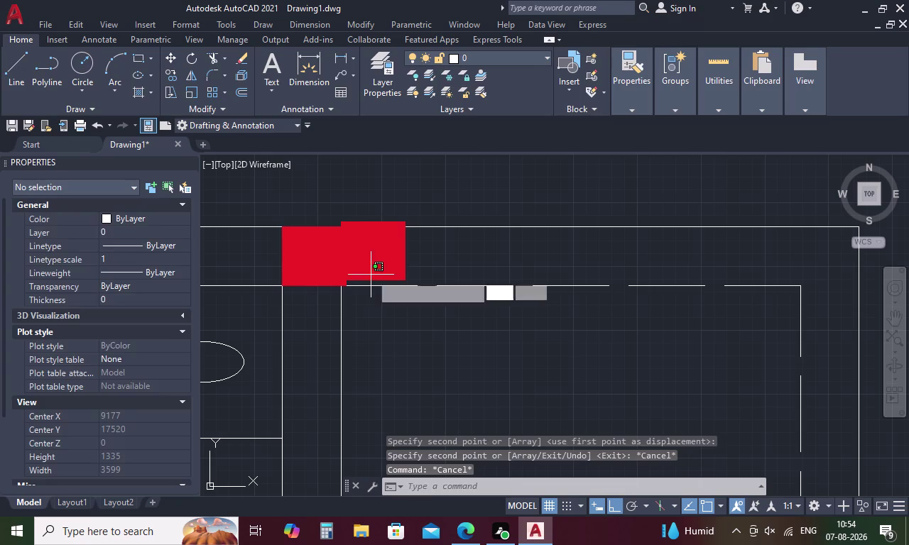
key(Delete)
scroll(down, 3)
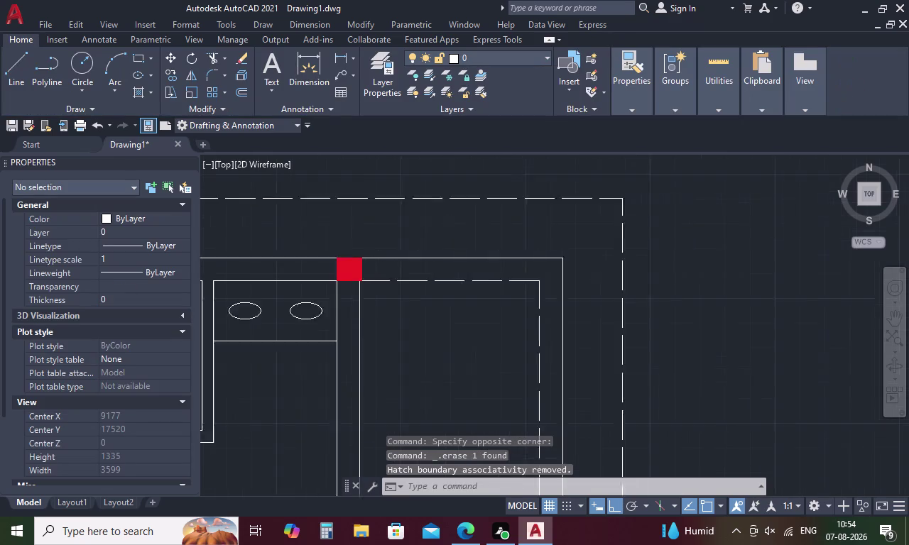
middle_drag(366, 338, 390, 239)
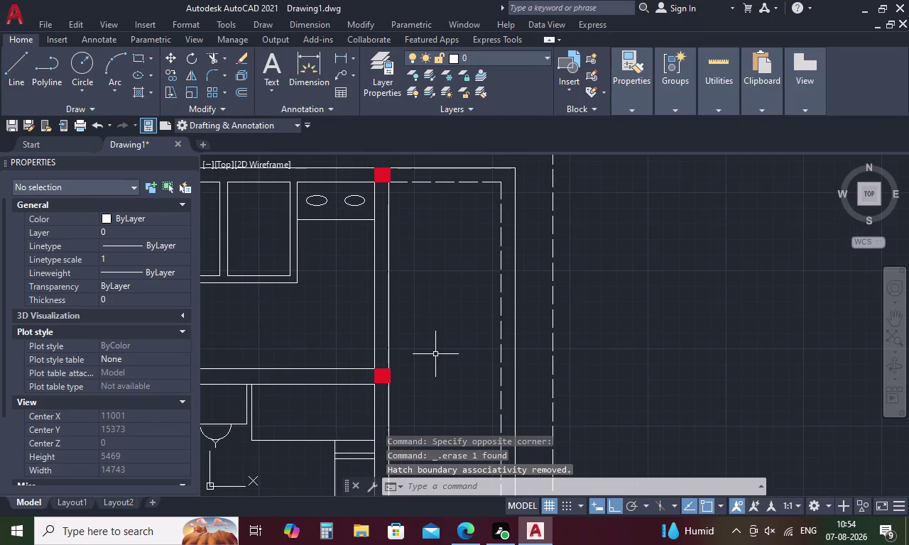
scroll(down, 3)
middle_drag(443, 360, 439, 297)
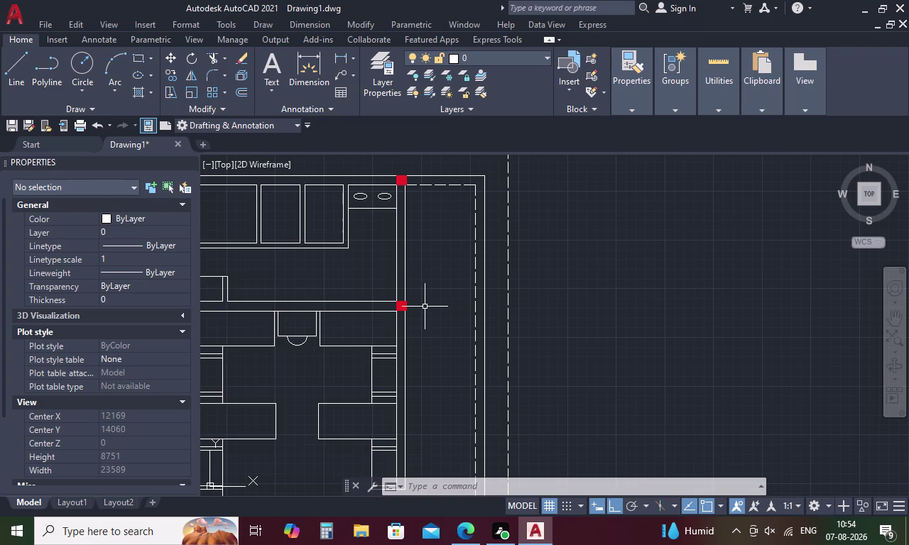
scroll(down, 3)
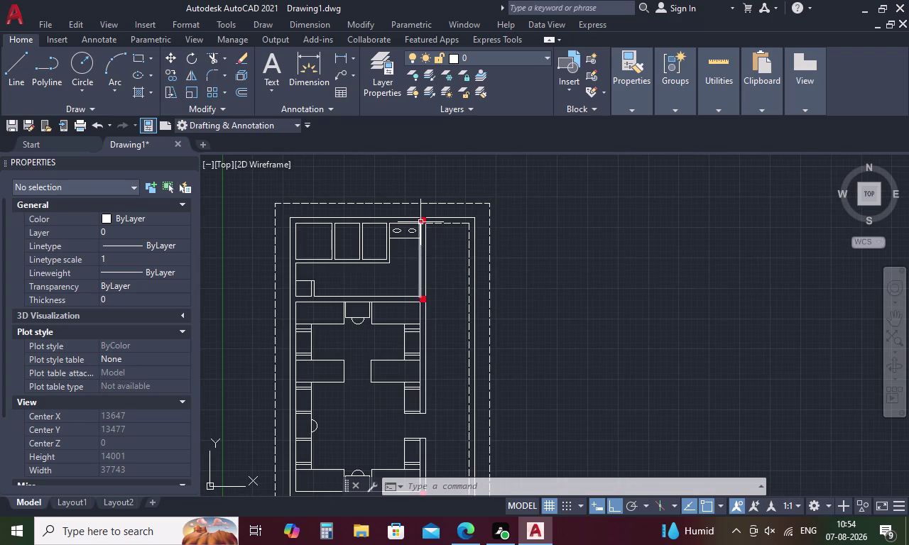
scroll(up, 3)
scroll(down, 3)
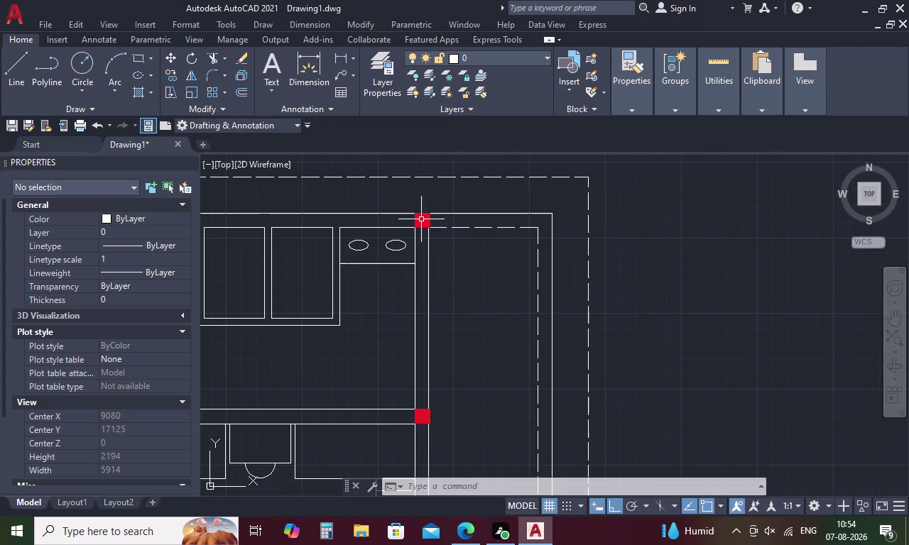
middle_drag(413, 332, 402, 234)
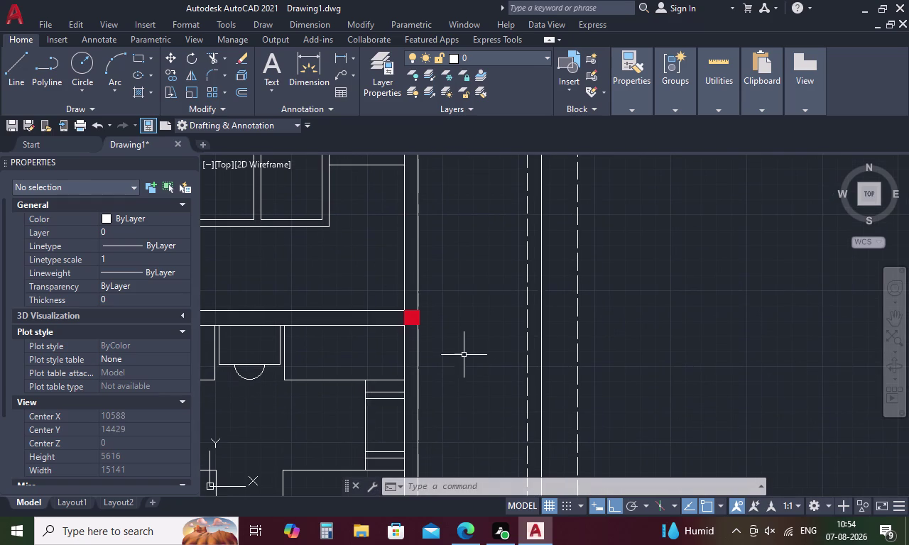
middle_drag(423, 345, 410, 245)
scroll(down, 3)
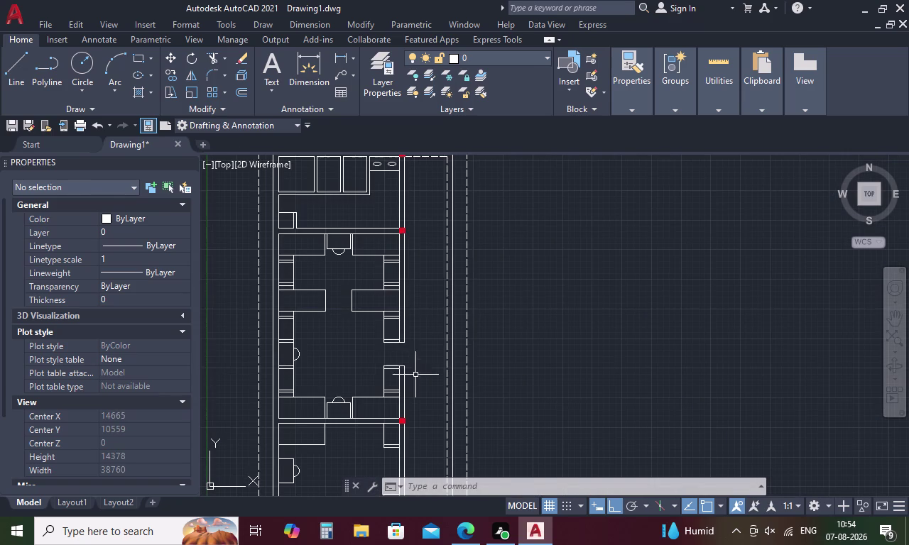
middle_drag(411, 384, 414, 242)
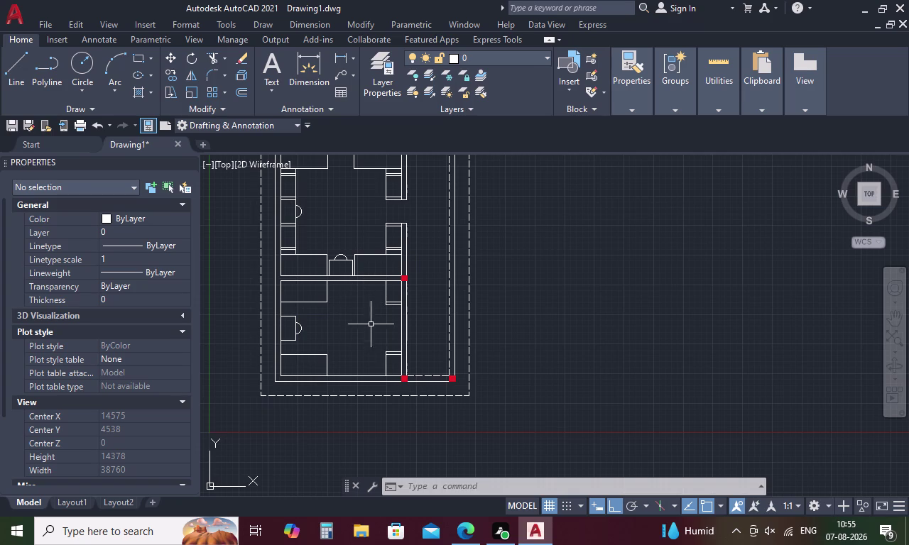
click(404, 380)
scroll(up, 3)
Copy the selected red column, using its corner as the base point.
right_click(441, 324)
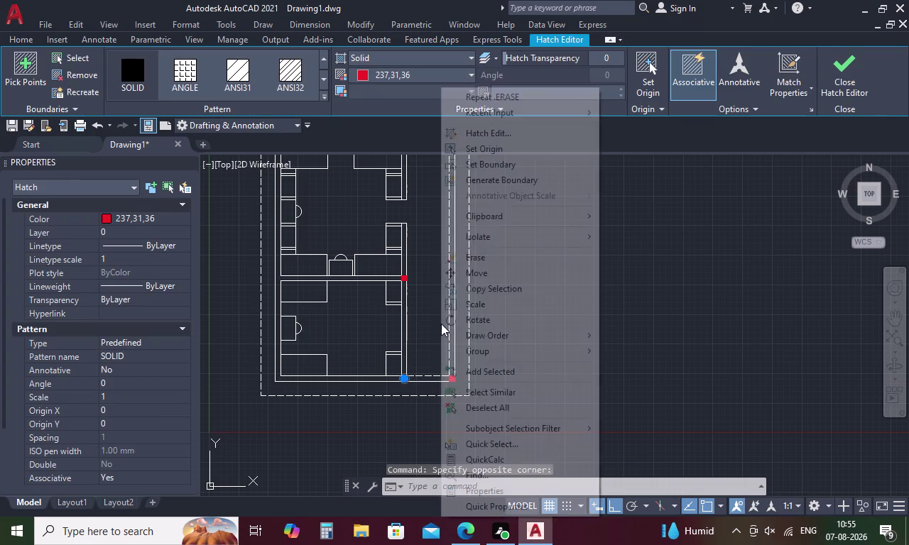
click(511, 293)
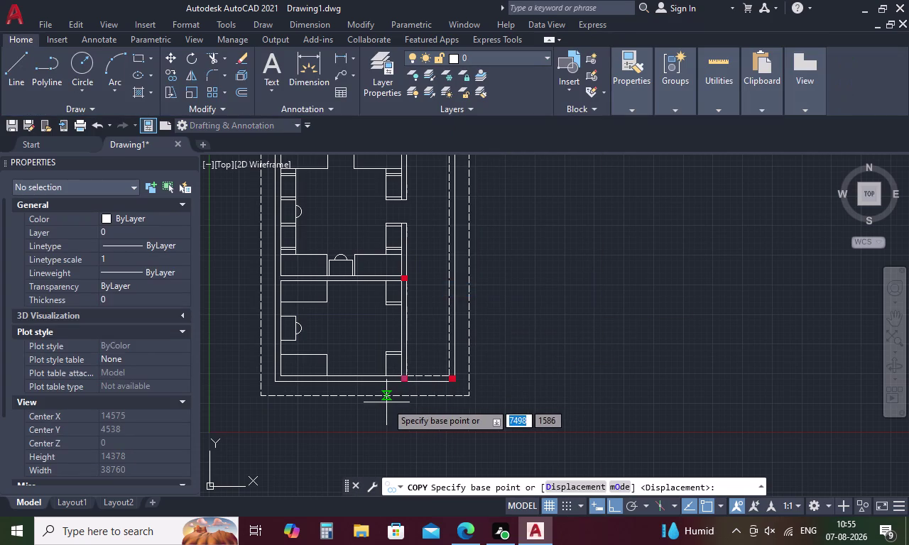
scroll(up, 3)
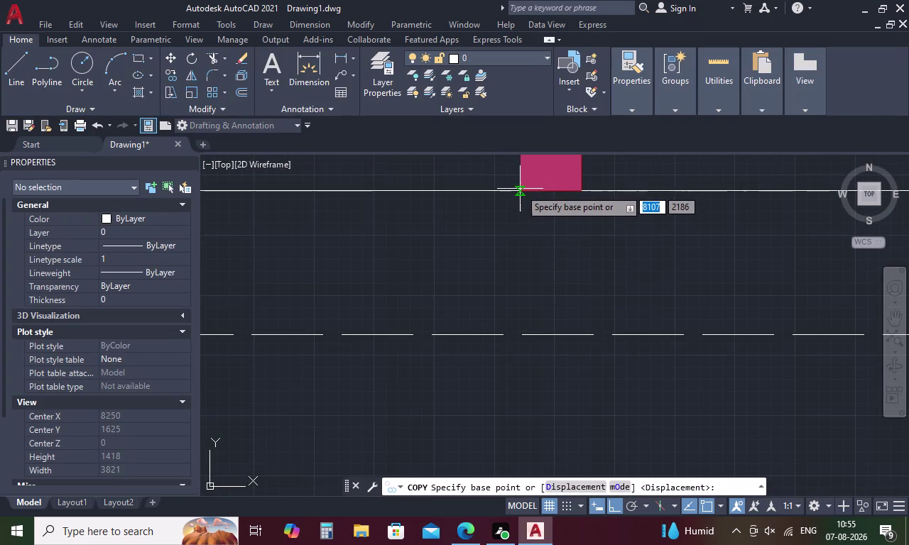
scroll(up, 3)
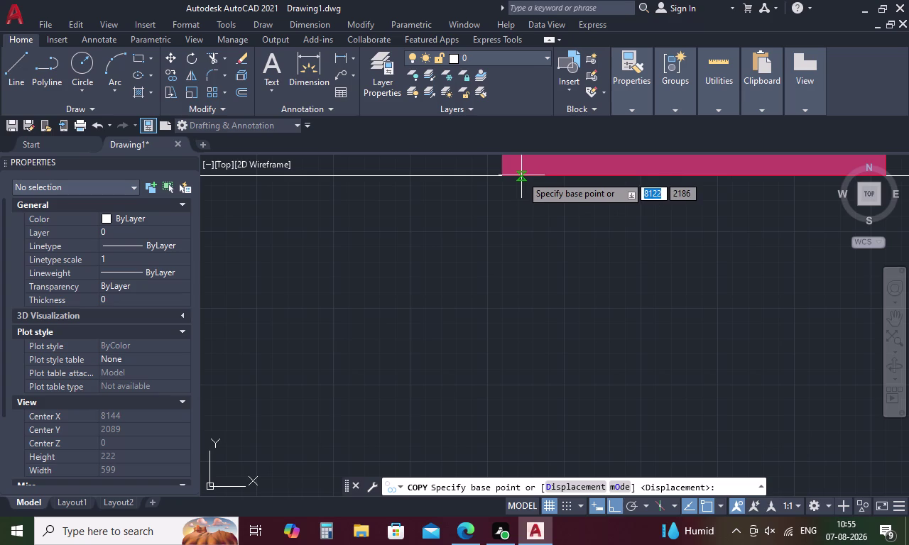
scroll(up, 3)
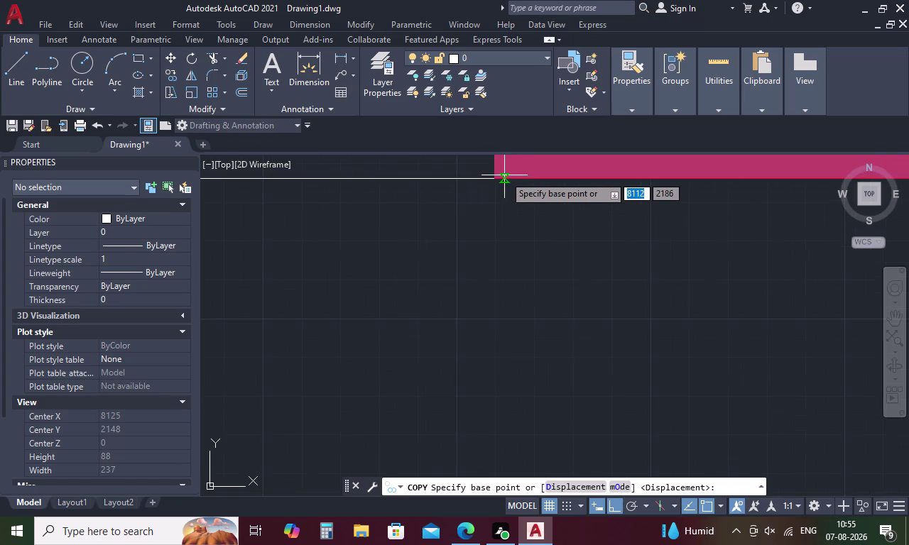
middle_drag(505, 176, 467, 249)
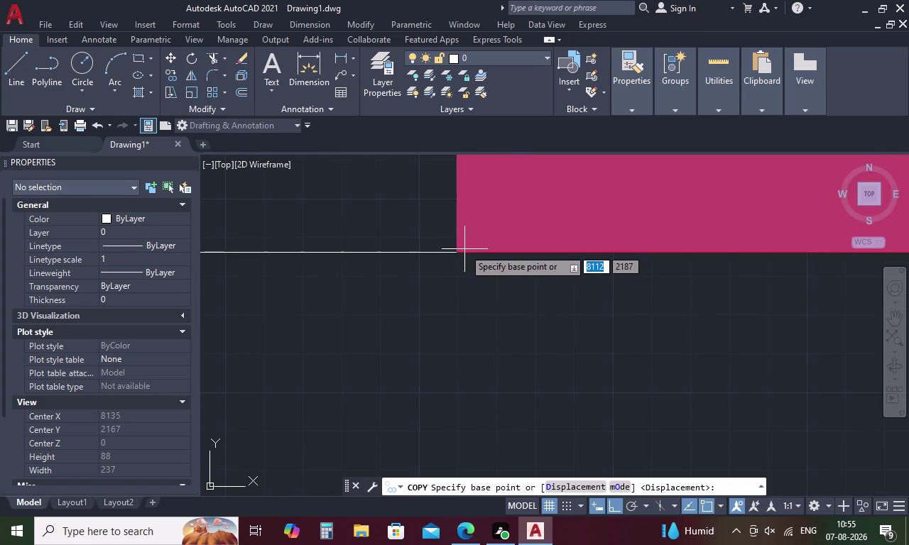
click(456, 253)
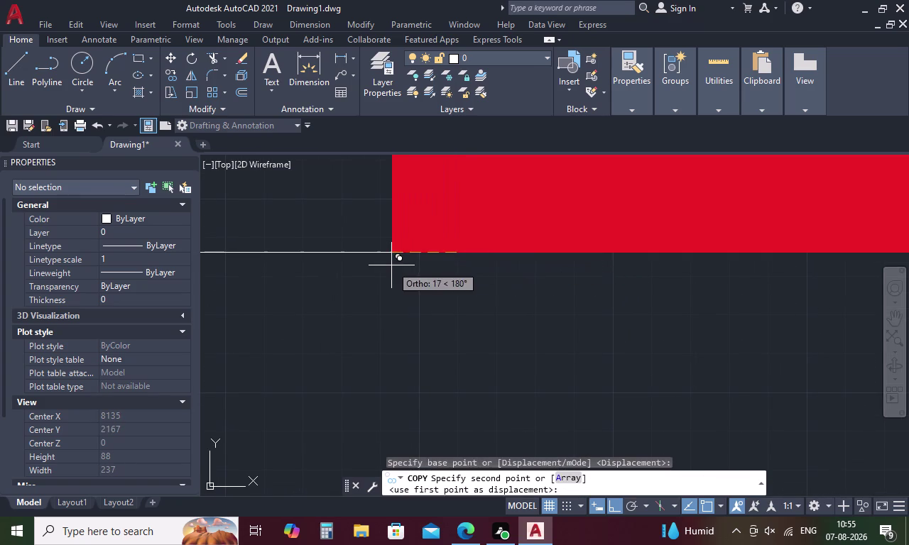
Place the copy at the lower-left inner-wall corner, end copying, and select it.
scroll(down, 3)
scroll(down, 3)
middle_drag(324, 254, 565, 290)
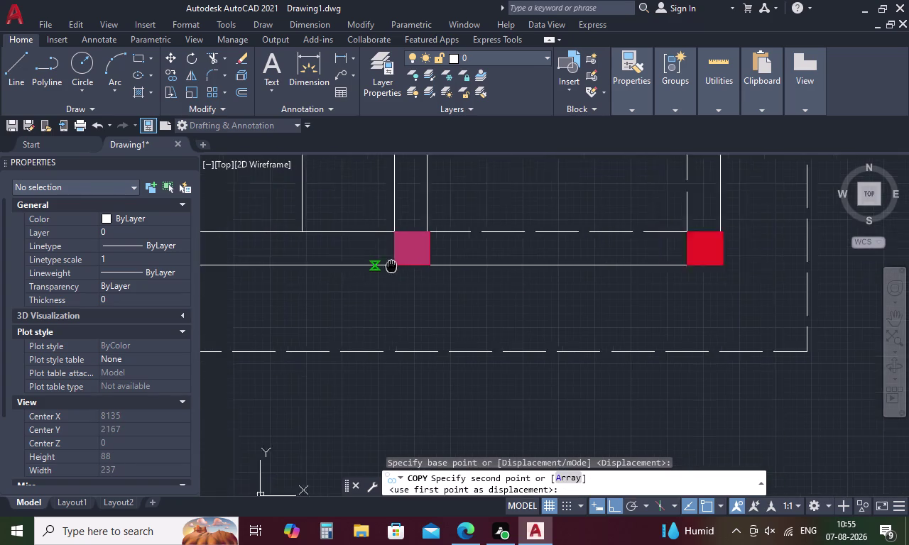
middle_drag(565, 290, 700, 310)
middle_drag(273, 273, 653, 287)
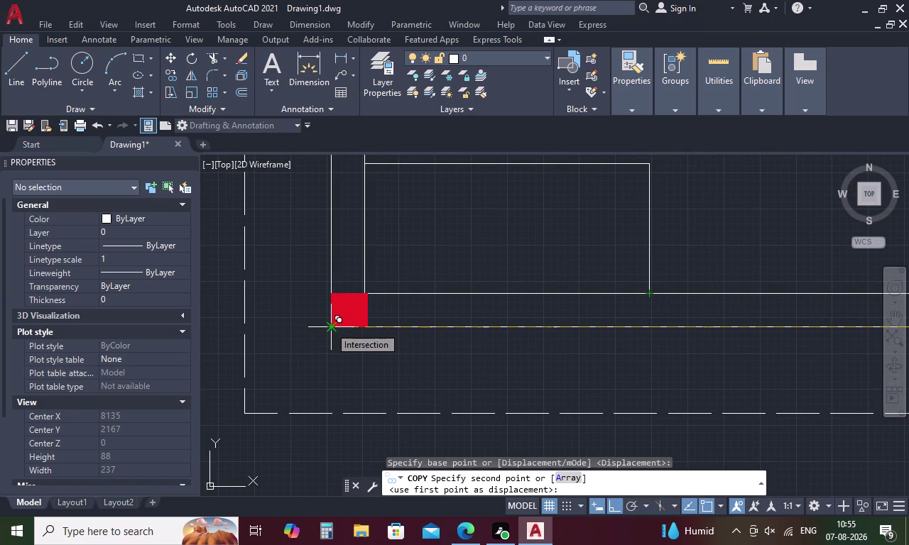
click(329, 327)
middle_drag(335, 277, 300, 371)
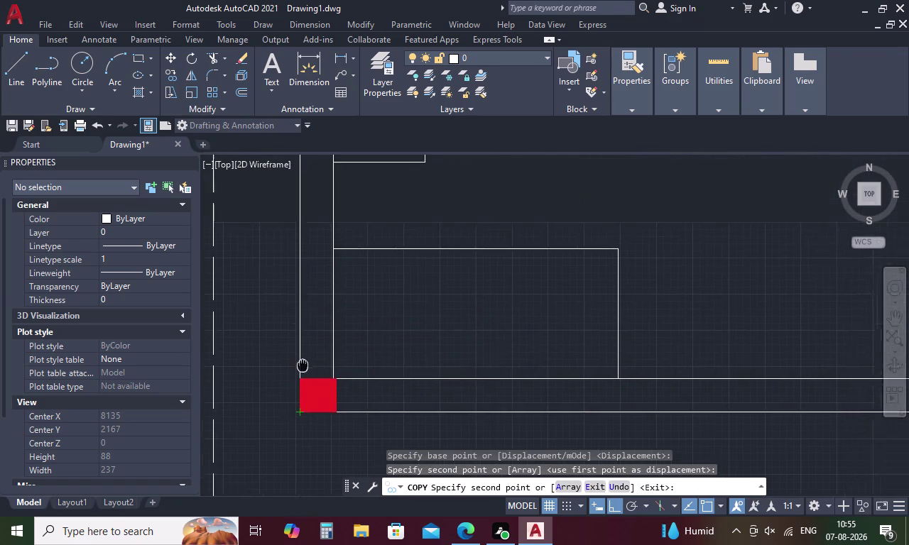
middle_drag(299, 370, 298, 374)
scroll(down, 3)
key(Escape)
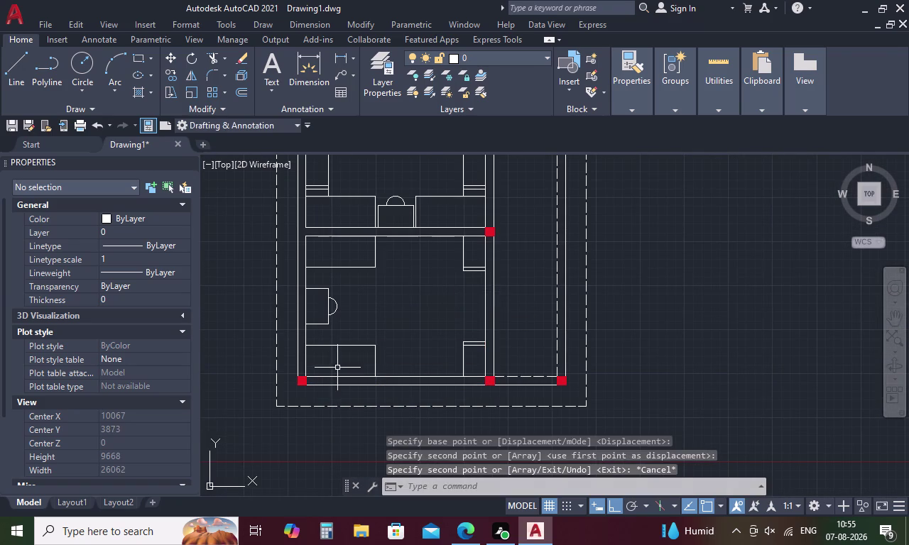
scroll(up, 3)
click(278, 372)
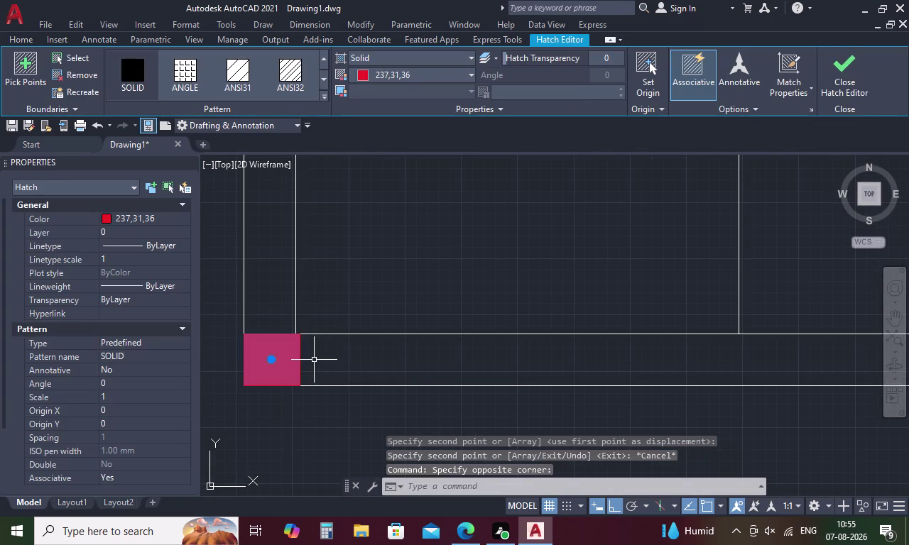
Erase the misplaced corner column hatch.
key(Delete)
scroll(down, 3)
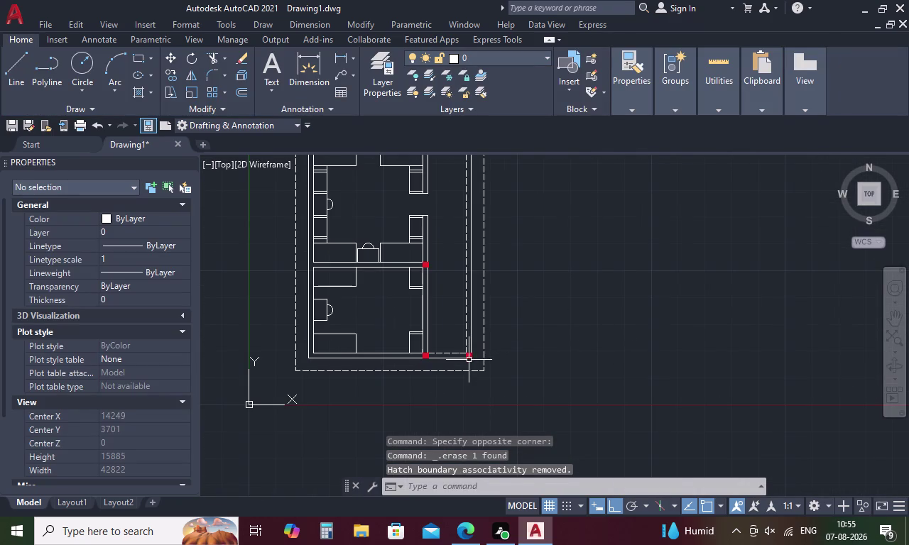
scroll(up, 3)
Copy the lower-right corner column to the lower-left wall corner.
click(458, 346)
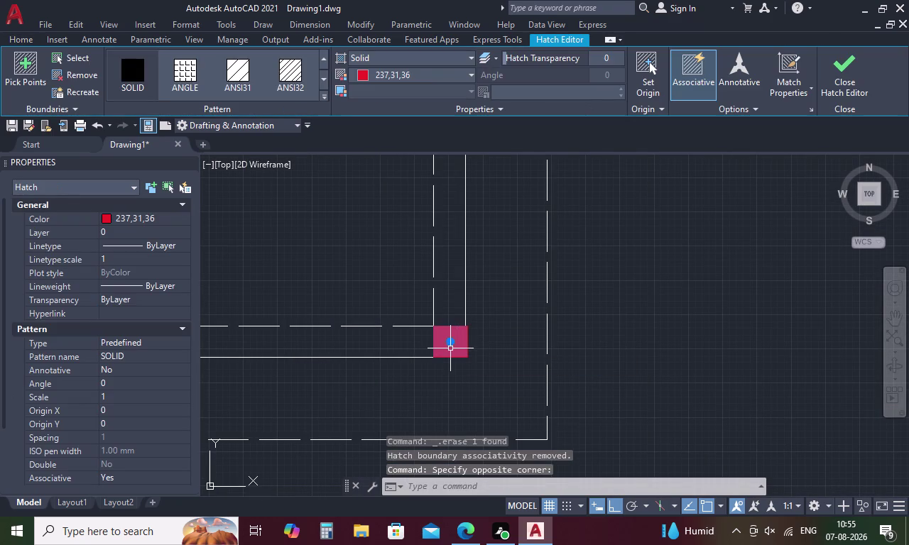
right_click(446, 349)
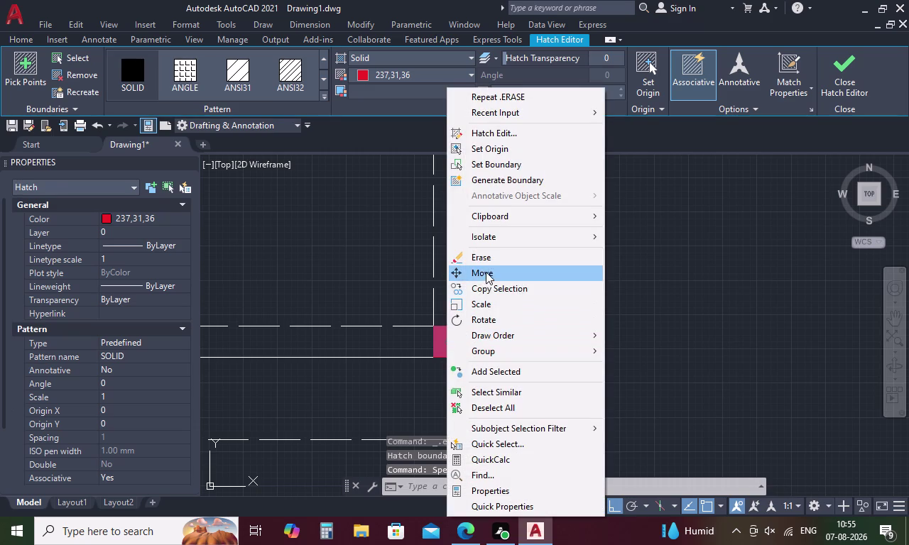
click(484, 287)
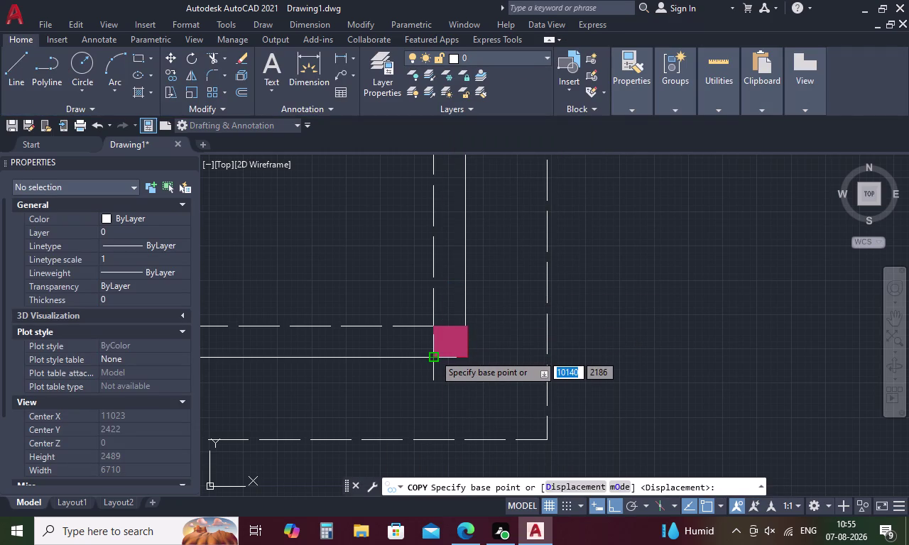
click(434, 355)
scroll(down, 3)
middle_drag(393, 347, 643, 350)
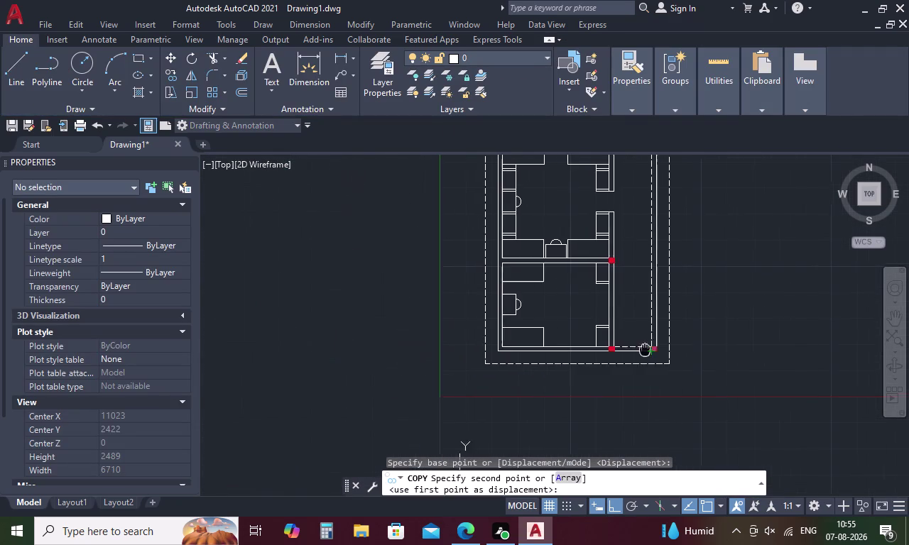
middle_drag(642, 350, 645, 350)
scroll(up, 3)
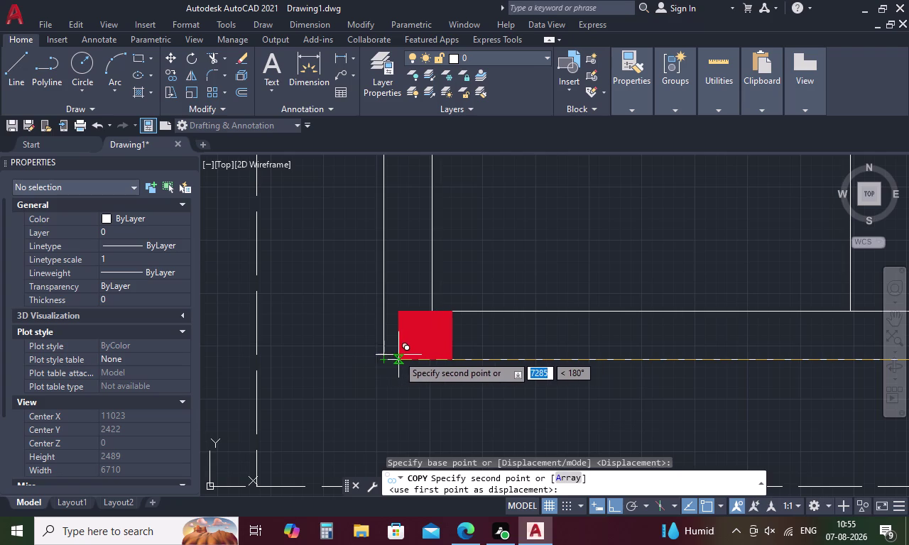
click(388, 362)
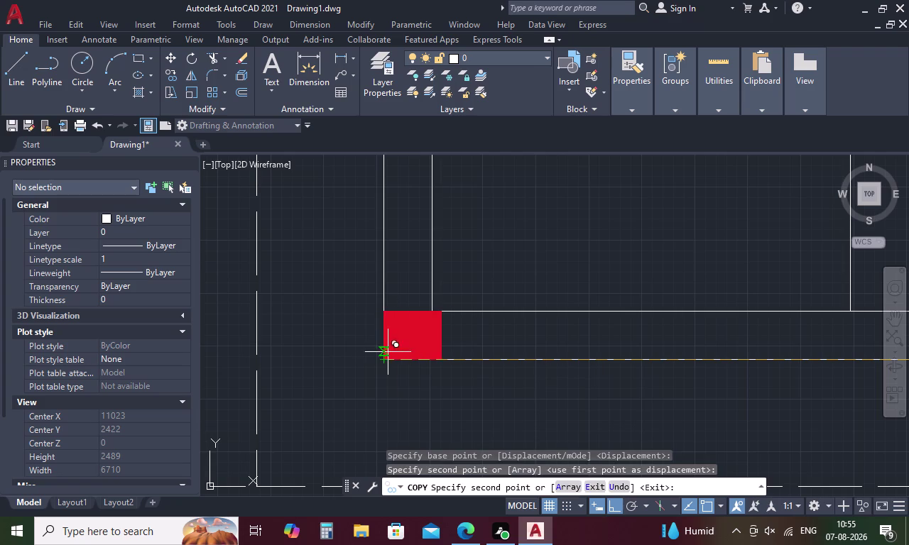
key(Escape)
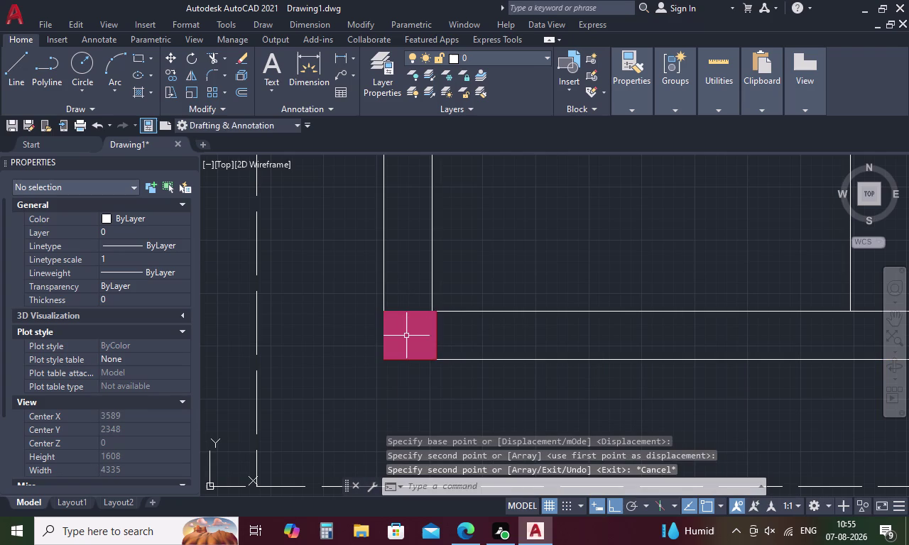
Select the lower-left corner column.
click(406, 336)
click(393, 361)
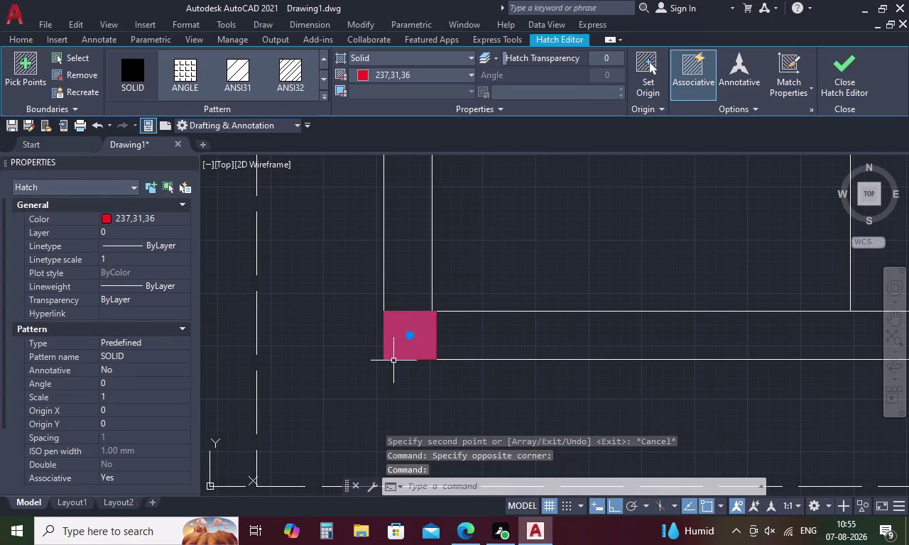
click(436, 336)
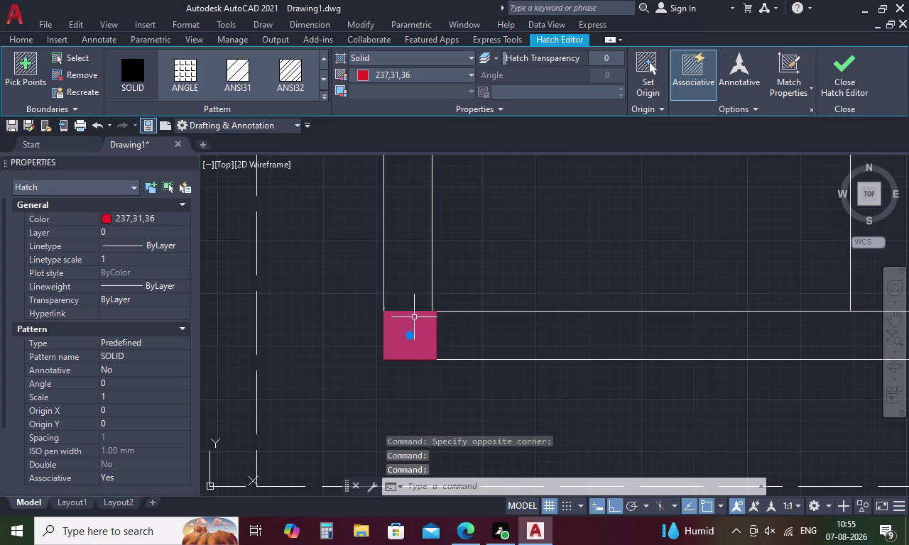
click(413, 312)
click(387, 332)
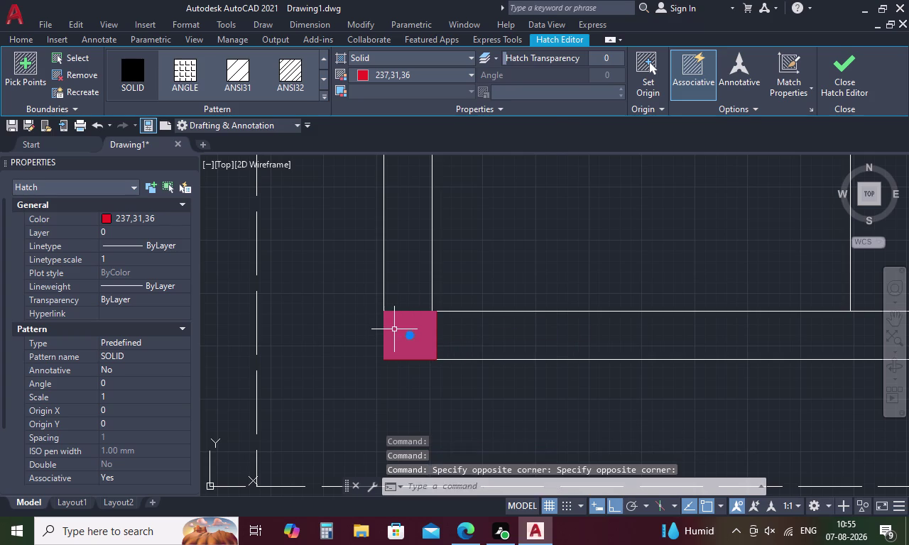
Copy that column to the middle partition's left end, then undo the stray copy.
right_click(399, 328)
click(441, 287)
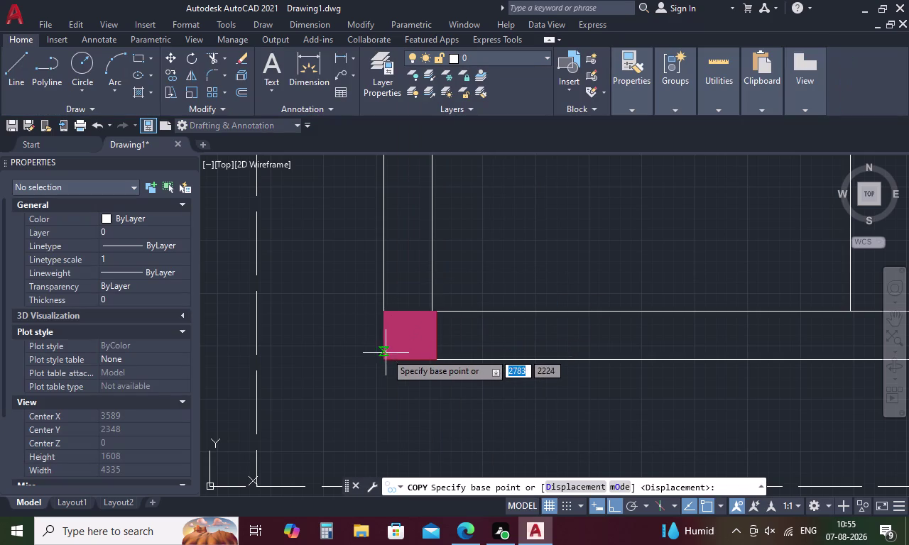
click(382, 359)
scroll(down, 3)
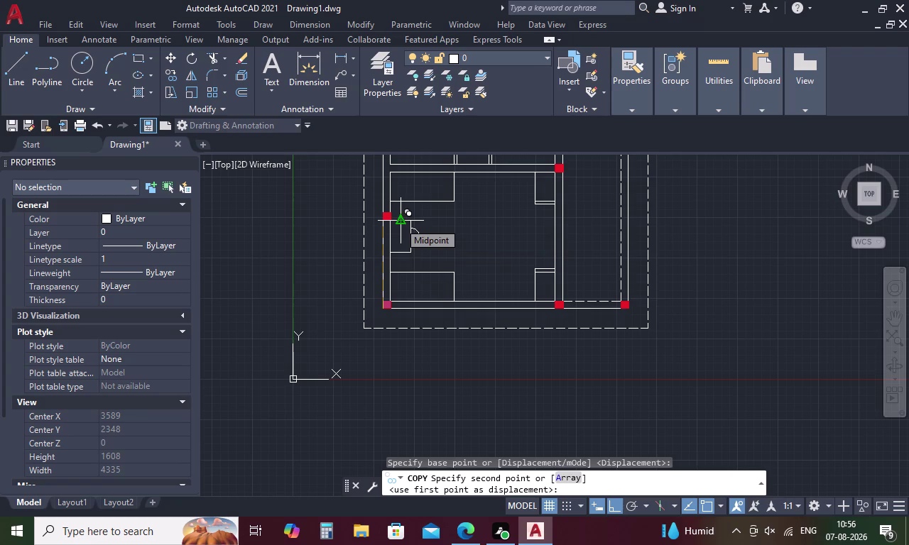
middle_drag(399, 222, 404, 311)
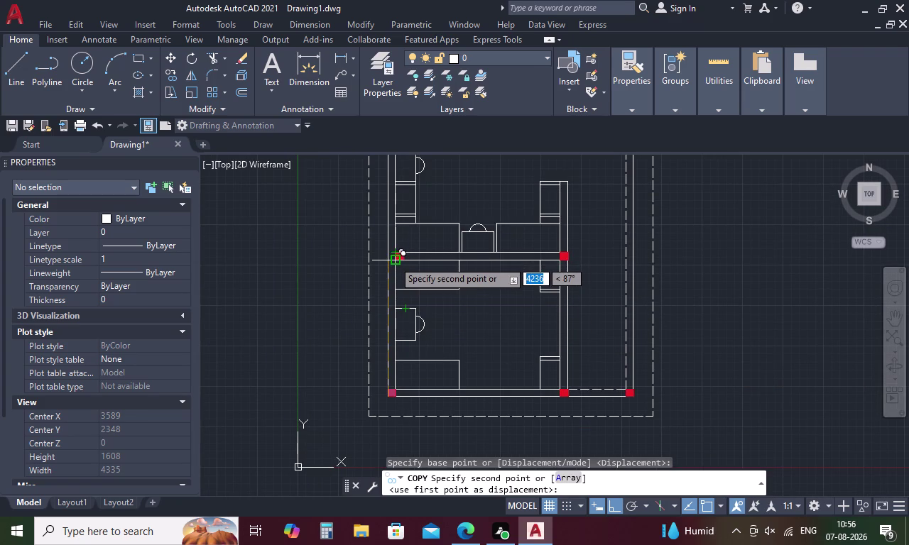
scroll(up, 3)
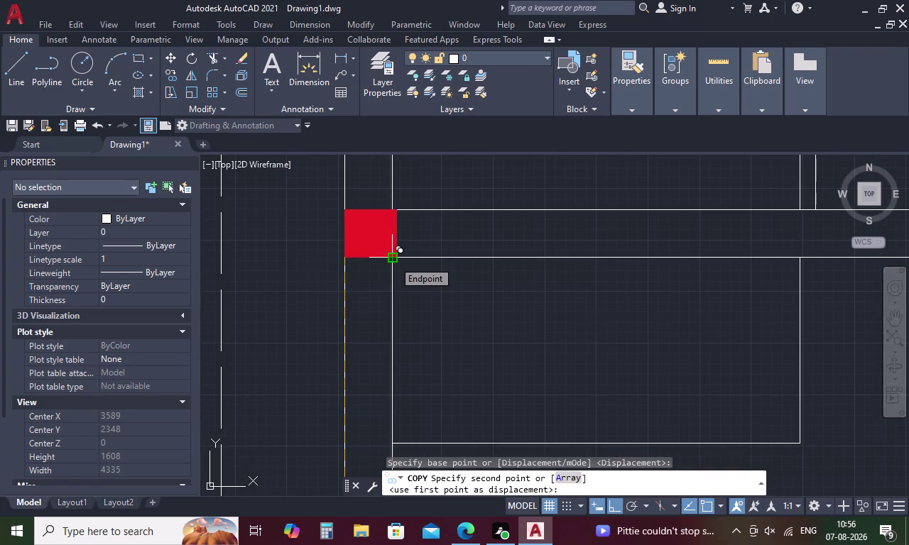
click(393, 261)
scroll(down, 3)
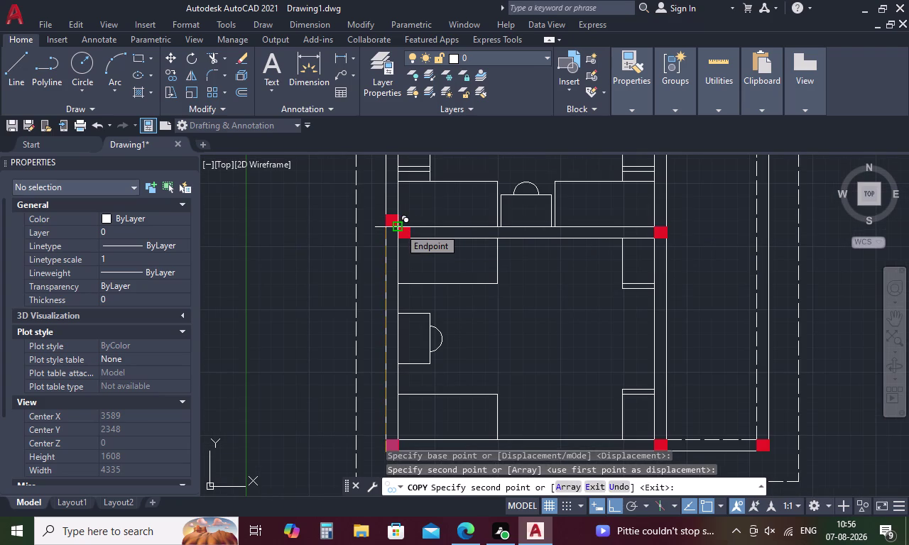
key(Escape)
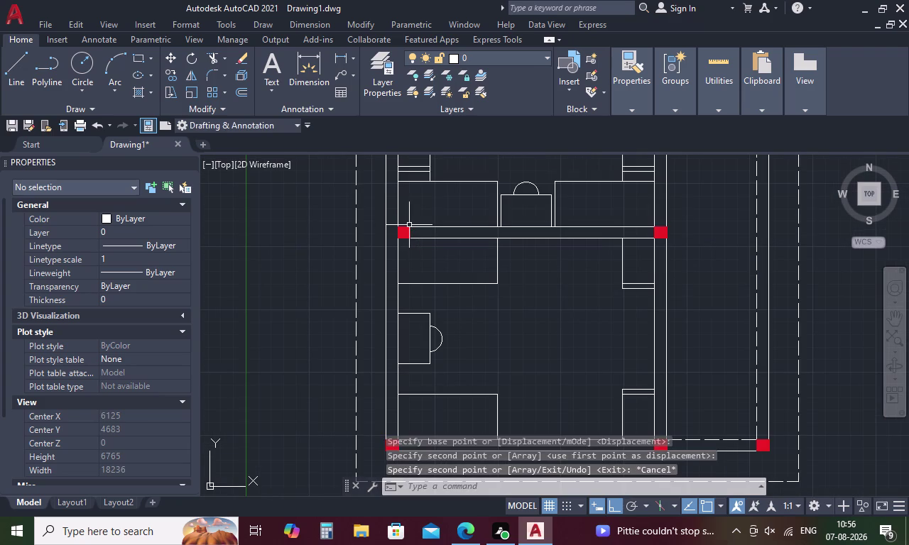
key(ctrl+z)
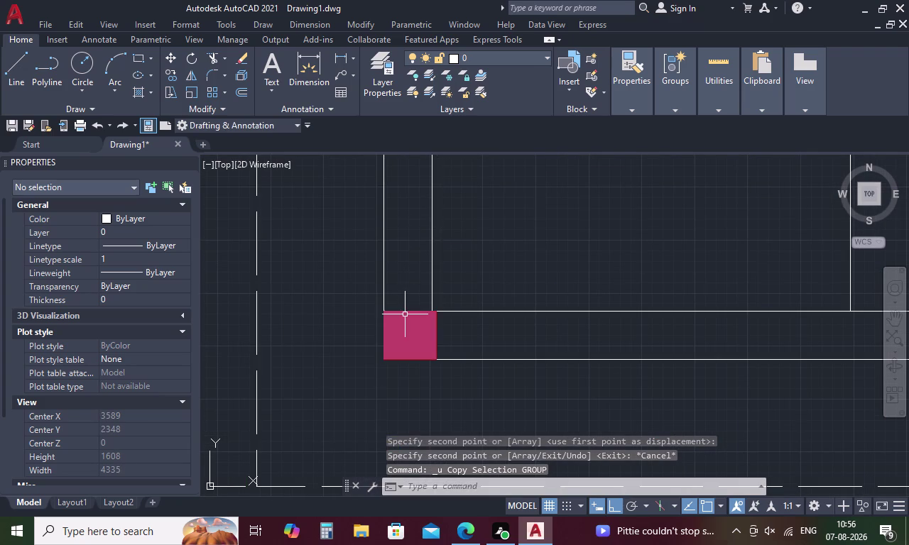
Select the lower-left column and start copying it from its top-right corner.
drag(409, 299, 405, 345)
drag(447, 338, 435, 338)
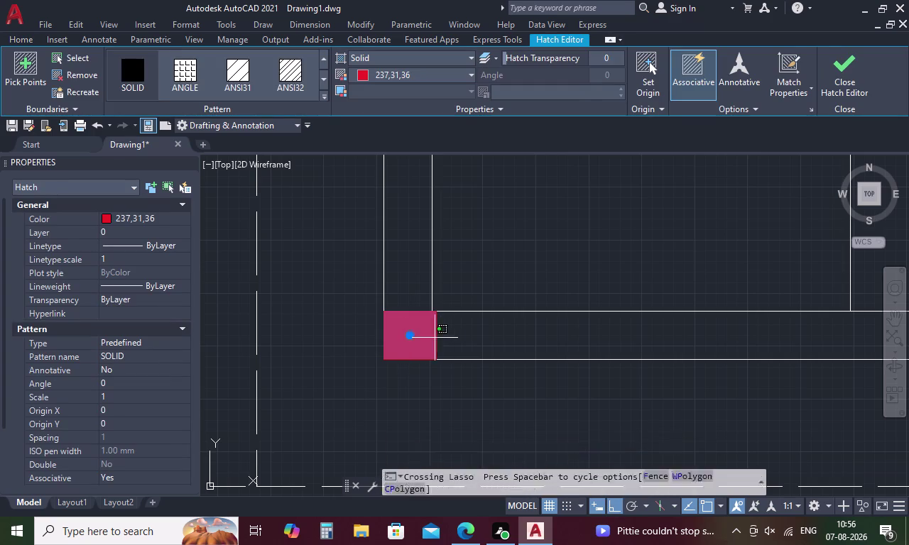
drag(435, 338, 410, 342)
right_click(407, 331)
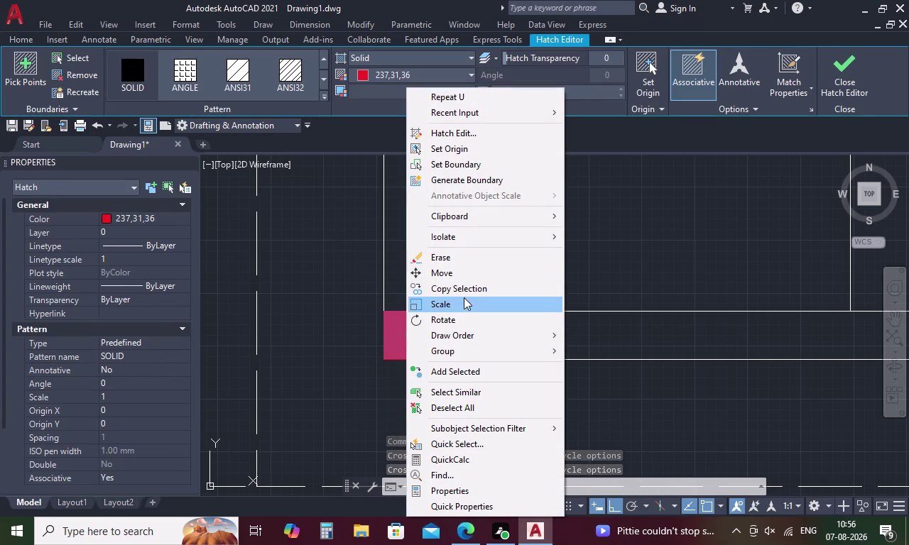
click(470, 292)
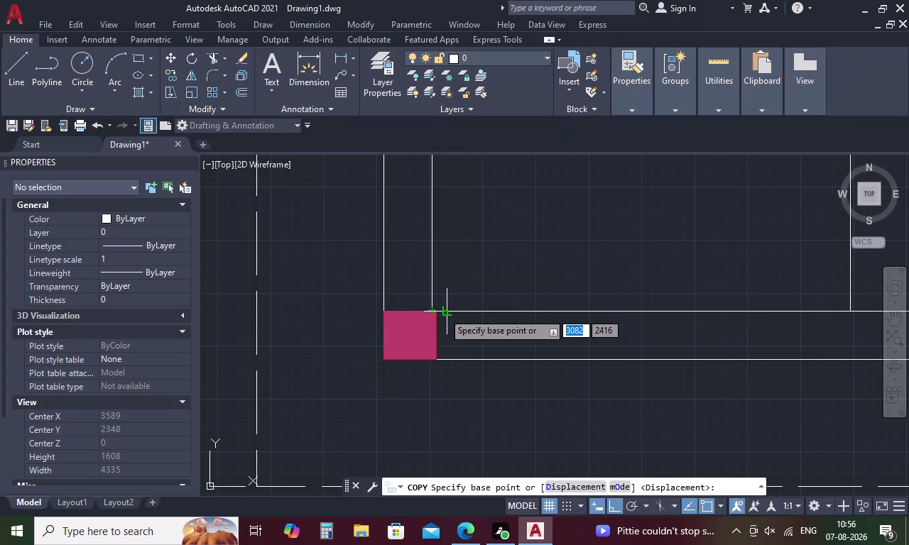
scroll(up, 3)
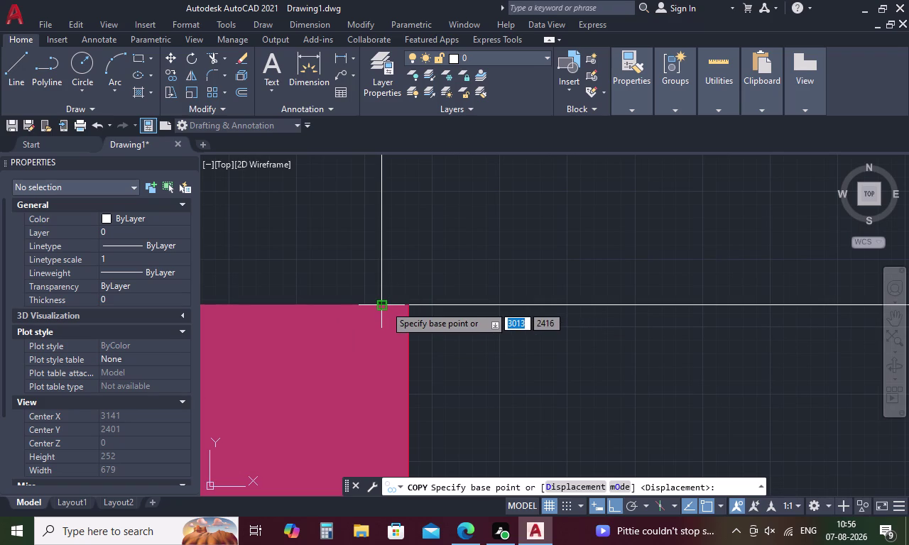
click(385, 305)
Place column copies at the partition junction and the corner junction.
scroll(down, 3)
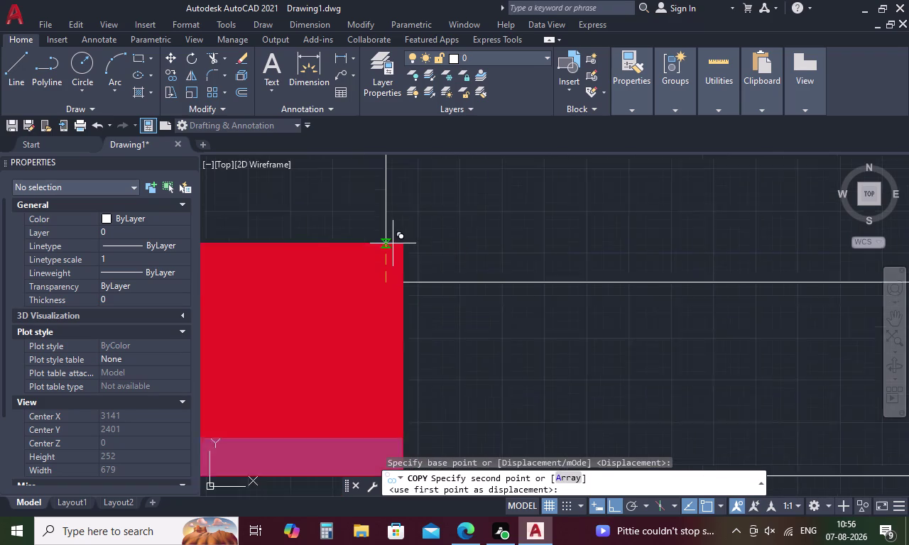
middle_drag(402, 207, 387, 295)
scroll(down, 3)
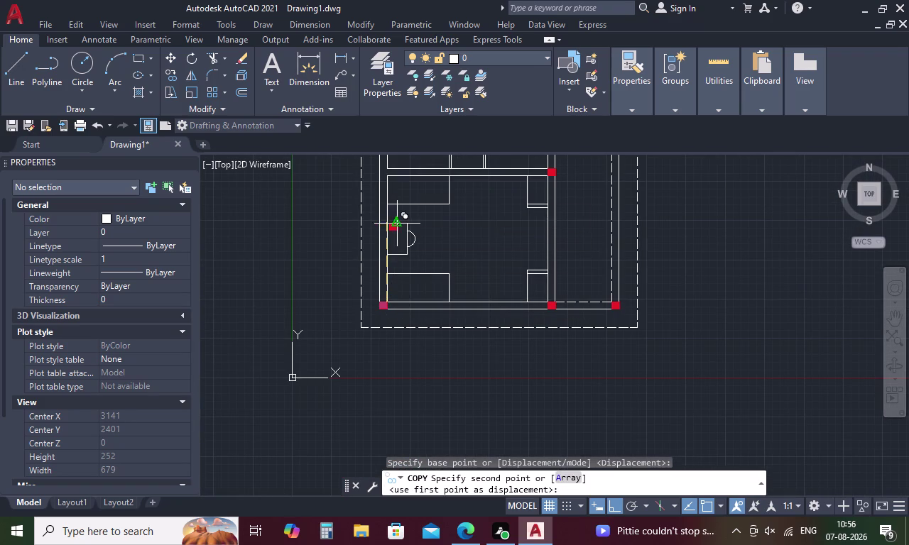
scroll(up, 3)
middle_drag(349, 185, 372, 284)
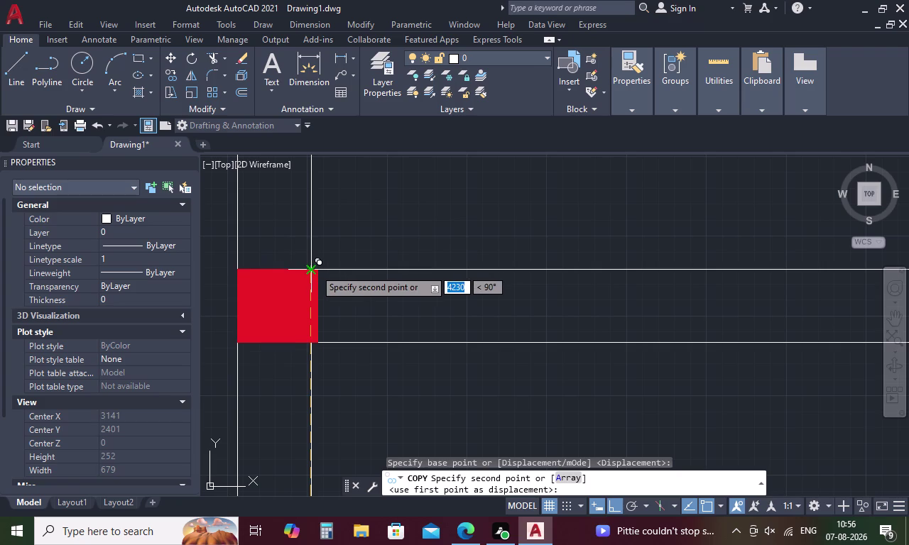
click(314, 269)
scroll(down, 3)
middle_drag(327, 237, 326, 240)
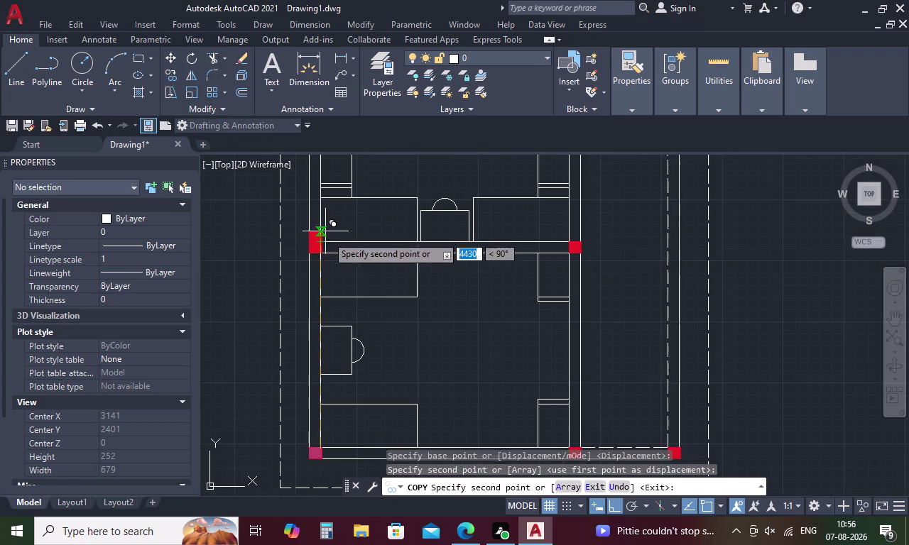
middle_drag(327, 240, 349, 372)
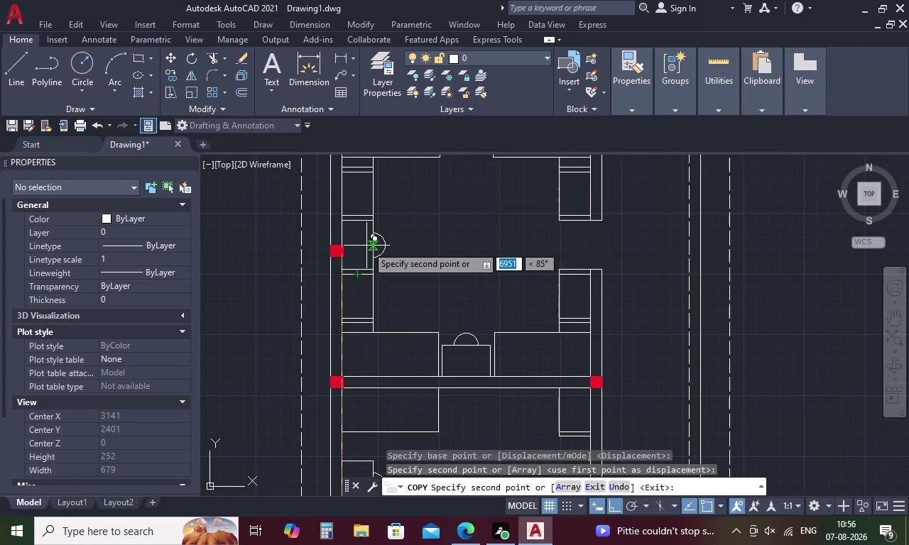
middle_drag(366, 246, 368, 376)
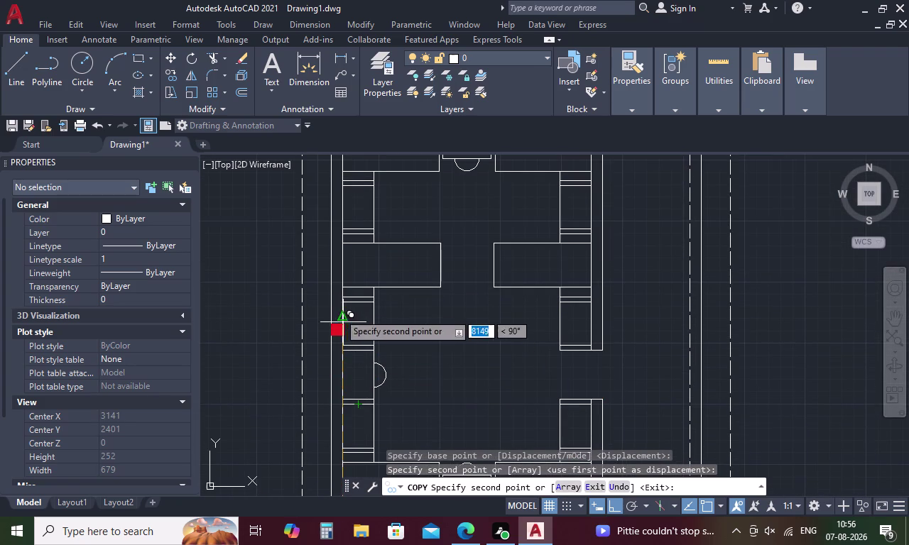
middle_drag(345, 282, 368, 388)
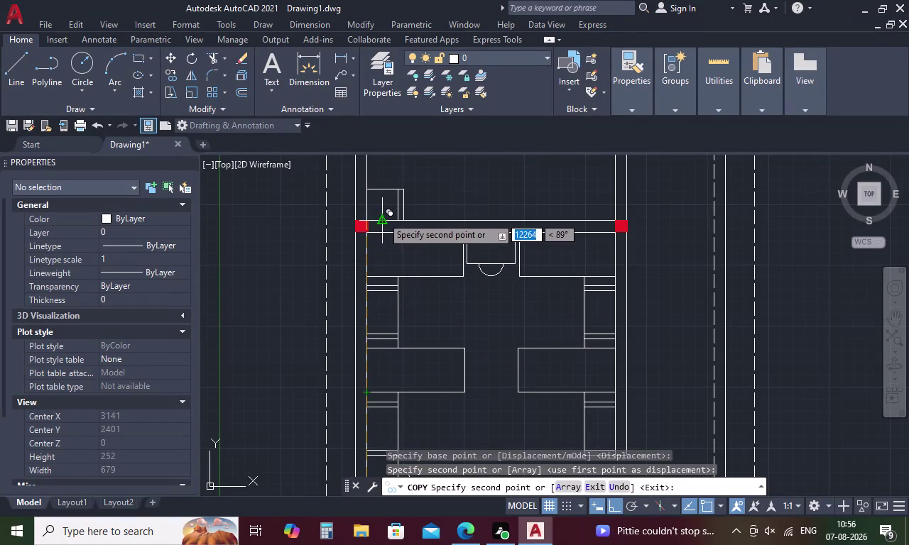
scroll(up, 3)
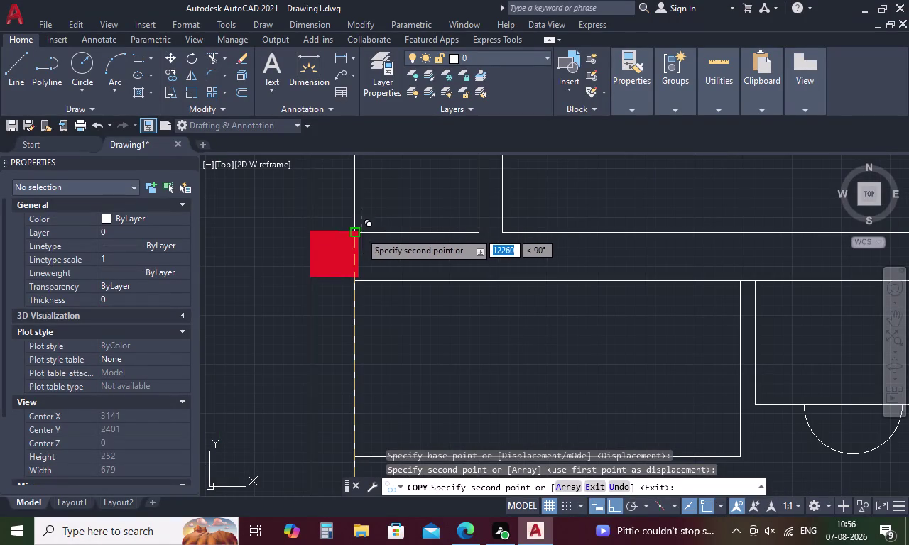
scroll(up, 3)
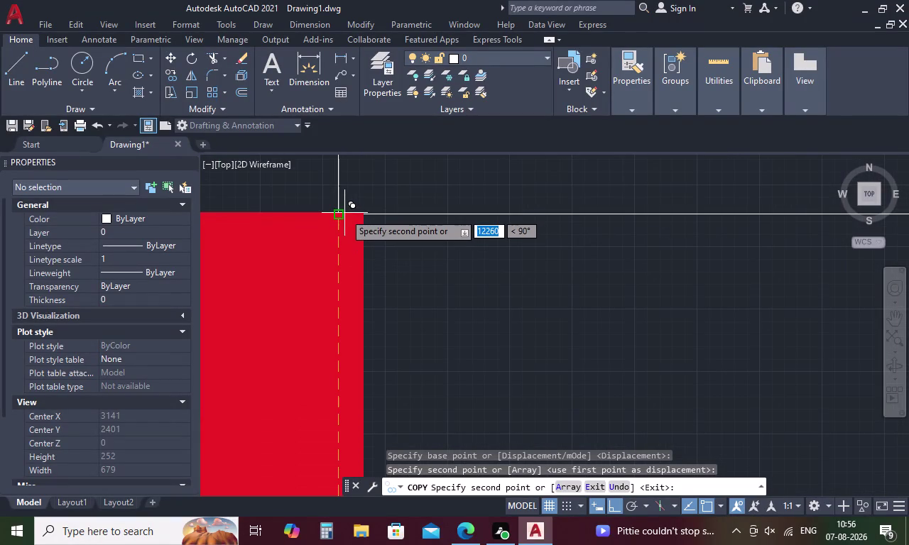
click(342, 213)
Place a final column copy at the left wall junction and end copying.
scroll(down, 3)
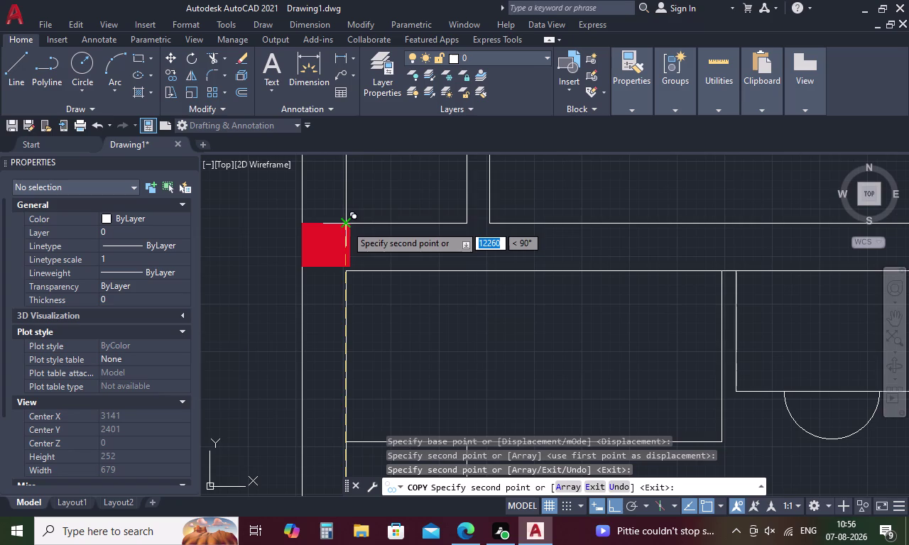
scroll(down, 3)
middle_drag(410, 209, 396, 350)
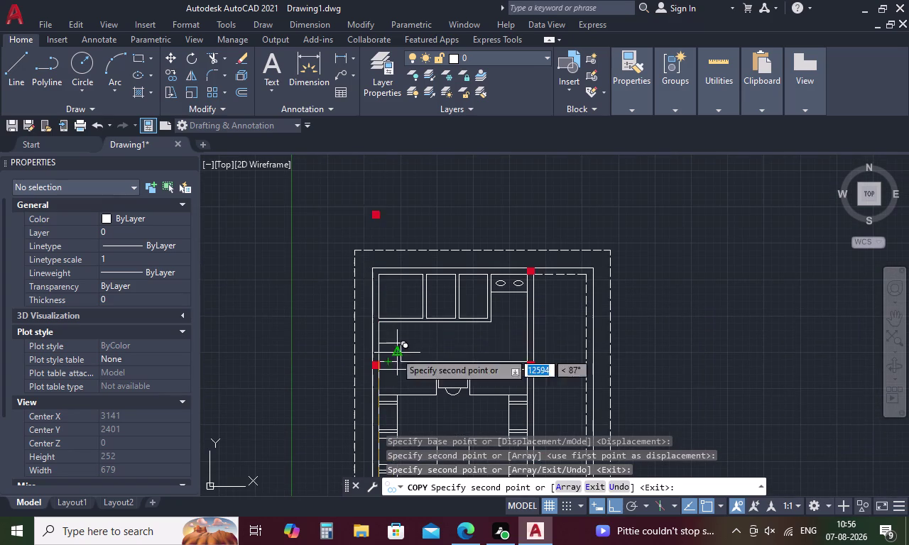
scroll(up, 3)
click(384, 268)
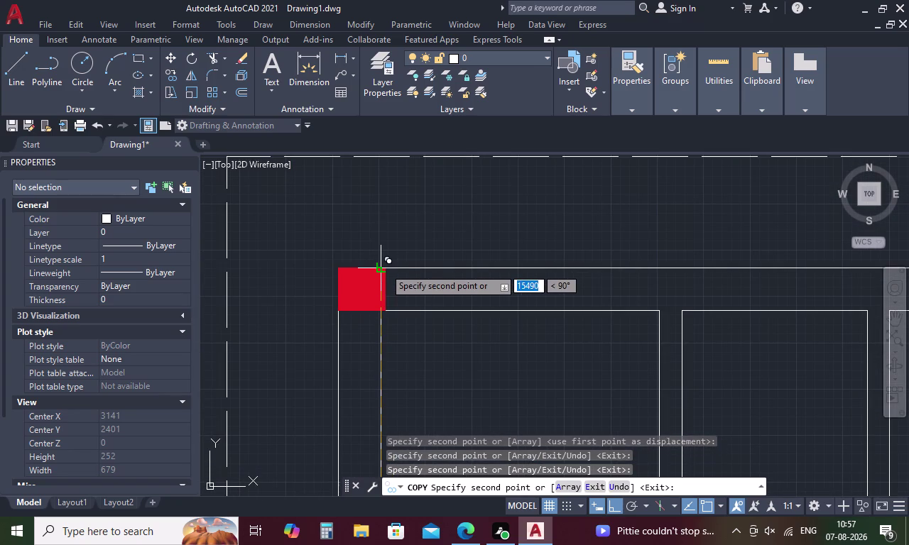
scroll(down, 3)
middle_drag(441, 365, 448, 336)
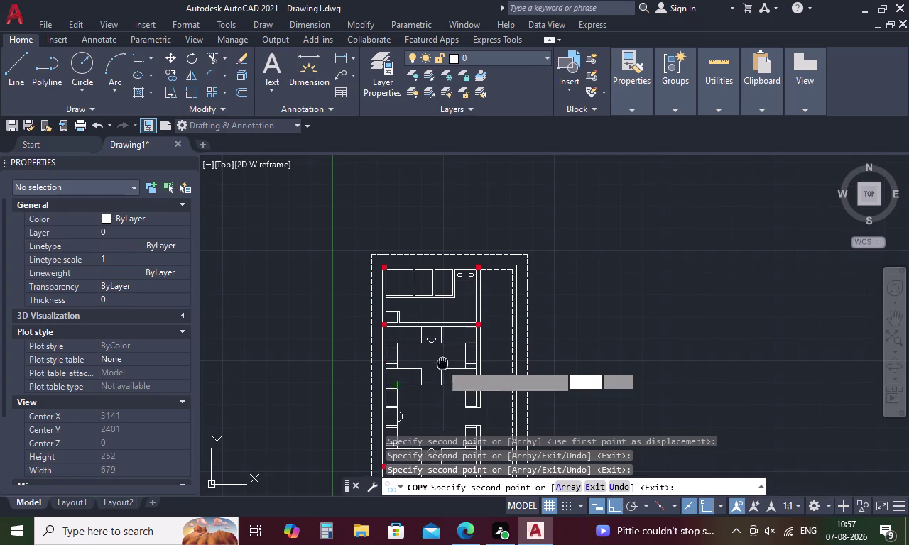
middle_drag(448, 336, 476, 253)
key(Escape)
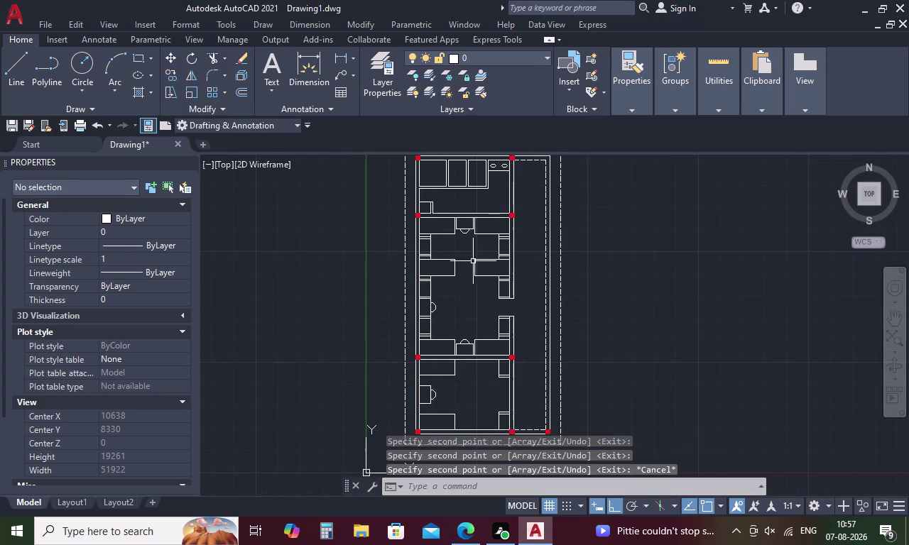
Start a line (L) tracked 2700 from the wall junction using TK.
scroll(down, 3)
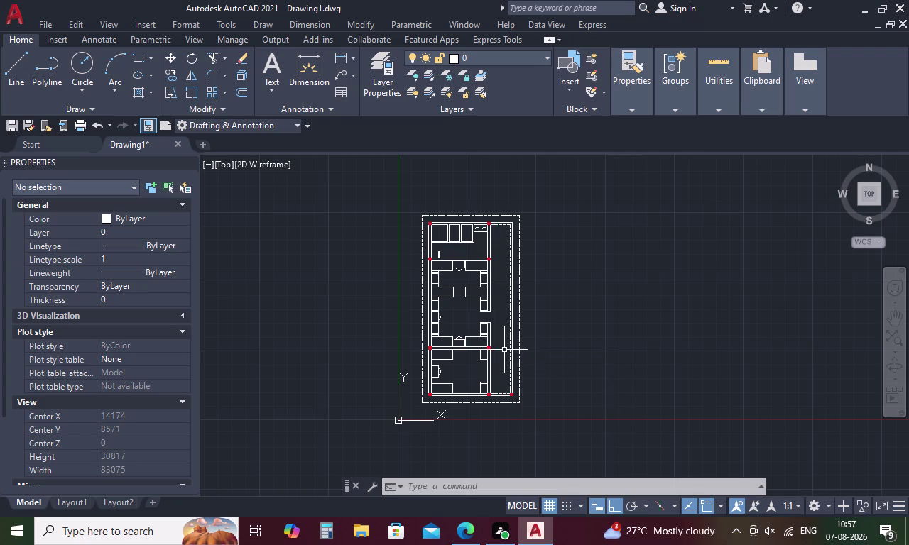
key(Escape)
text(L)
key(space)
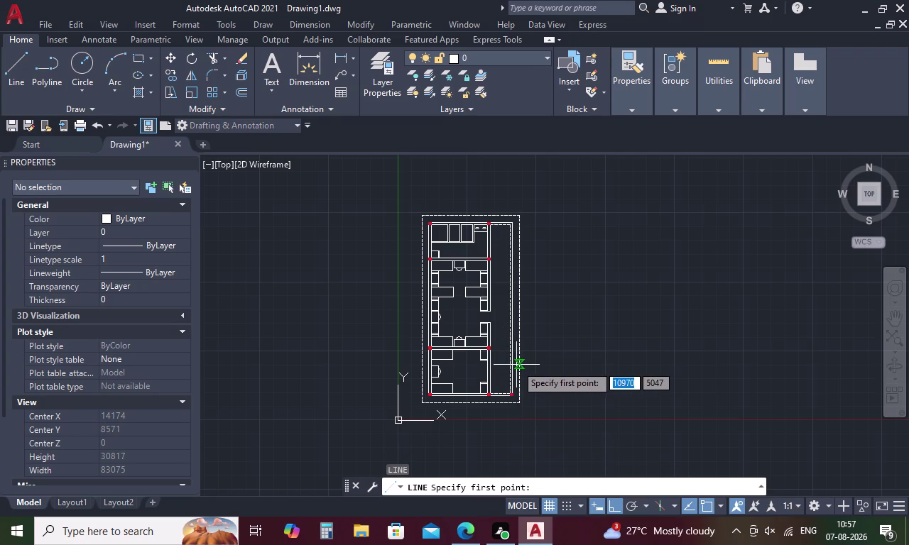
text(TK)
key(space)
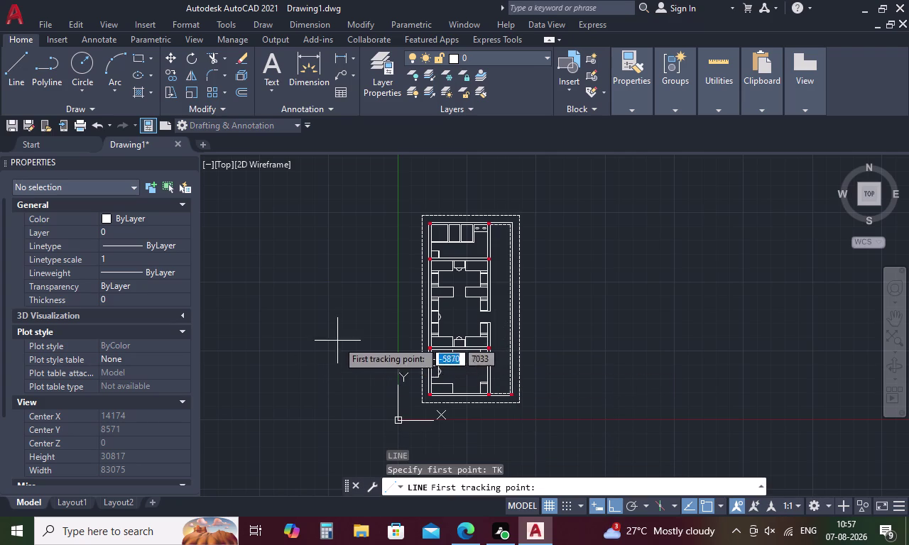
scroll(up, 3)
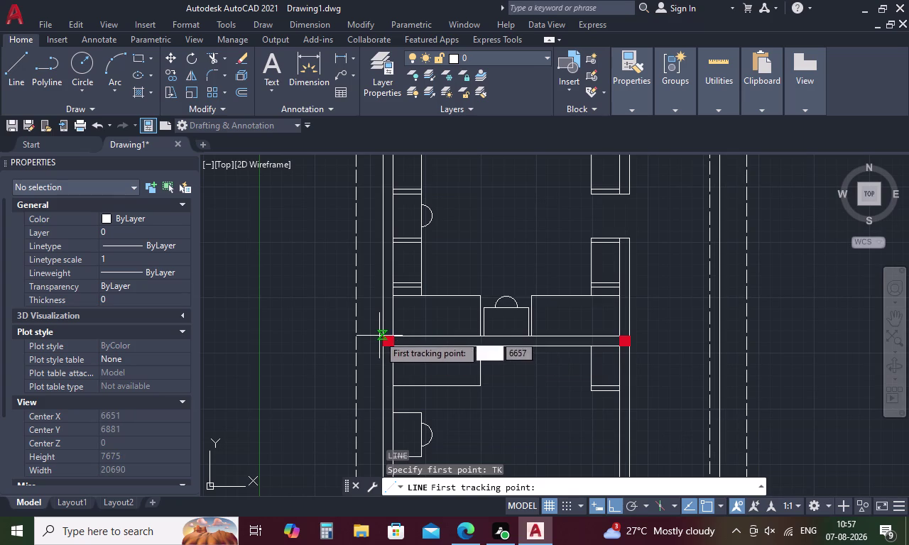
scroll(up, 3)
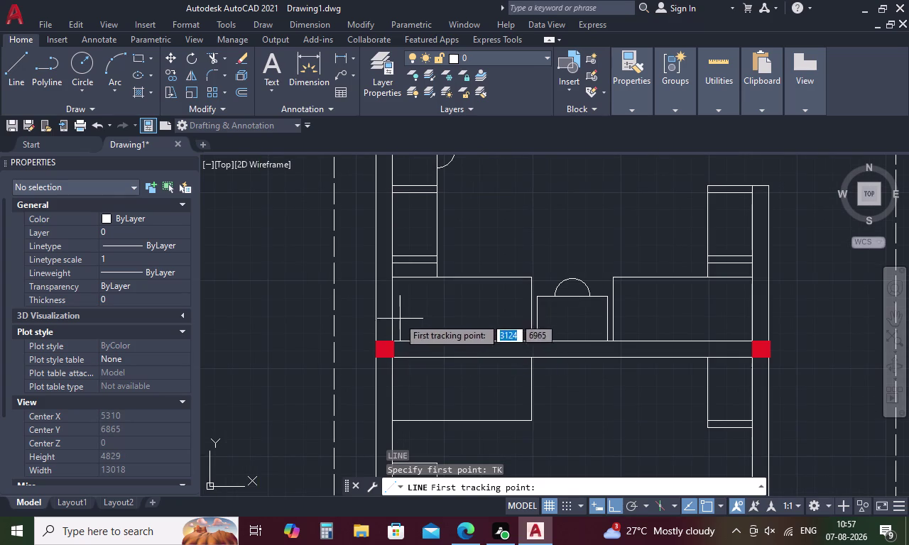
click(393, 276)
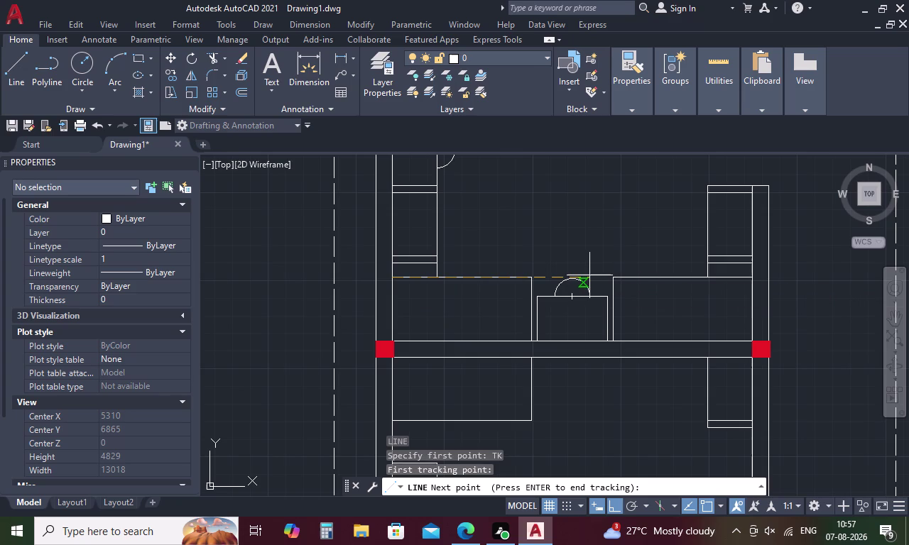
key(2)
text(7)
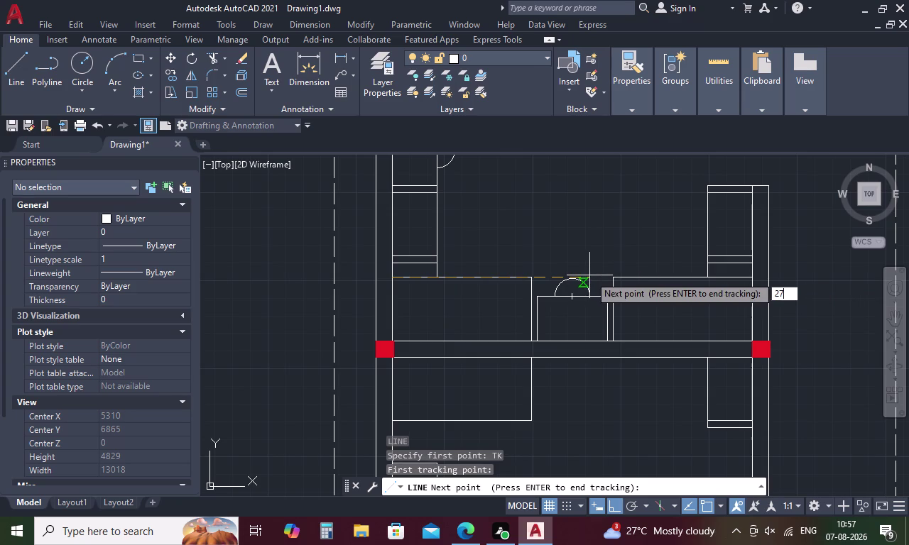
text(00)
key(space)
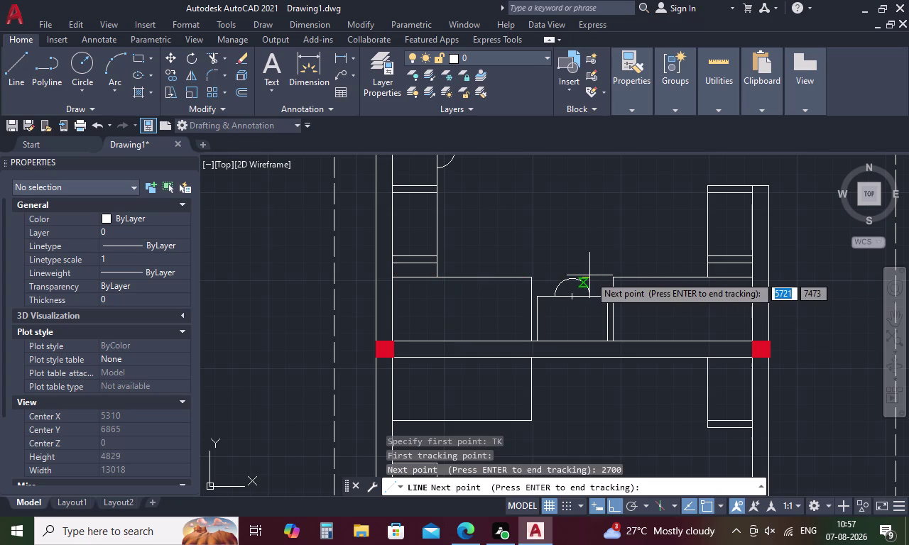
key(space)
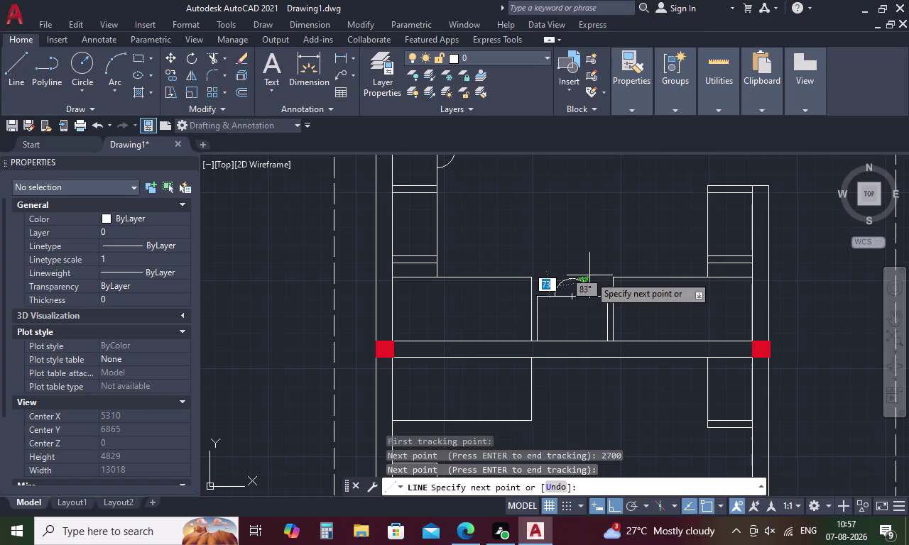
Draw the vertical partition line straight down to the bottom wall.
middle_drag(574, 372, 568, 298)
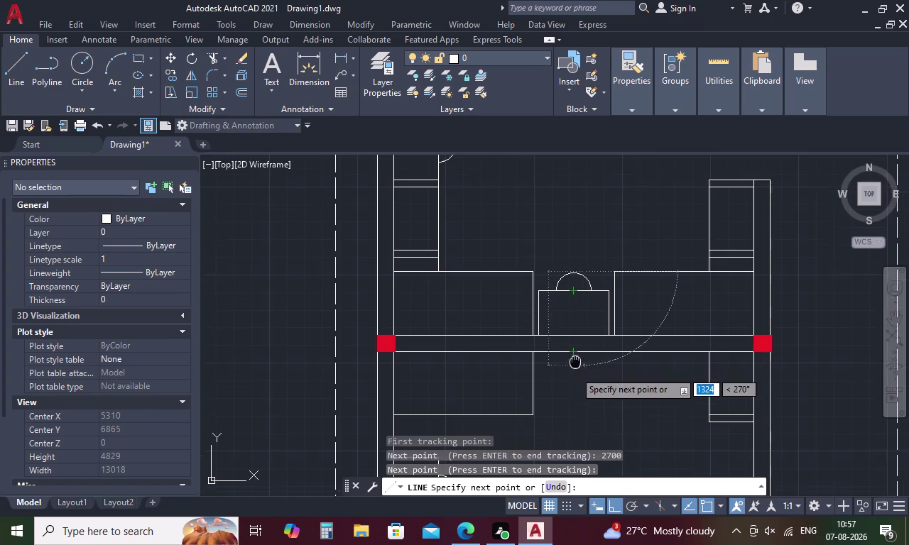
middle_drag(569, 298, 563, 238)
middle_drag(559, 339, 568, 188)
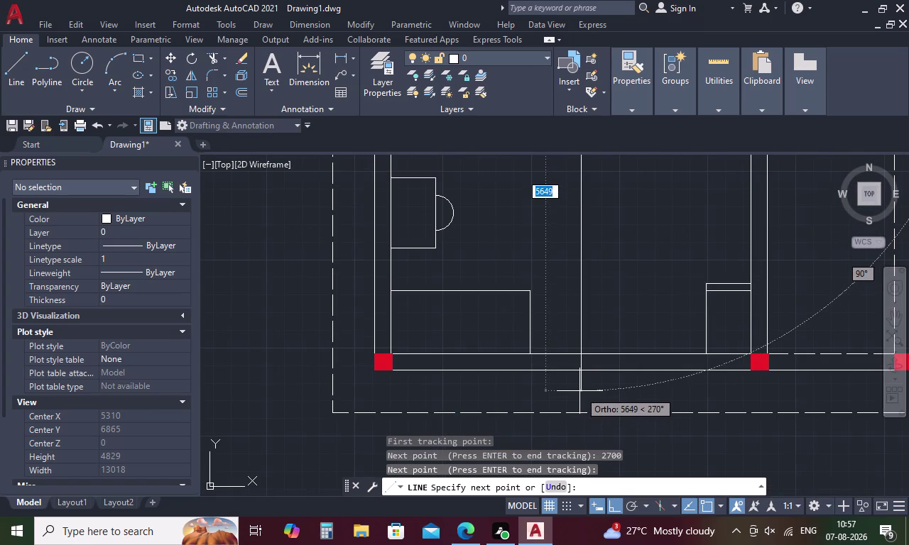
click(580, 391)
key(Escape)
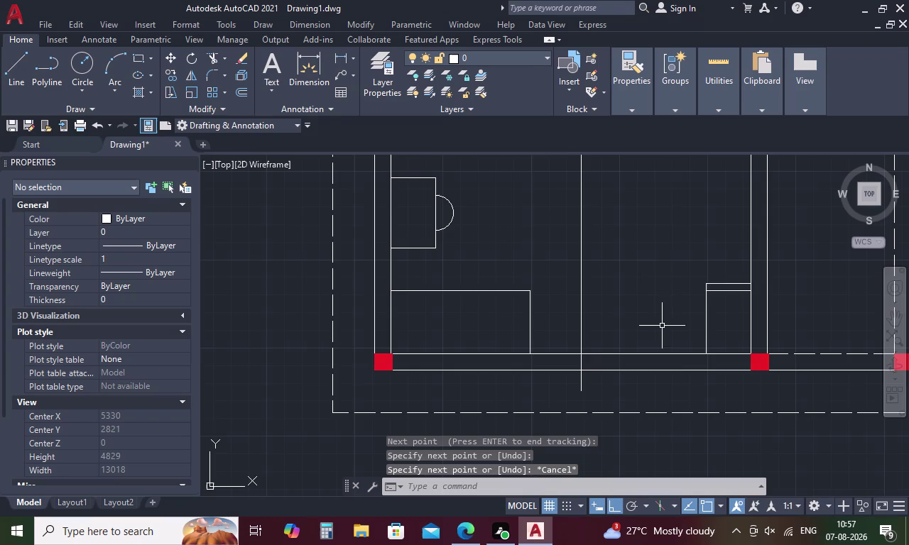
scroll(down, 3)
middle_drag(639, 288, 544, 331)
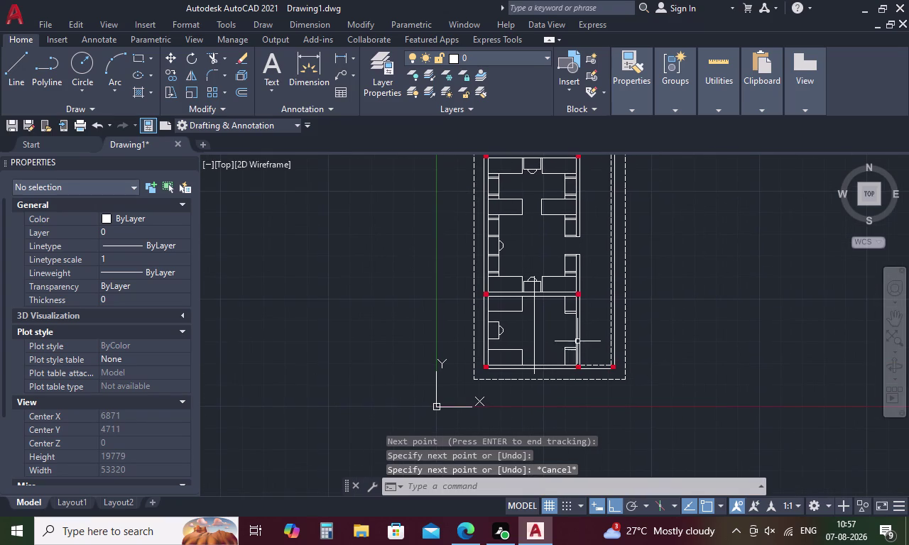
Try extending to the top wall line with EX, then cancel.
text(EX)
key(space)
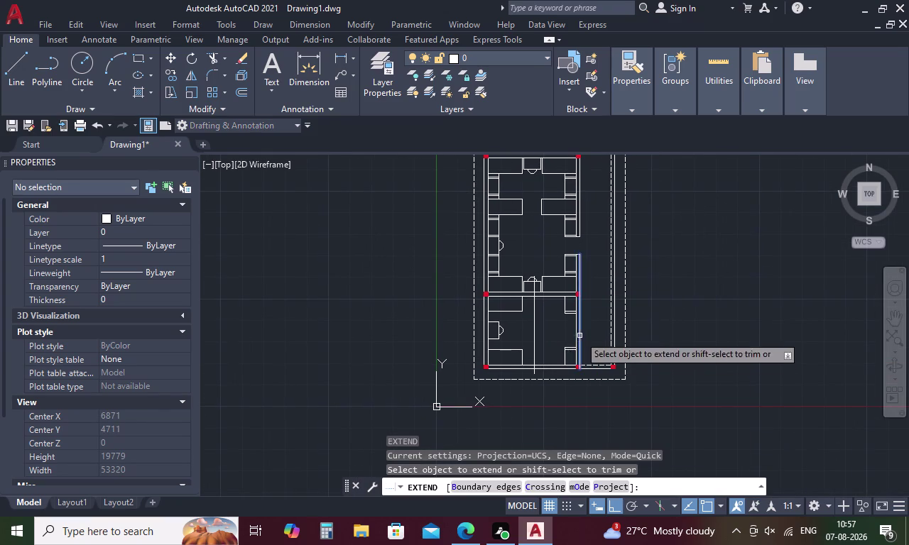
middle_drag(542, 180, 520, 300)
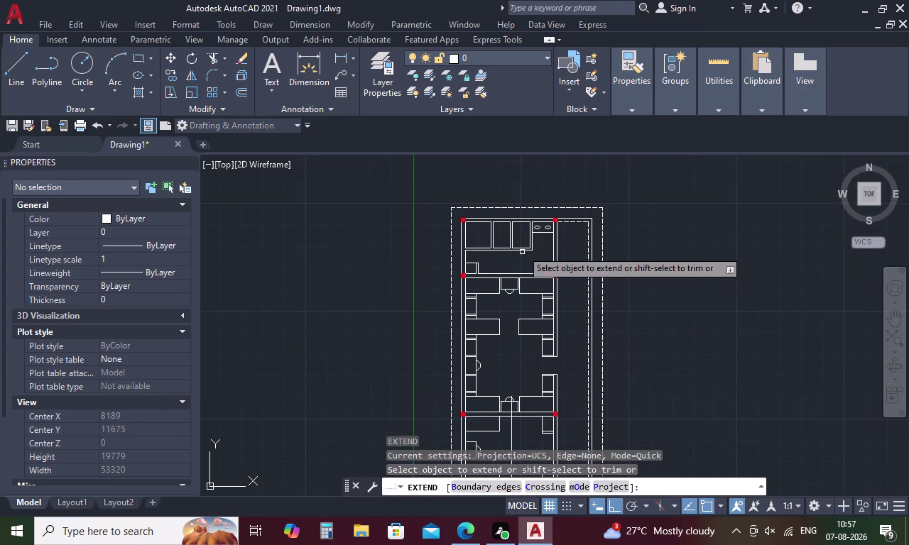
scroll(up, 3)
click(518, 224)
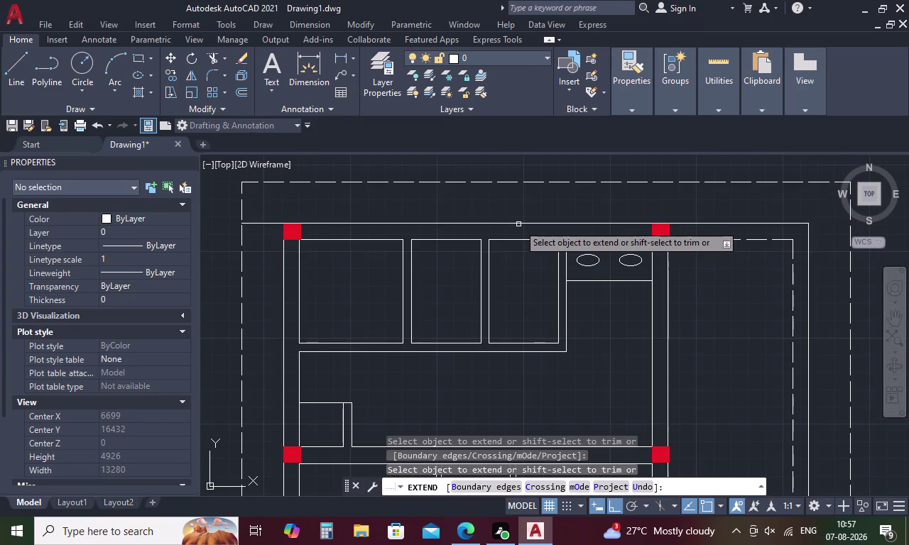
right_click(521, 225)
scroll(down, 3)
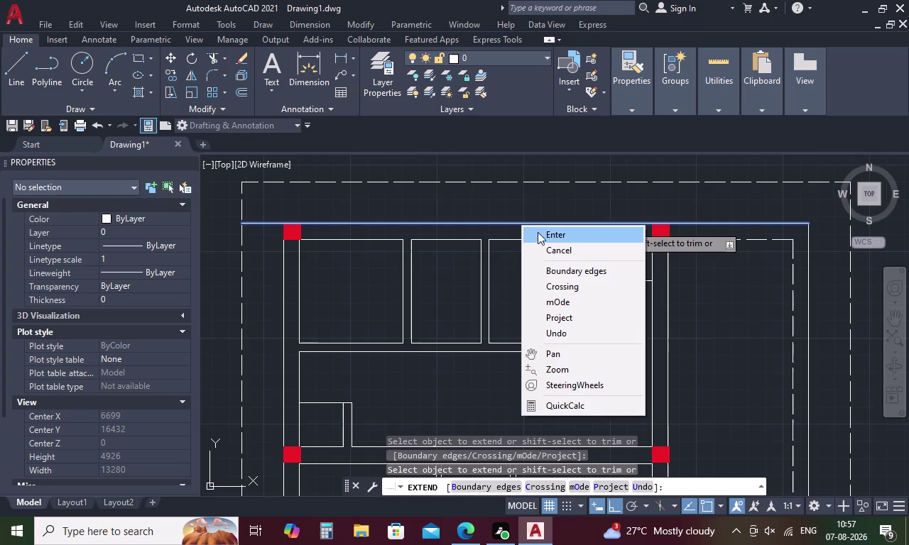
click(539, 232)
key(Escape)
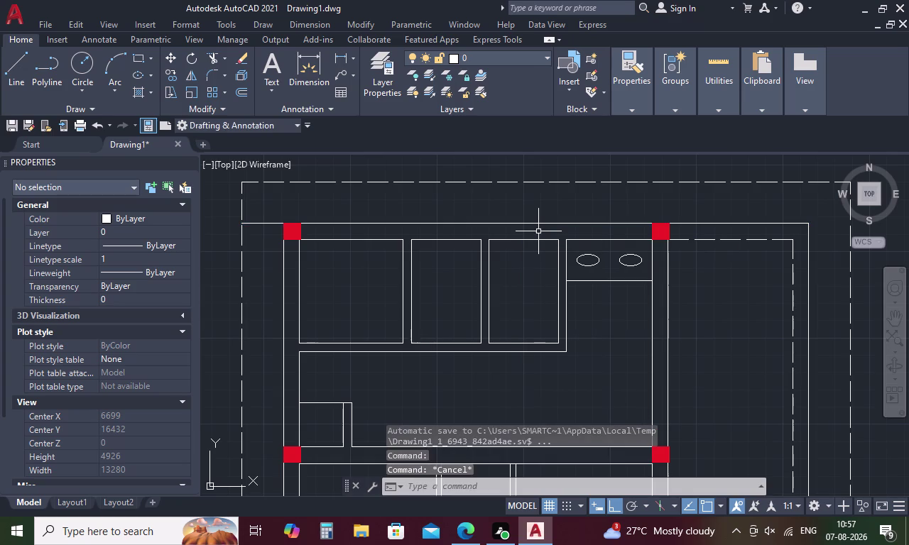
Rerun EX with the top wall as boundary and extend the middle partition to it.
key(e)
key(x)
key(space)
scroll(down, 3)
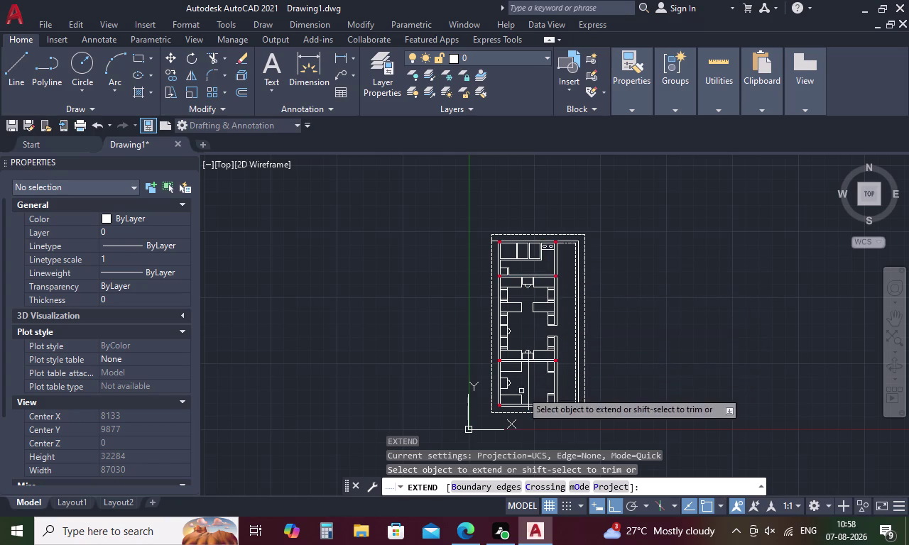
click(500, 486)
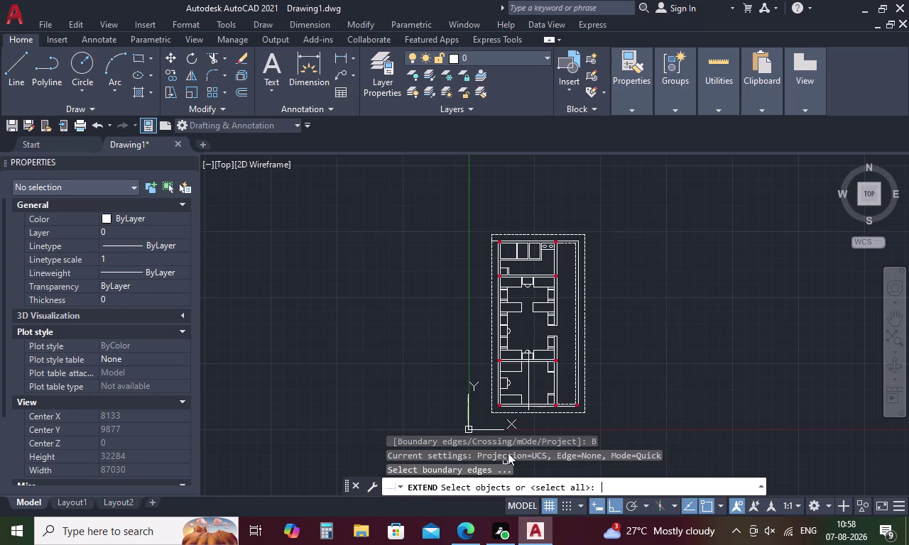
scroll(up, 3)
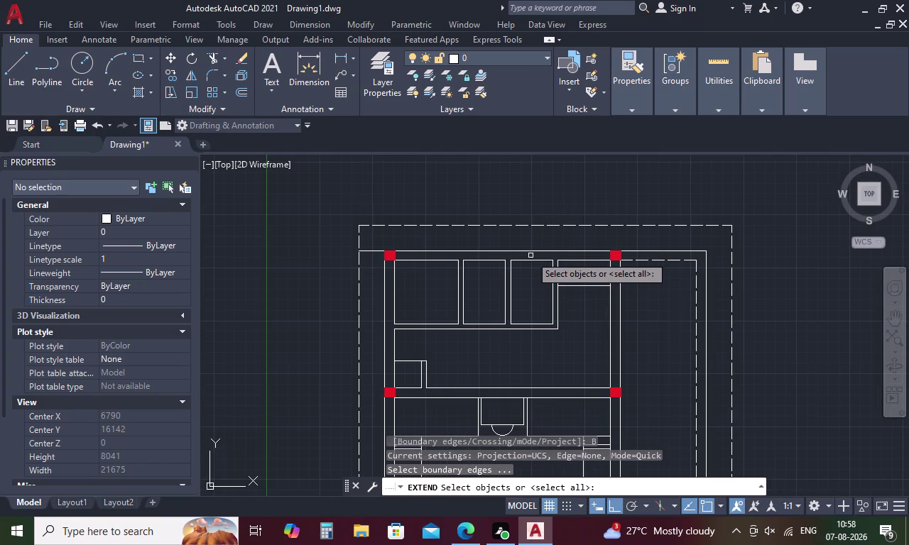
click(534, 251)
scroll(down, 3)
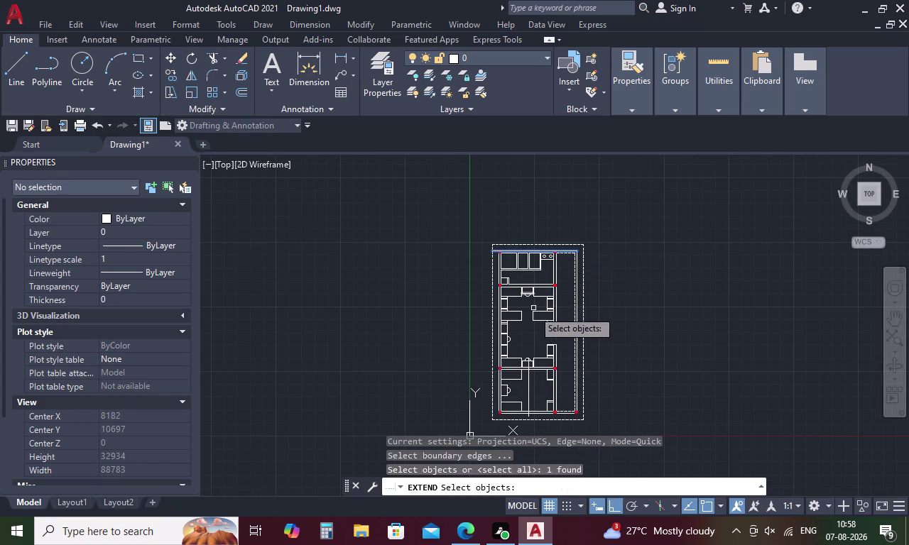
right_click(531, 331)
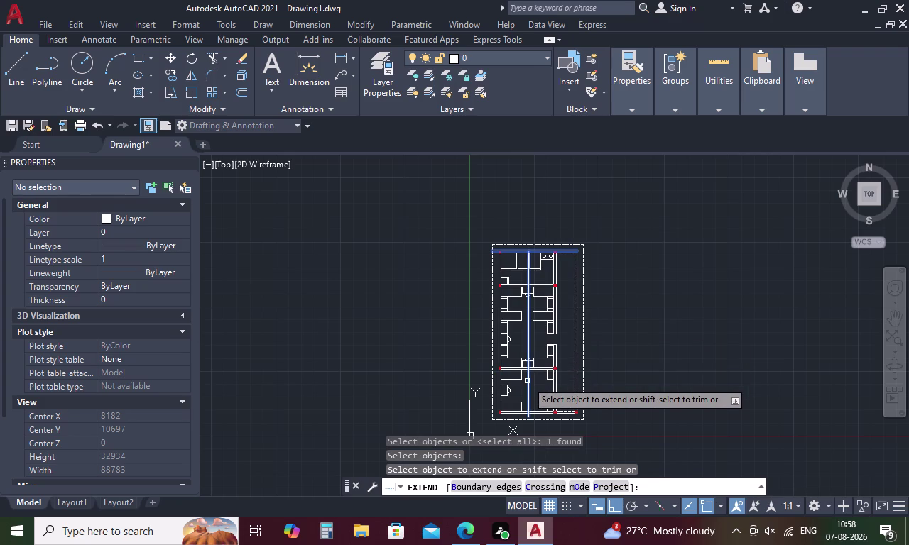
click(527, 381)
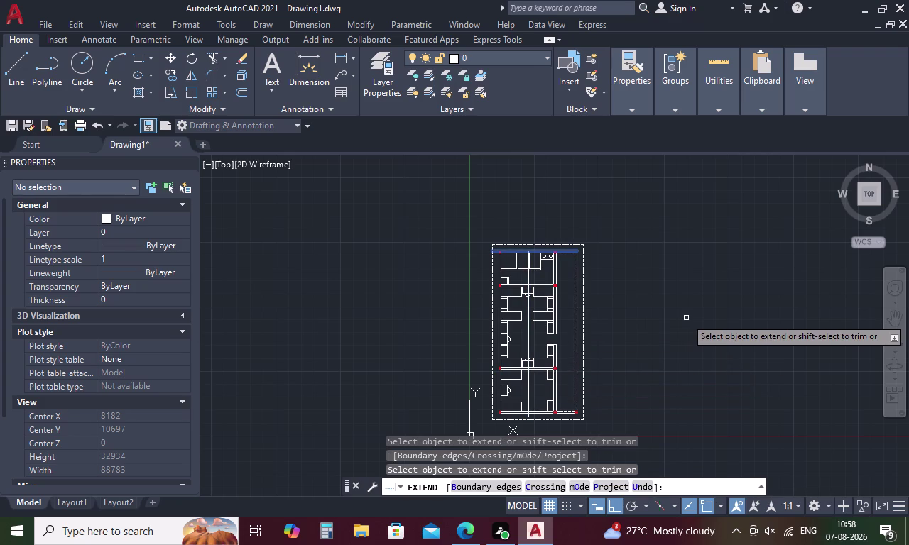
Exit the extend command and shift the view to the lower plan.
key(grave)
scroll(up, 3)
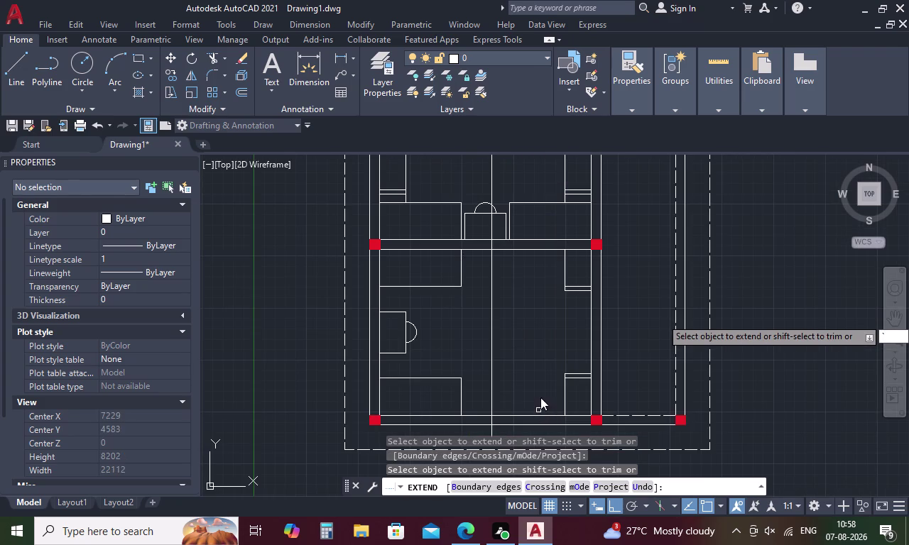
key(grave)
key(grave)
key(Escape)
key(Escape)
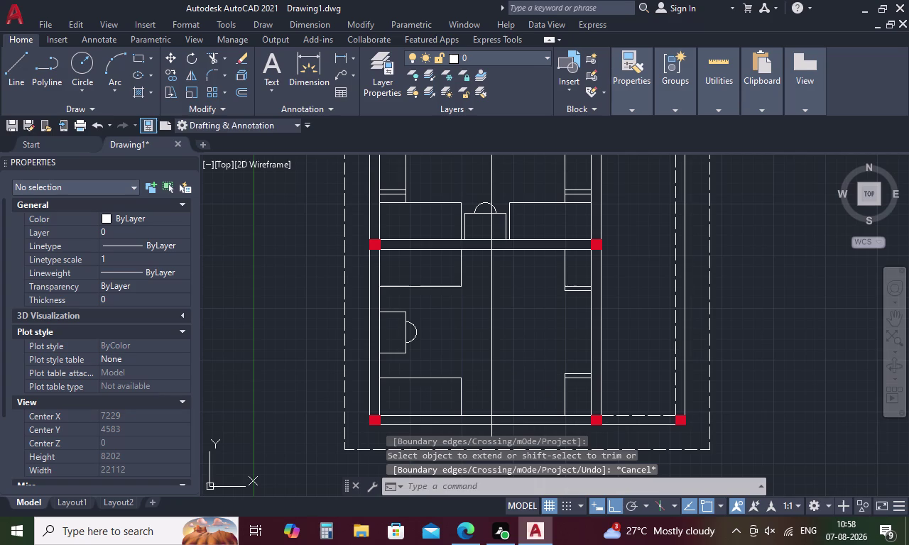
middle_drag(537, 375, 537, 295)
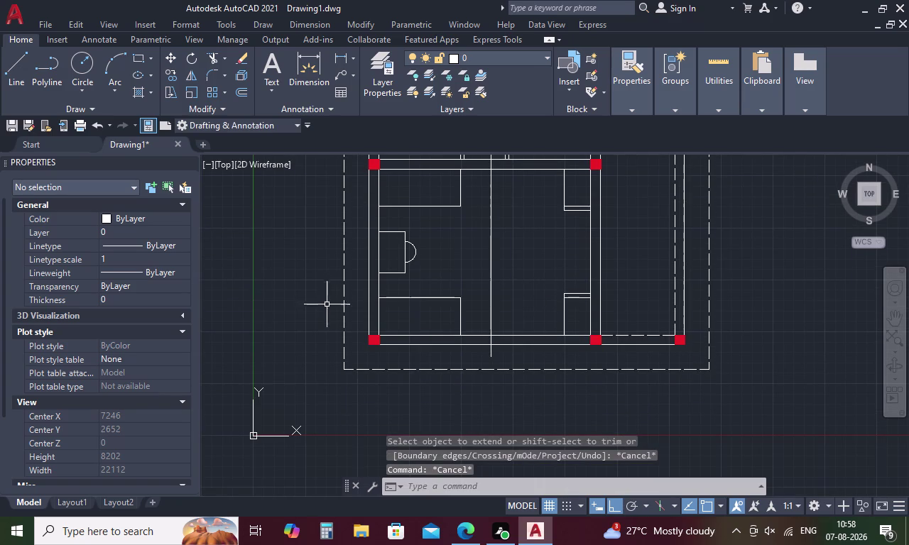
scroll(up, 3)
Select the lower-right red column hatch together with its four square outline lines.
click(678, 342)
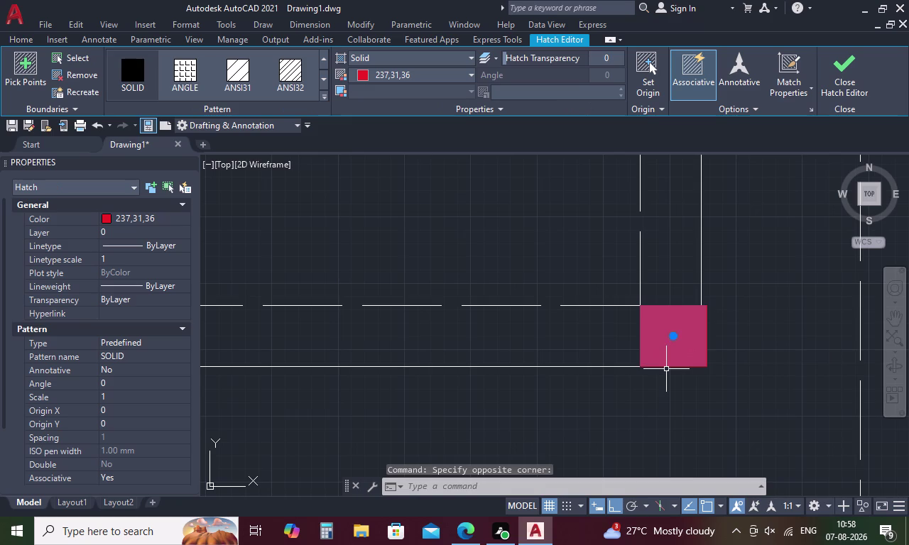
click(668, 367)
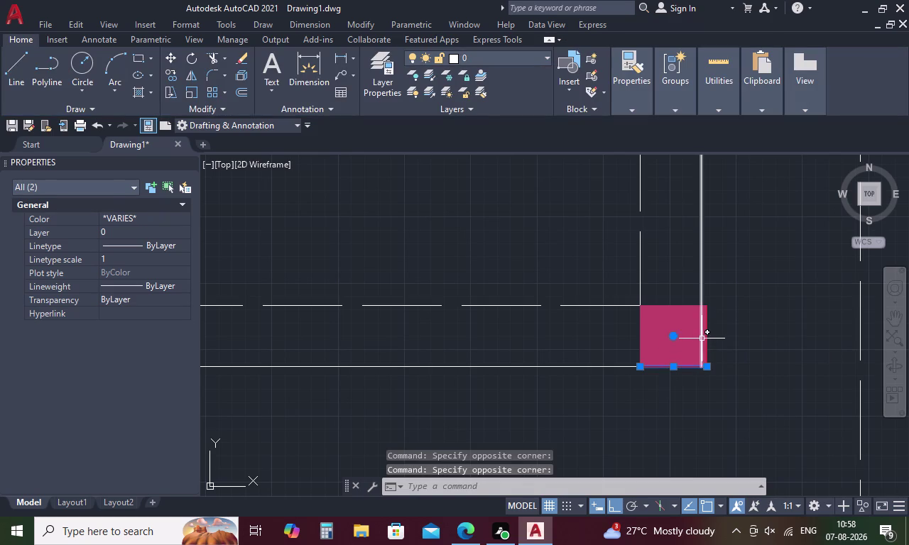
click(707, 336)
click(671, 307)
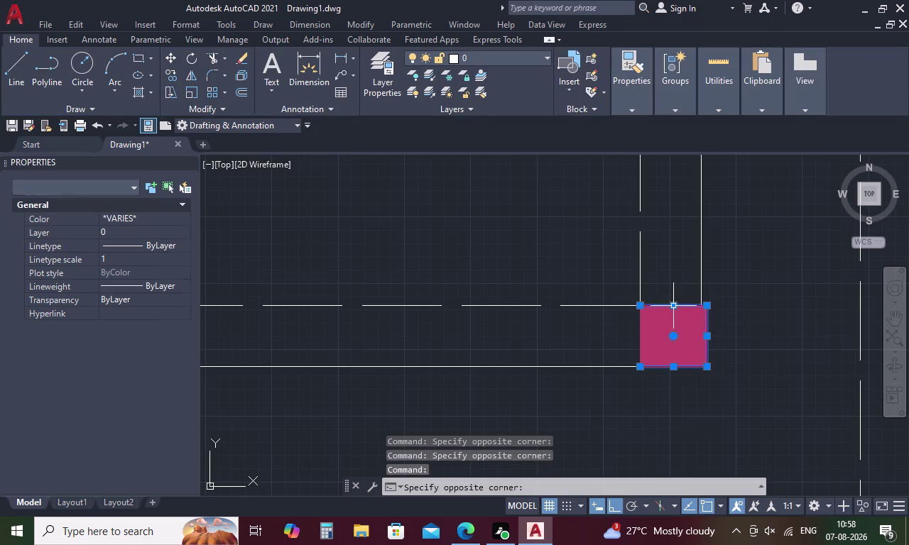
click(640, 328)
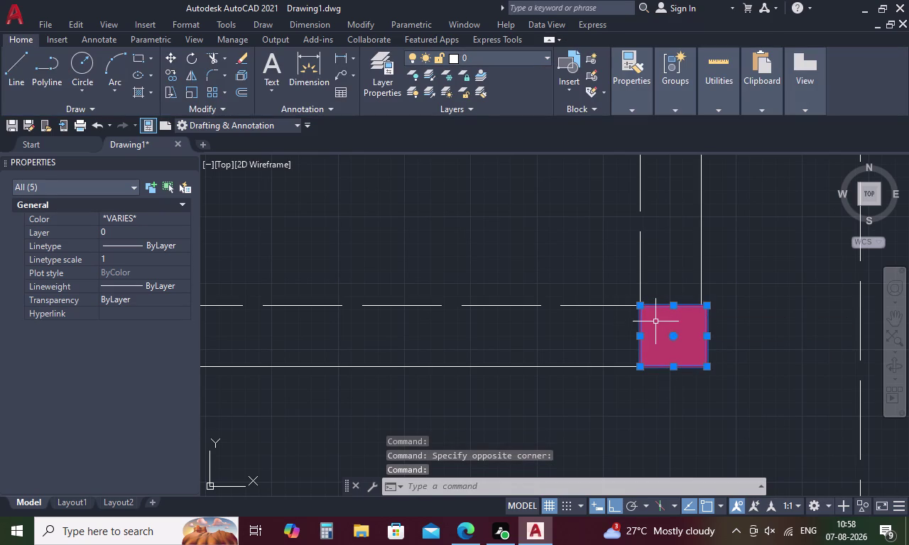
right_click(657, 319)
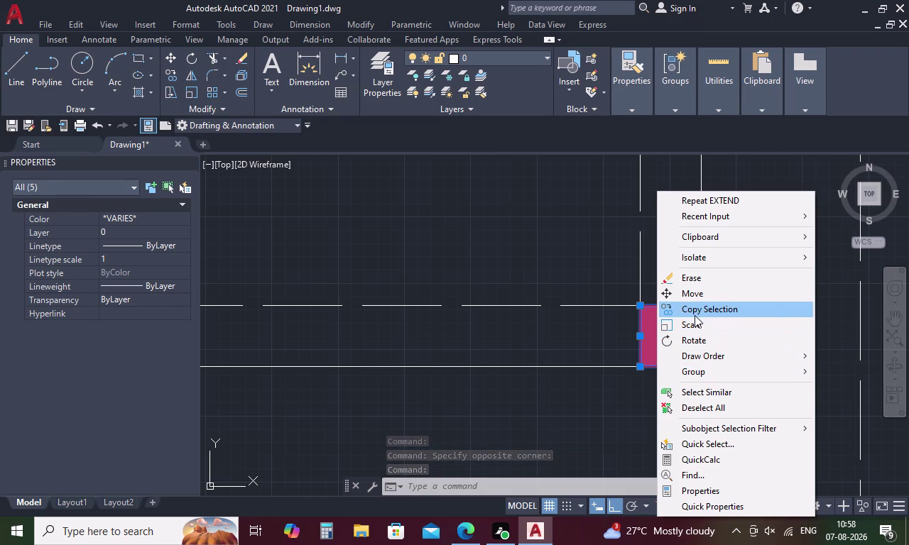
Copy the column from its wall corner to the first two middle-partition junctions.
click(695, 315)
click(677, 367)
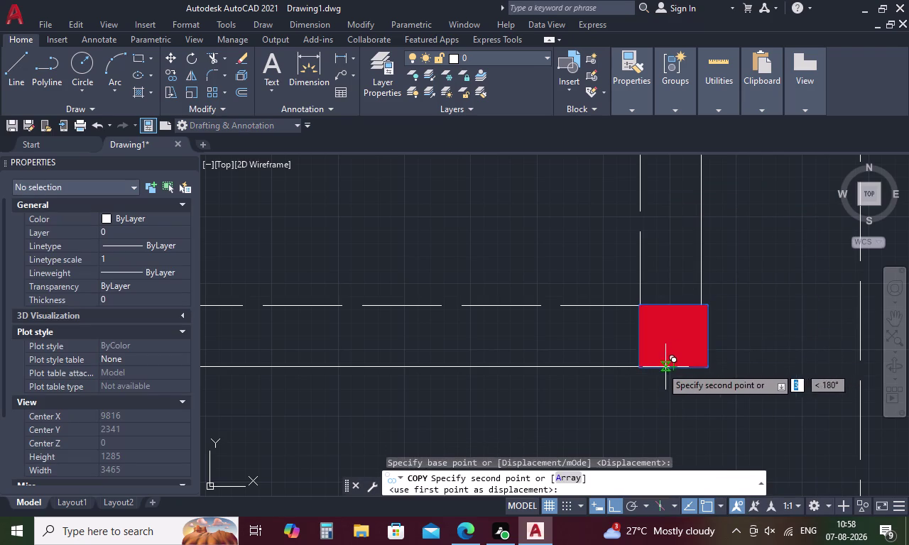
scroll(down, 3)
scroll(up, 3)
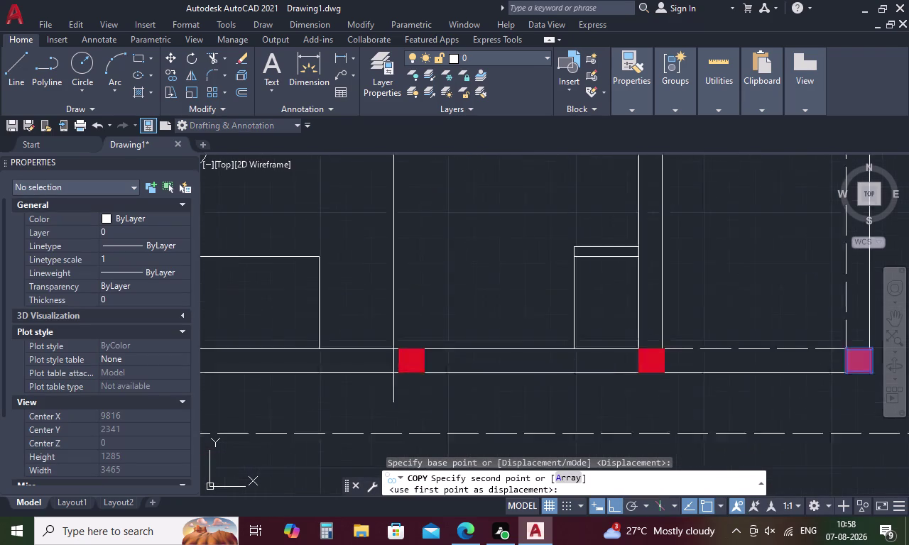
scroll(up, 3)
click(359, 389)
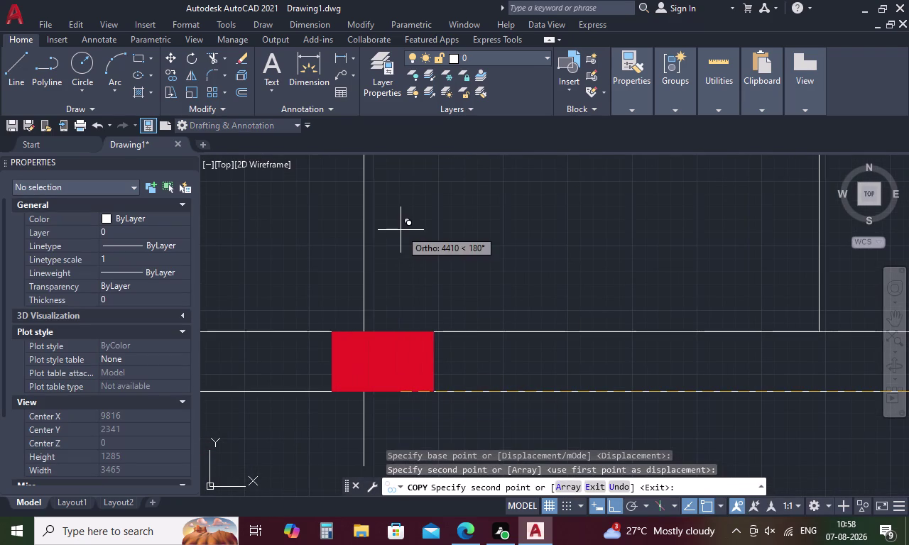
scroll(down, 3)
middle_drag(400, 230, 450, 465)
scroll(down, 3)
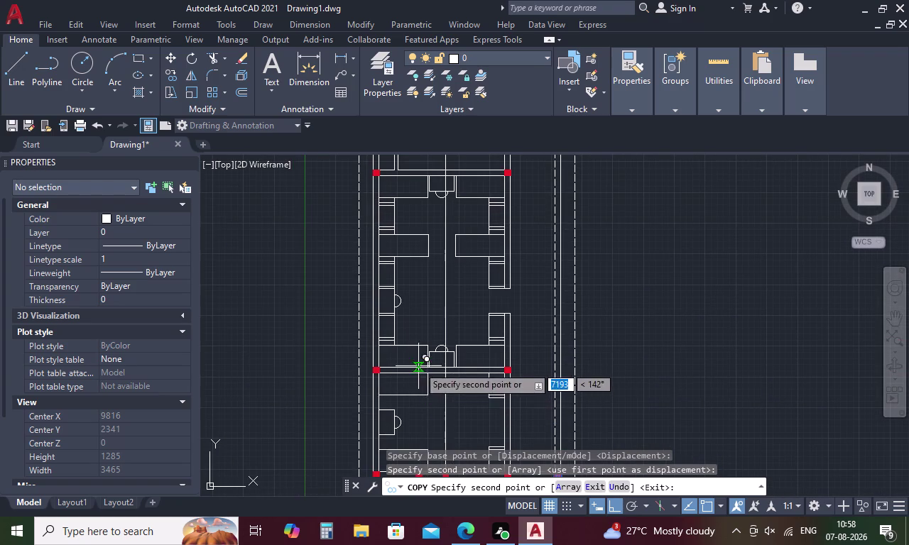
scroll(up, 3)
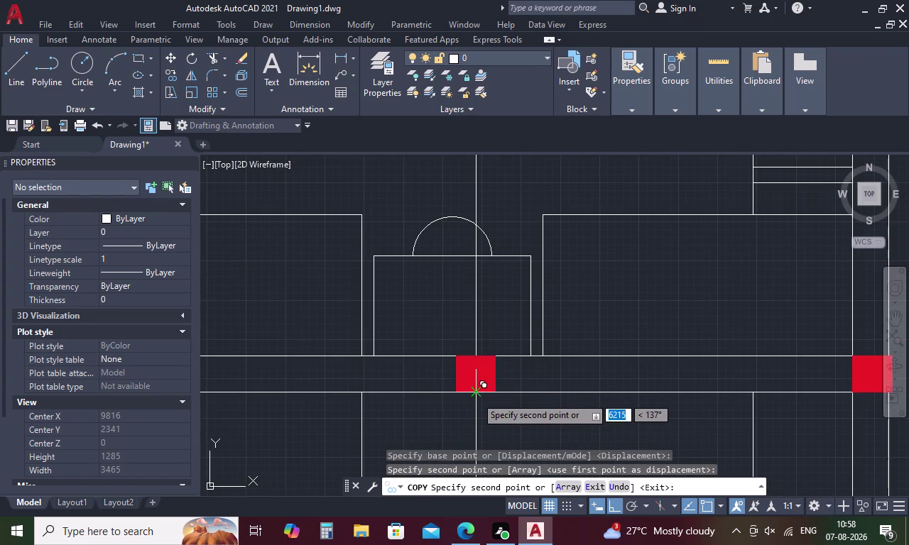
click(478, 397)
Place column copies at the next partition junction and the top wall junction.
scroll(down, 3)
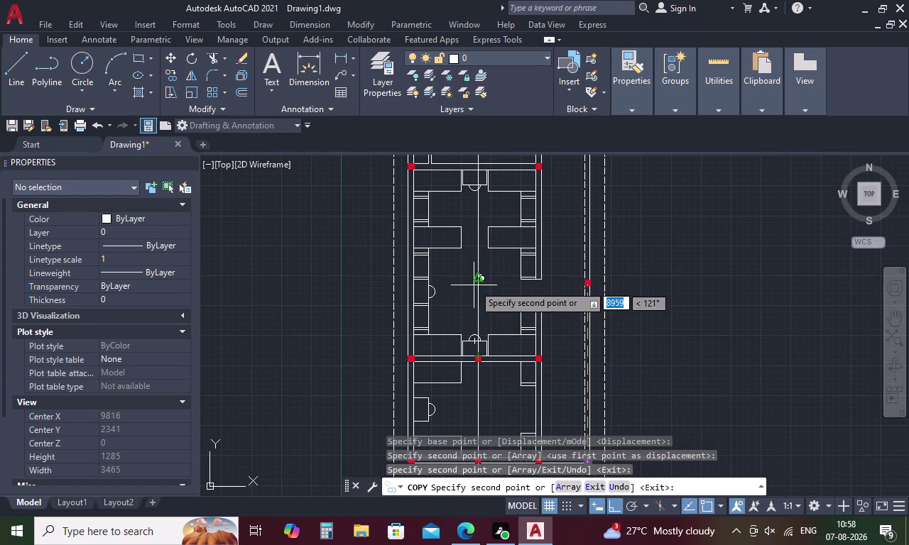
middle_drag(477, 235, 482, 413)
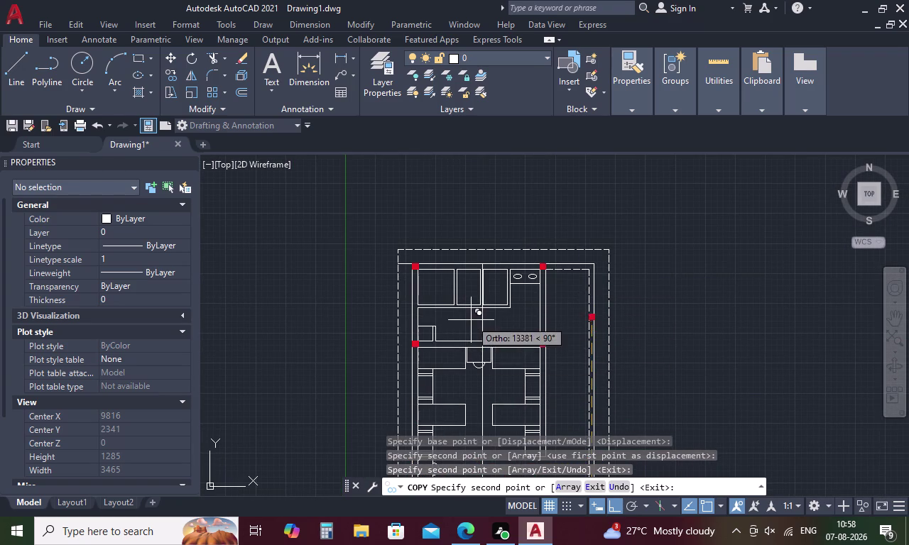
scroll(up, 3)
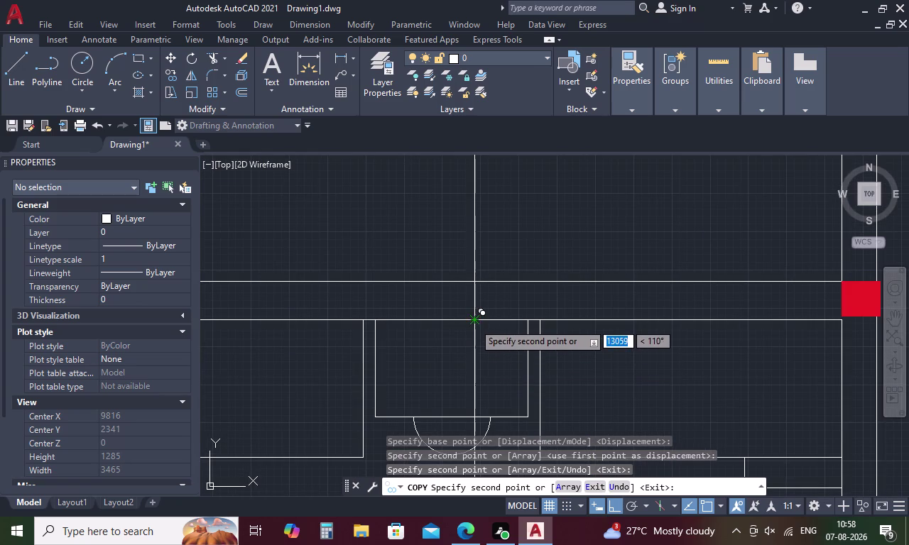
click(473, 323)
scroll(down, 3)
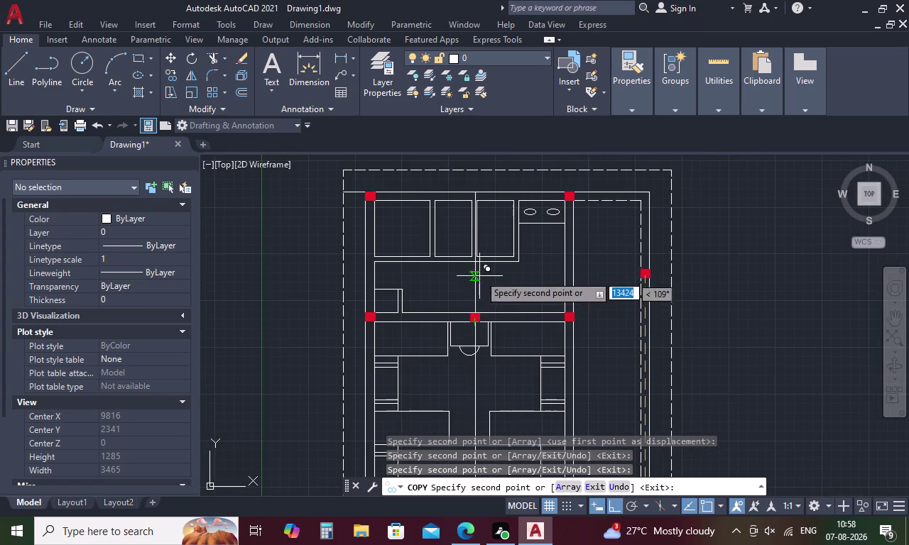
scroll(up, 3)
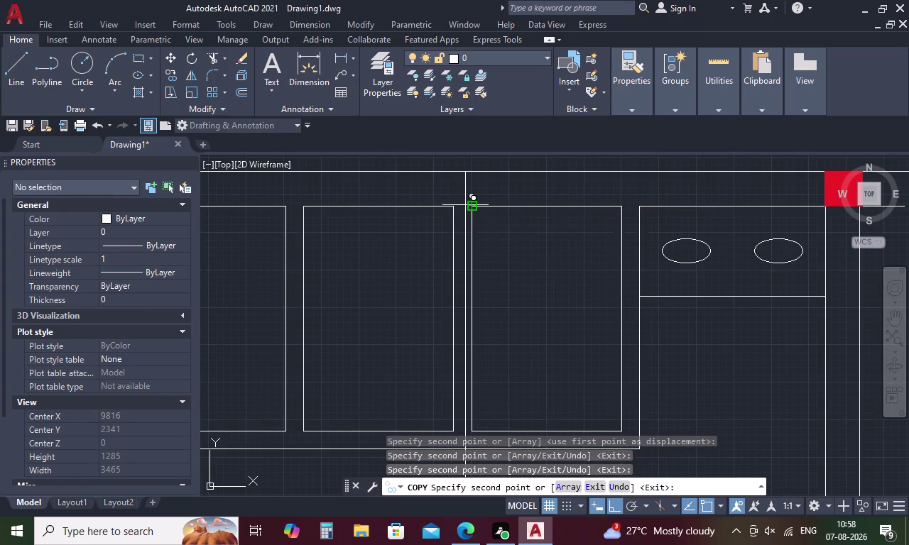
scroll(up, 3)
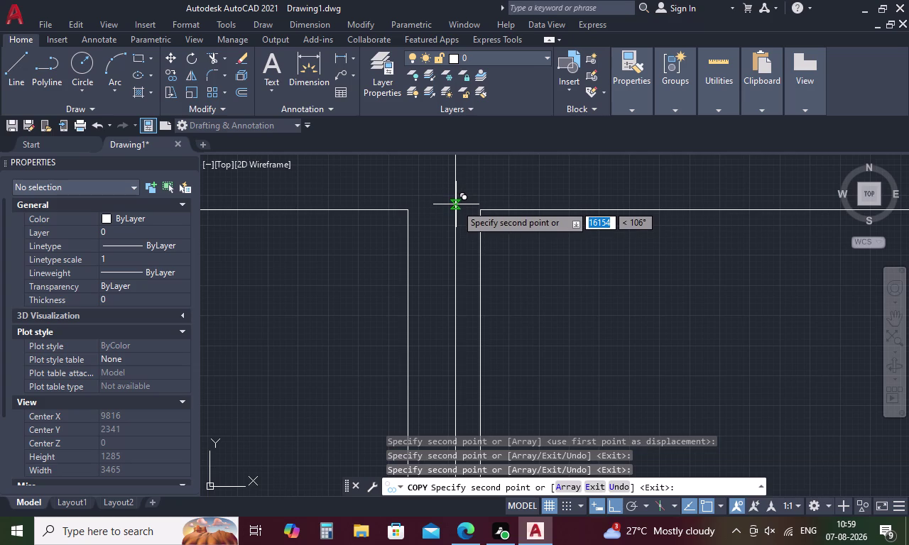
click(455, 210)
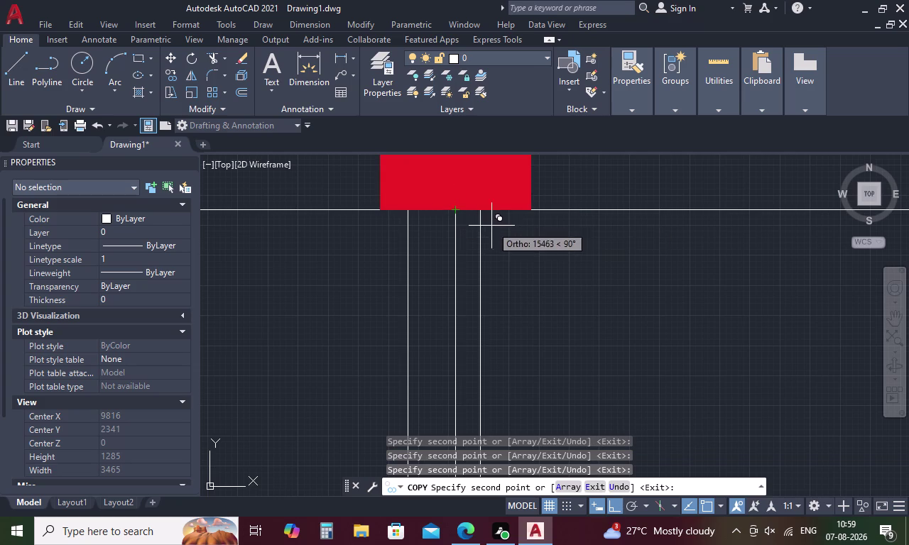
scroll(down, 3)
scroll(down, 3)
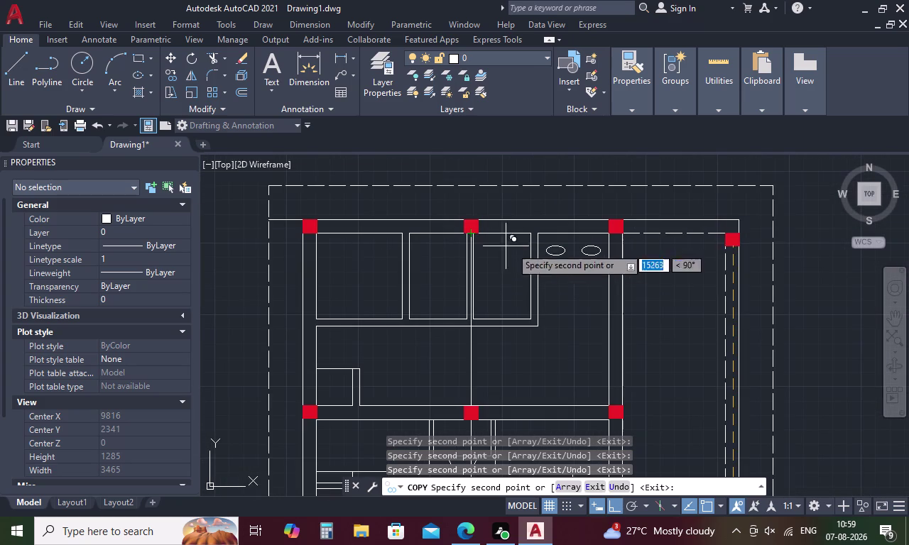
scroll(down, 3)
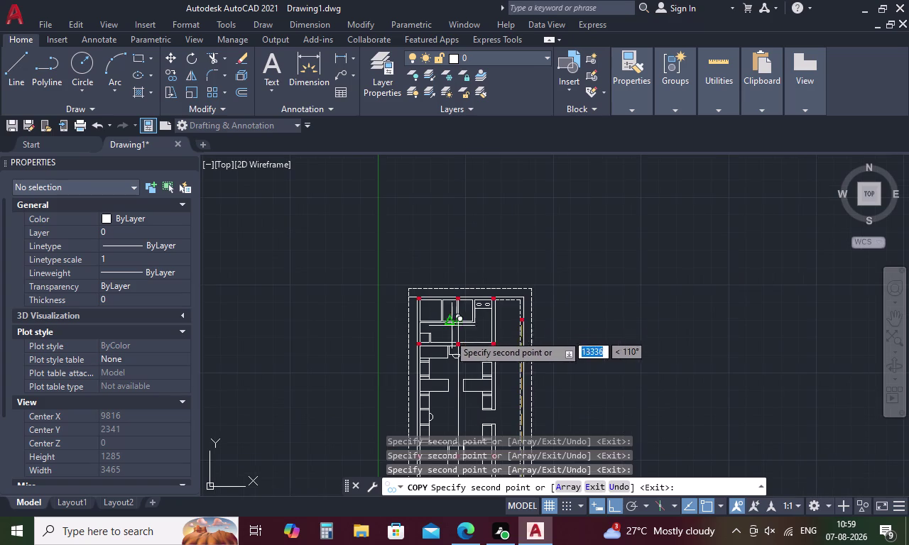
key(Escape)
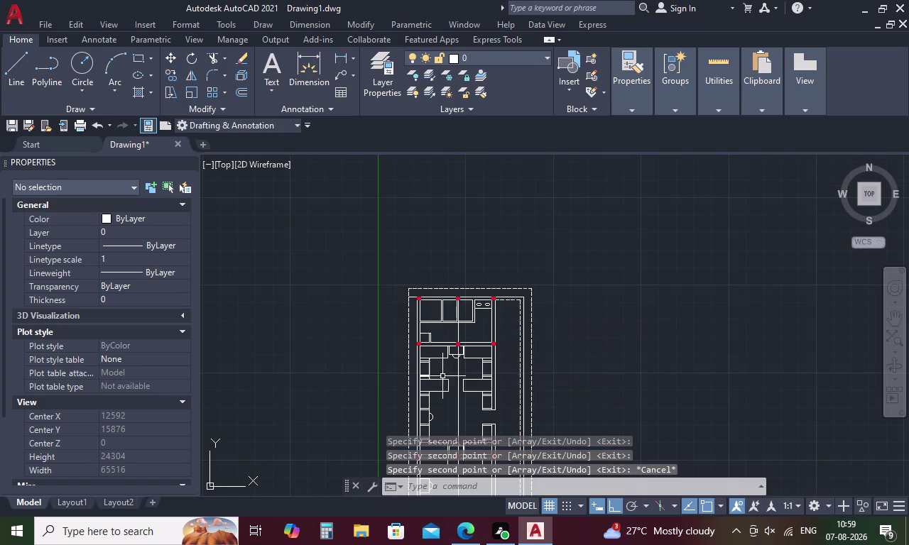
scroll(up, 3)
Erase the stray vertical line in the middle room and navigate toward the partition.
click(441, 383)
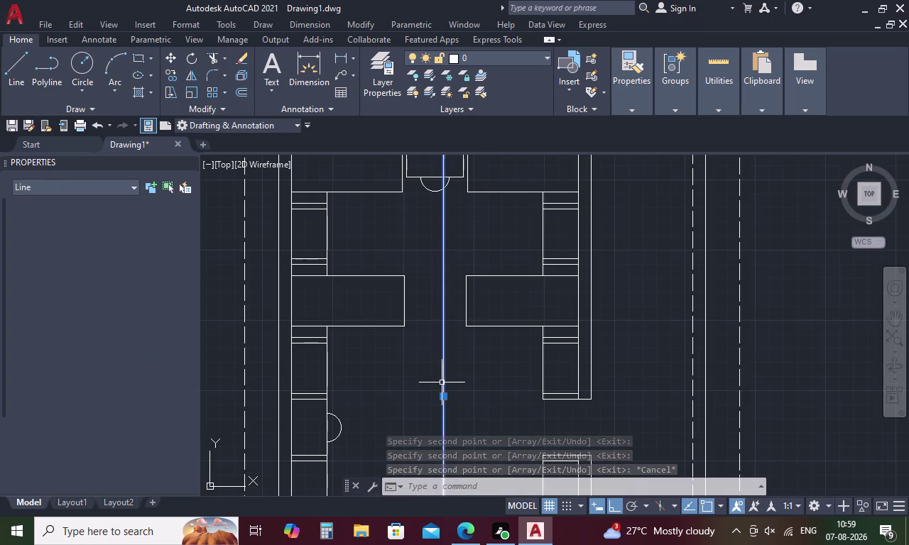
key(Delete)
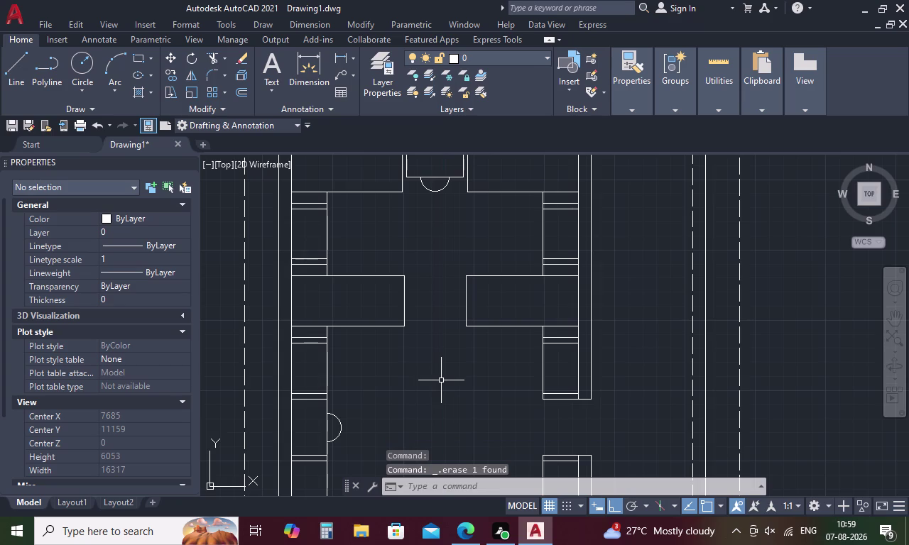
scroll(down, 3)
scroll(down, 3)
middle_drag(441, 376, 443, 307)
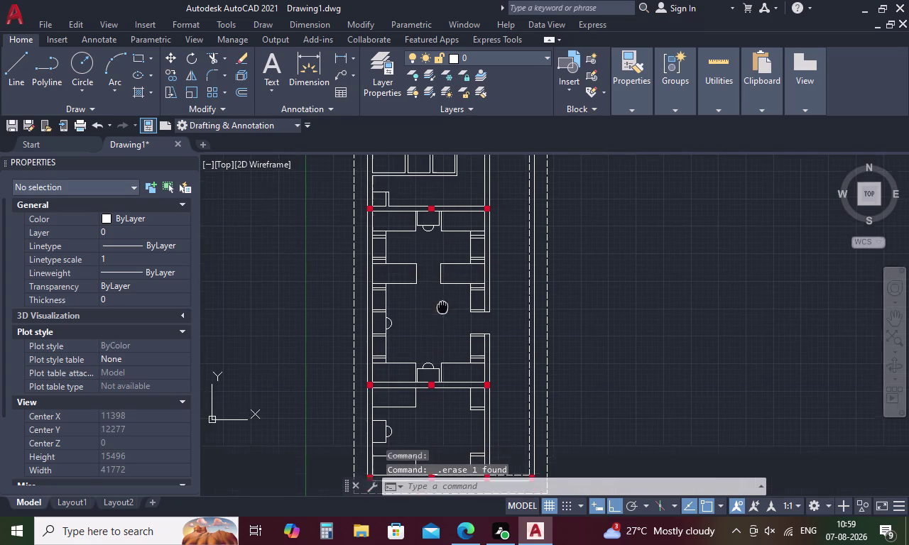
scroll(down, 3)
middle_drag(431, 354, 426, 304)
scroll(up, 3)
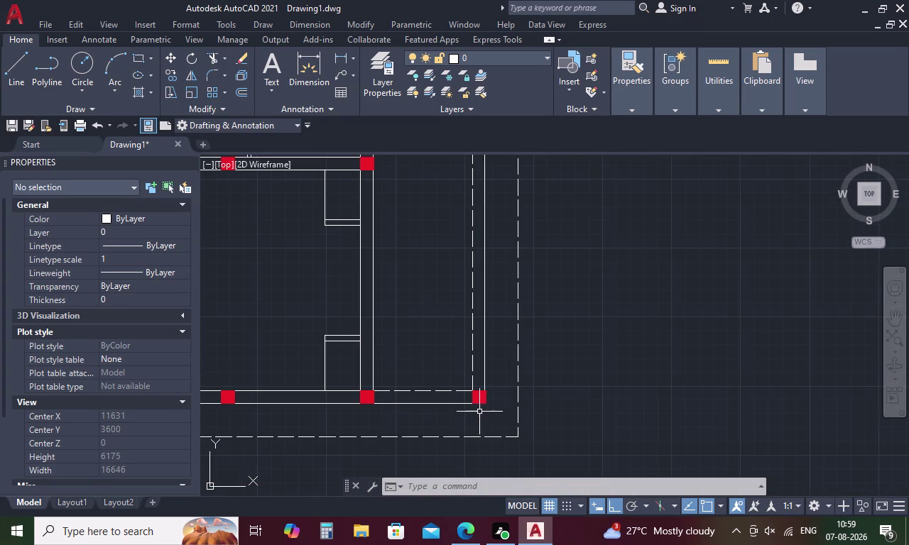
scroll(up, 3)
scroll(down, 3)
scroll(down, 3)
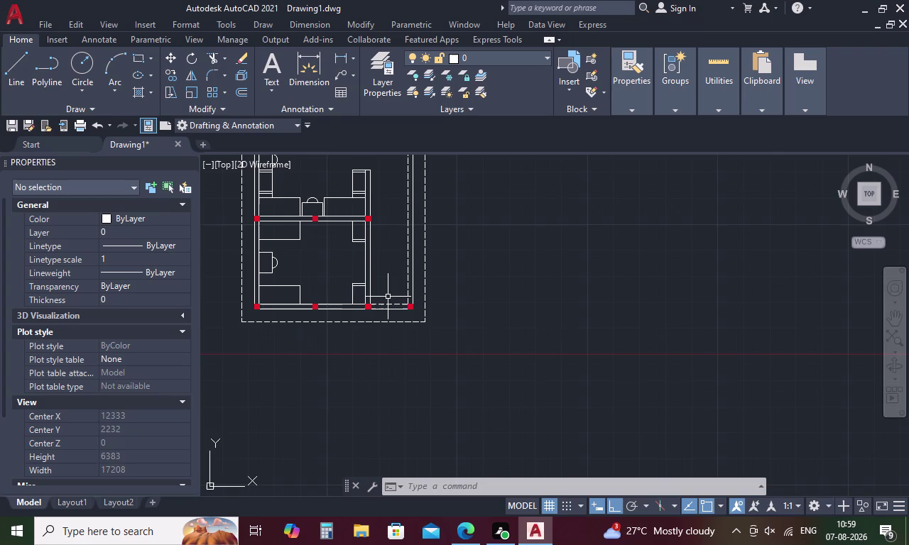
scroll(down, 3)
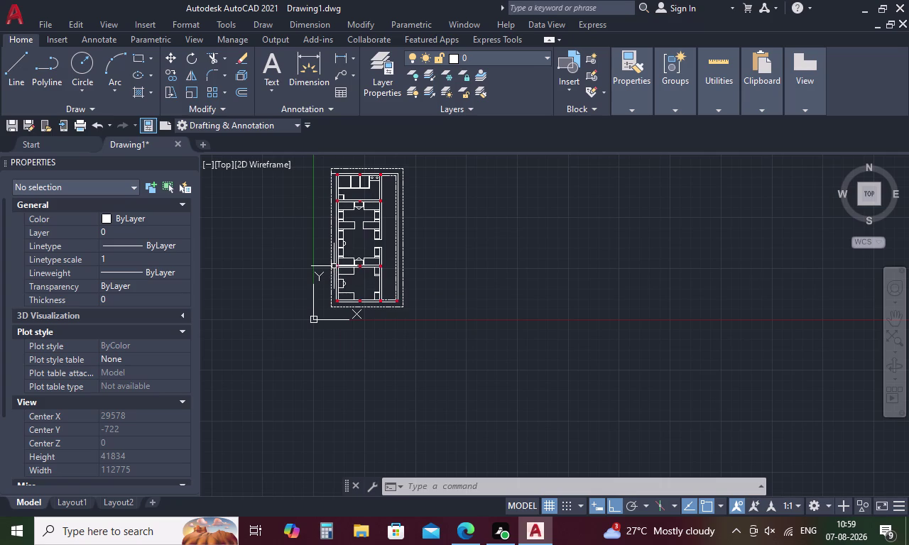
Zoom in on the partition's left column and start the LINE command.
scroll(up, 3)
scroll(up, 3)
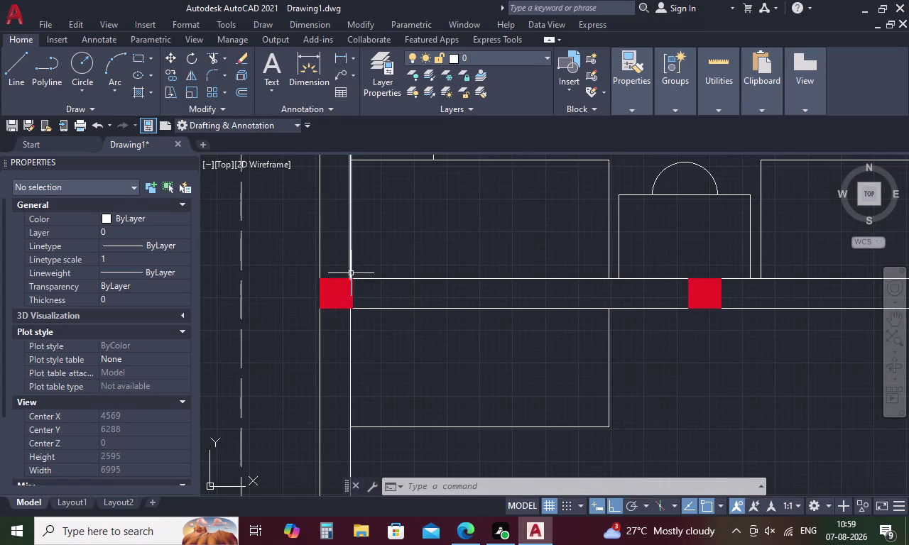
scroll(up, 3)
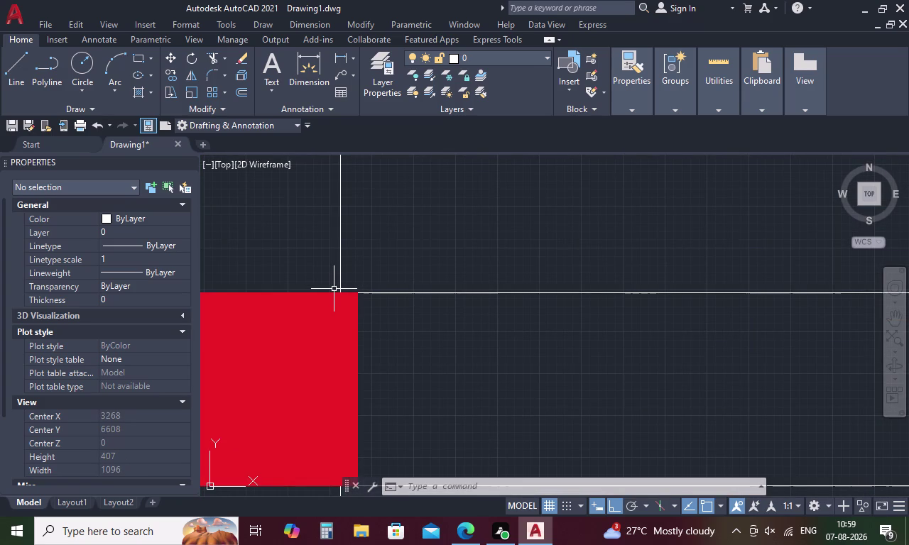
scroll(down, 3)
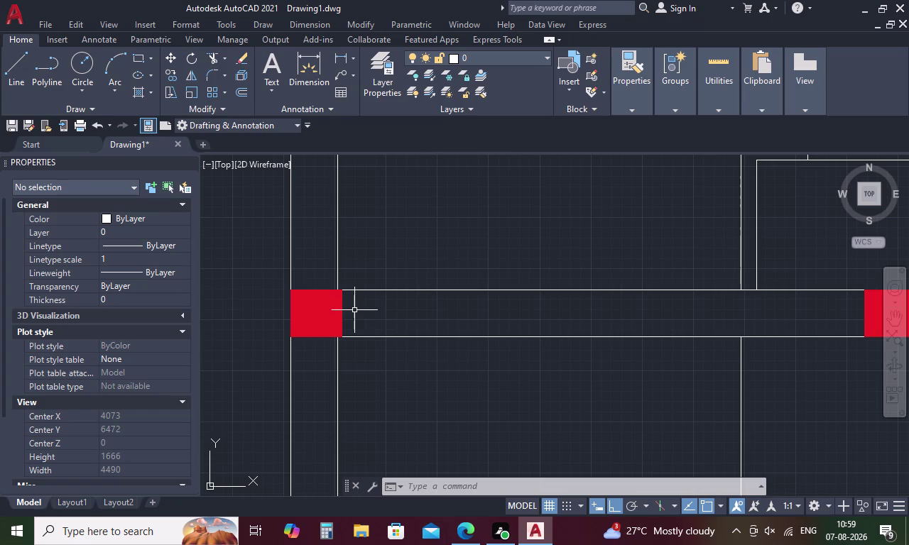
key(l)
key(space)
scroll(up, 3)
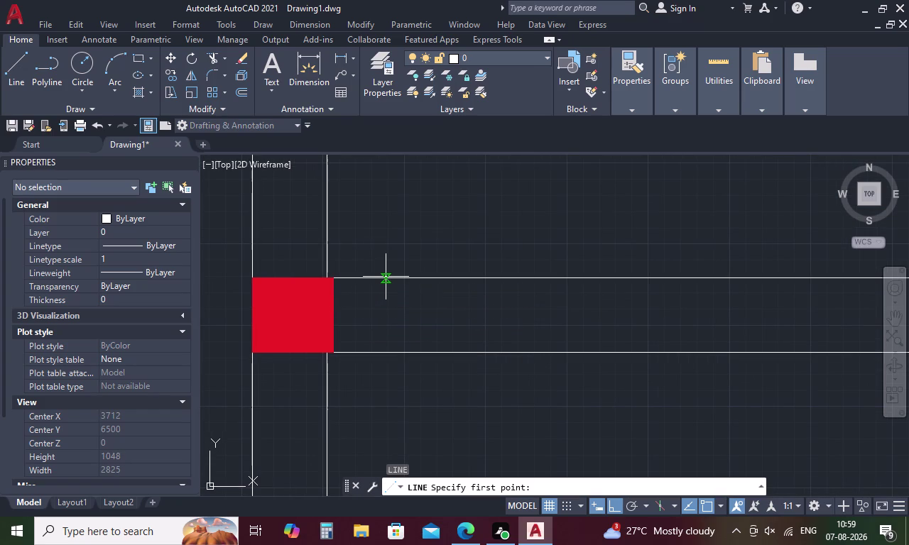
Draw a line from beside the left column 3000 units up, then right to the outer wall.
drag(384, 278, 391, 251)
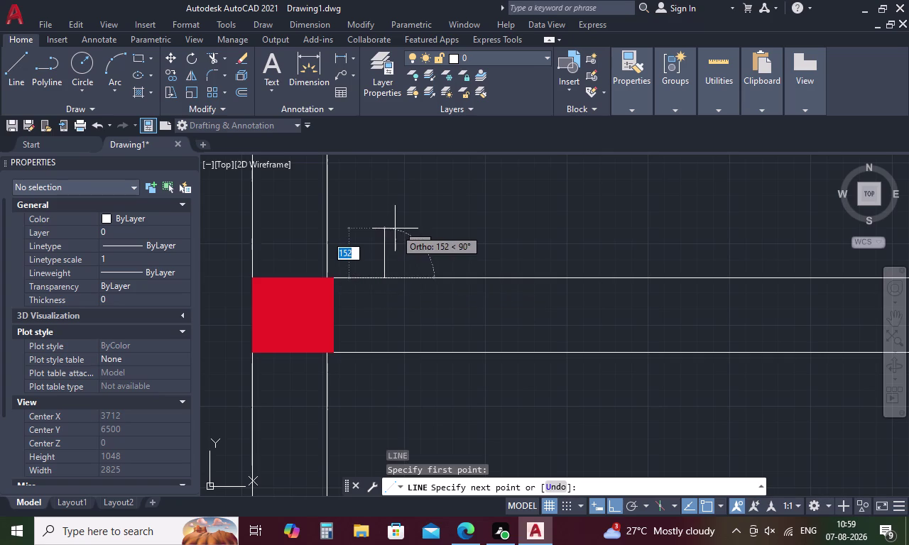
scroll(down, 3)
middle_drag(395, 228, 392, 380)
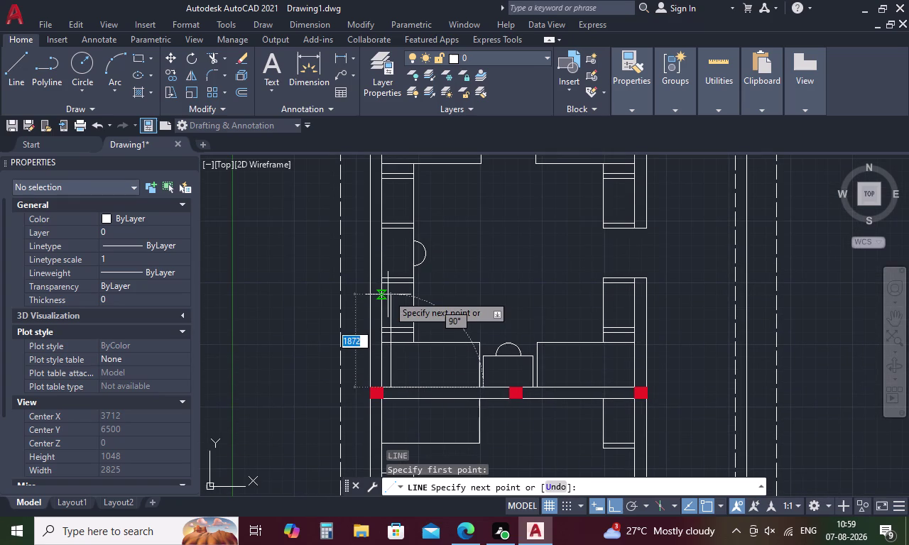
text(3)
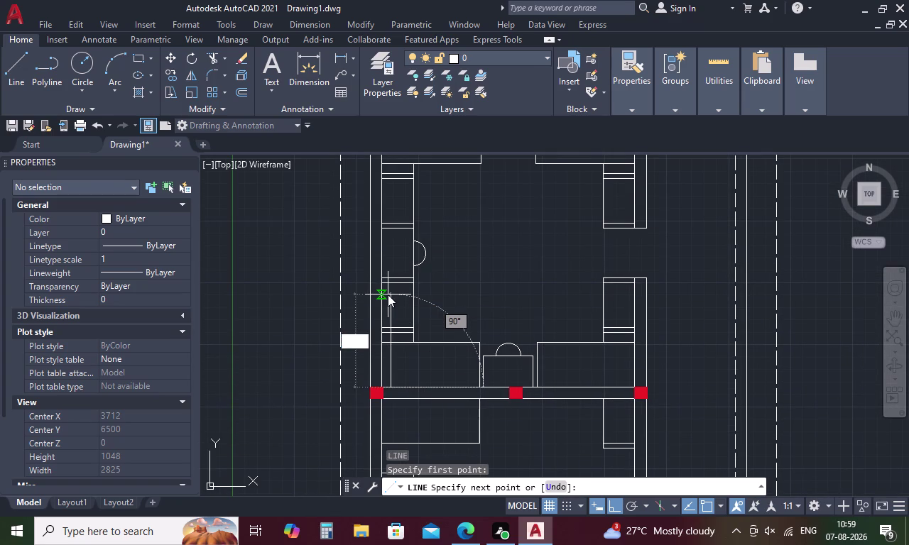
text(000)
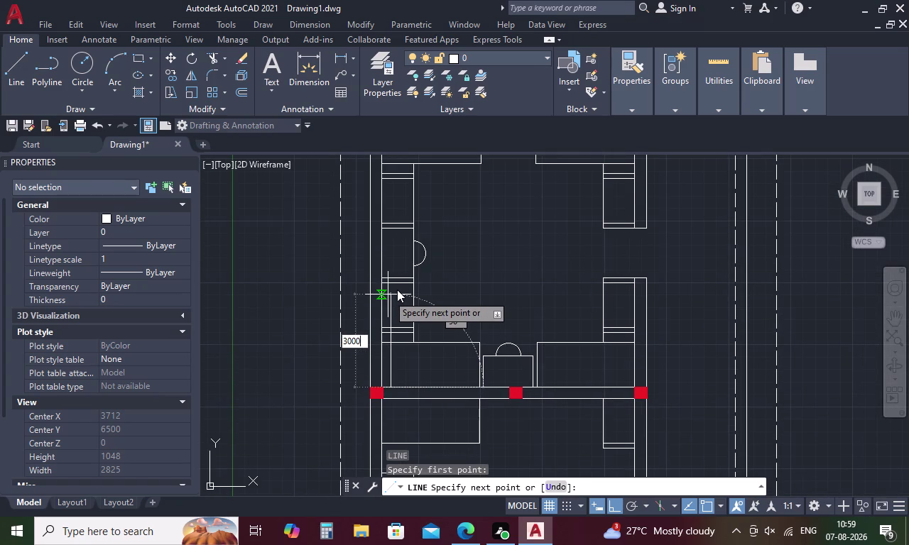
key(Return)
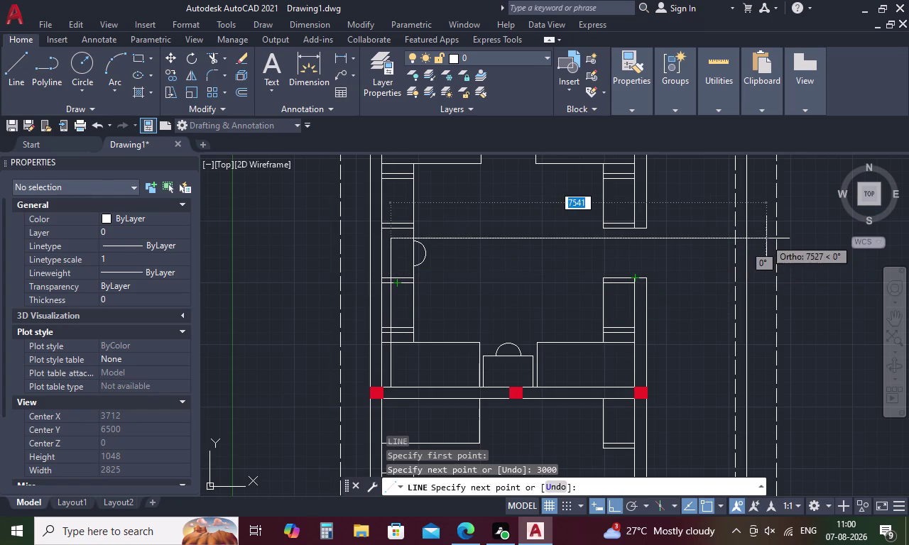
click(745, 240)
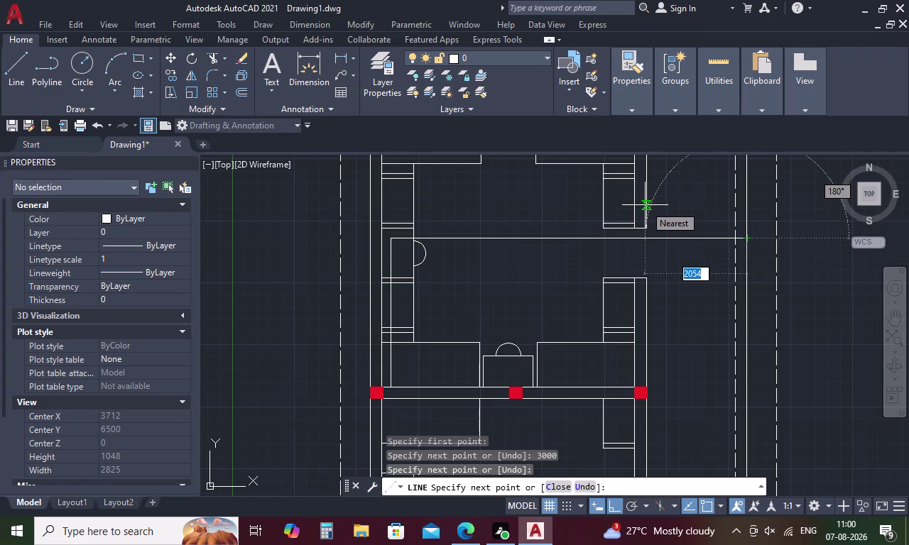
End the line, then cancel the EXTEND (EX) command and clear the command line.
text(EX)
key(space)
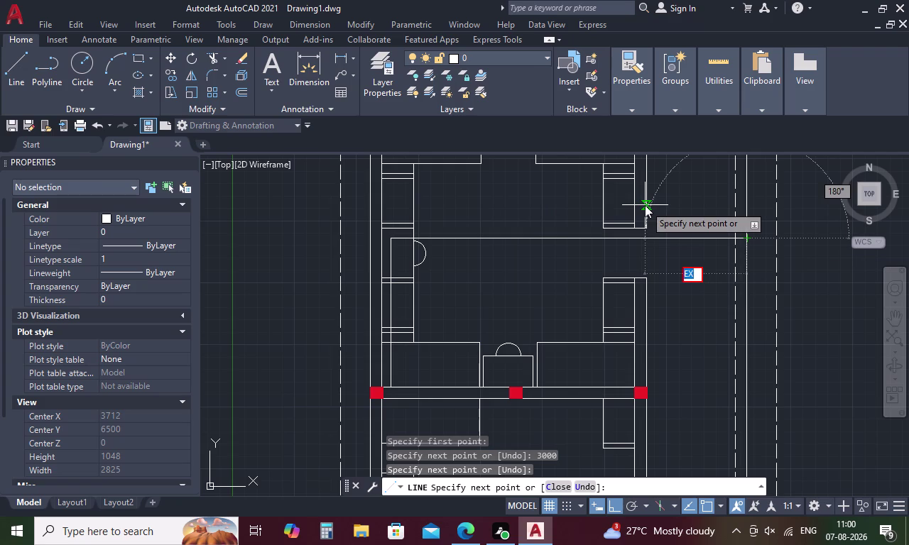
key(Escape)
text(E)
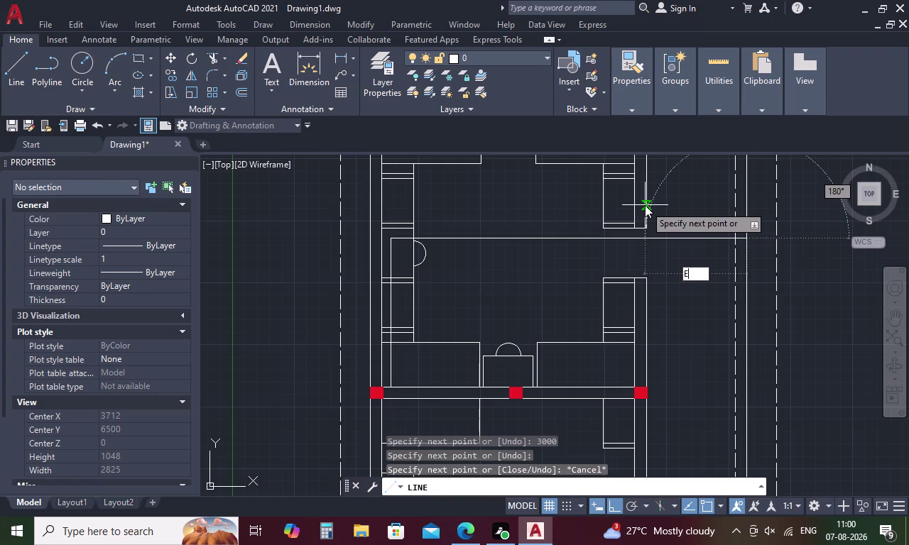
text(X)
key(space)
key(Escape)
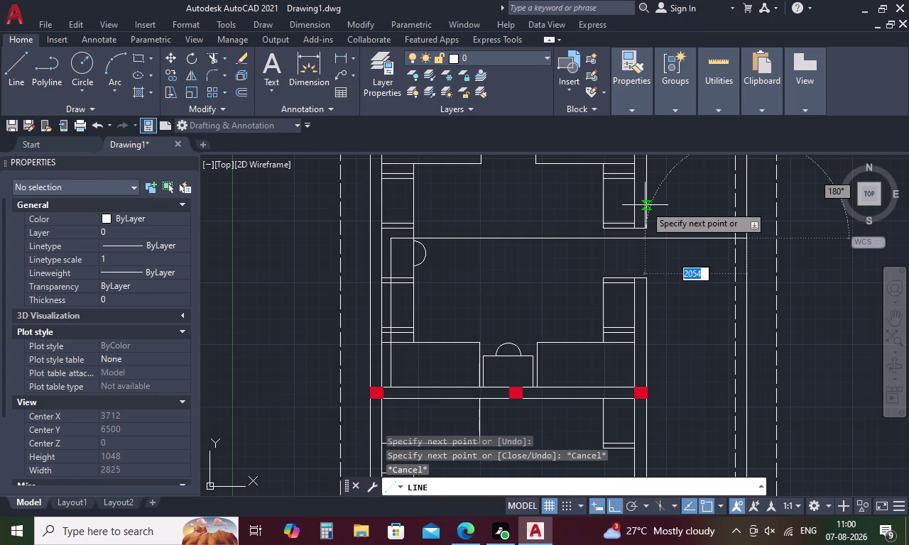
key(Escape)
Start EXTEND (EX), then abandon it.
text(E)
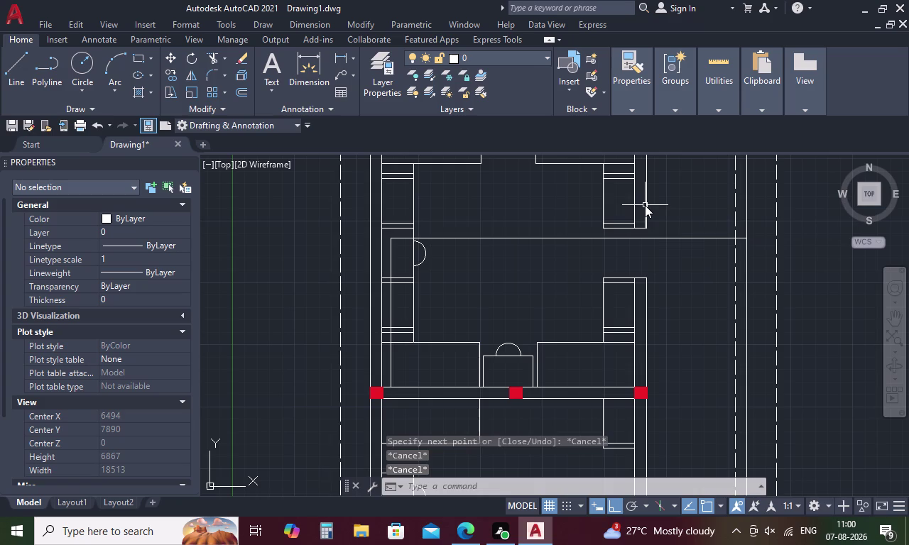
text(X)
key(space)
key(space)
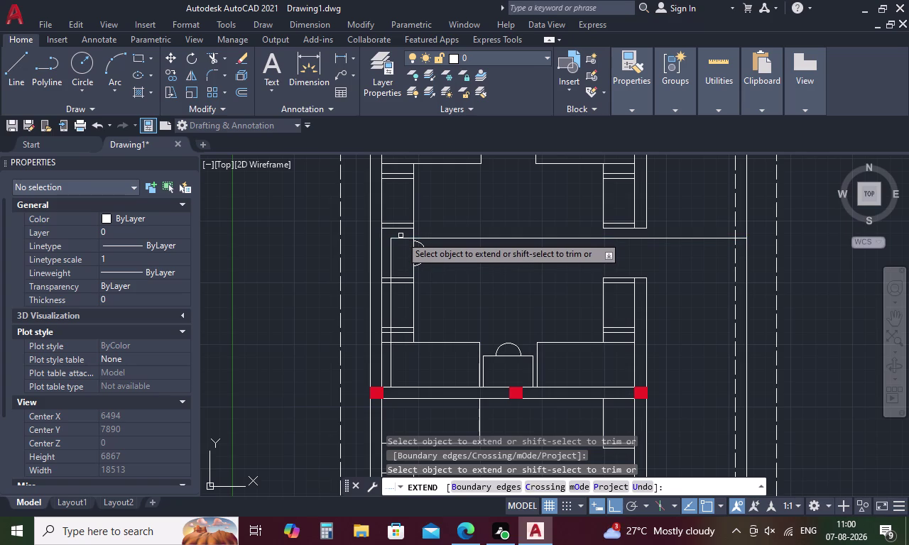
scroll(down, 3)
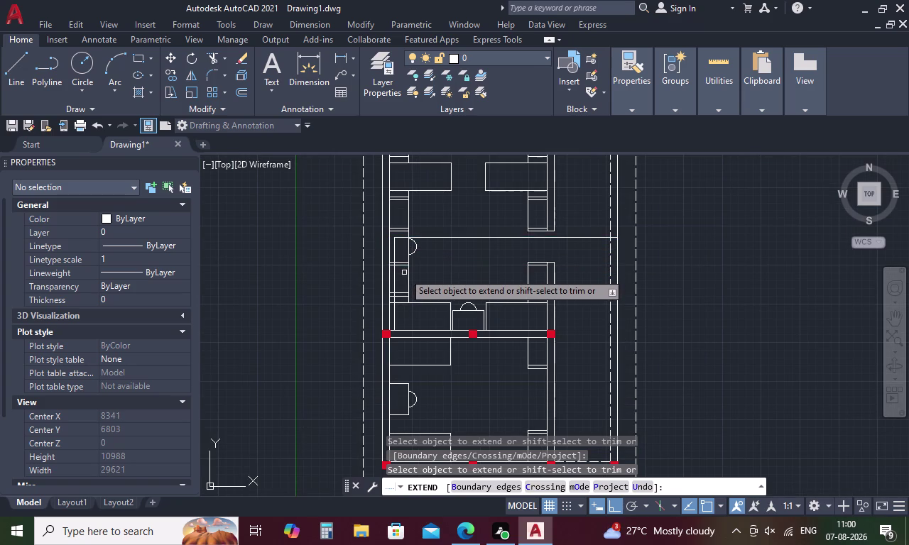
key(Escape)
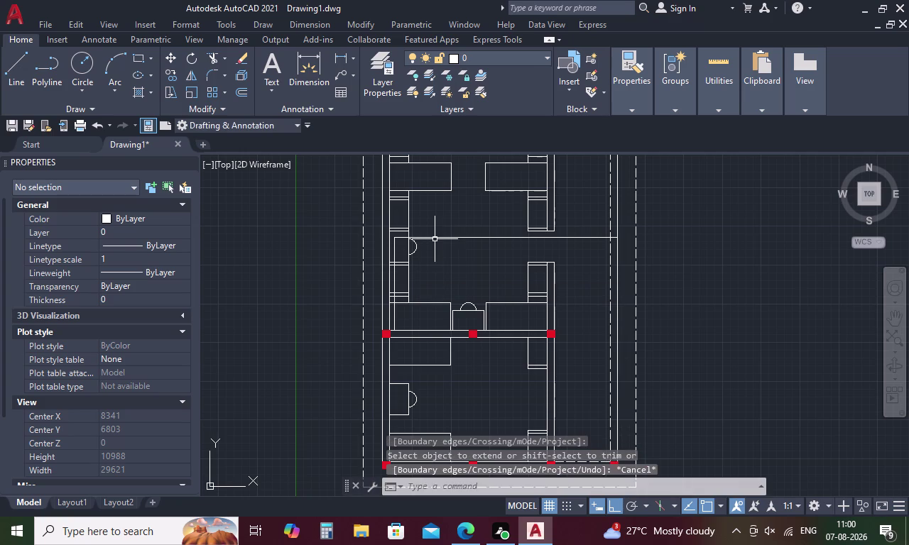
Delete the new horizontal and vertical lines.
click(439, 237)
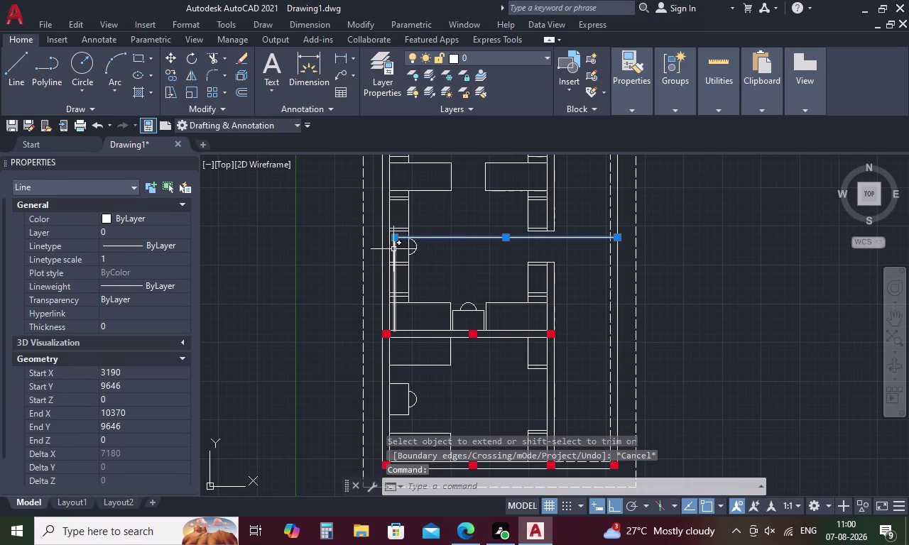
click(394, 249)
key(Delete)
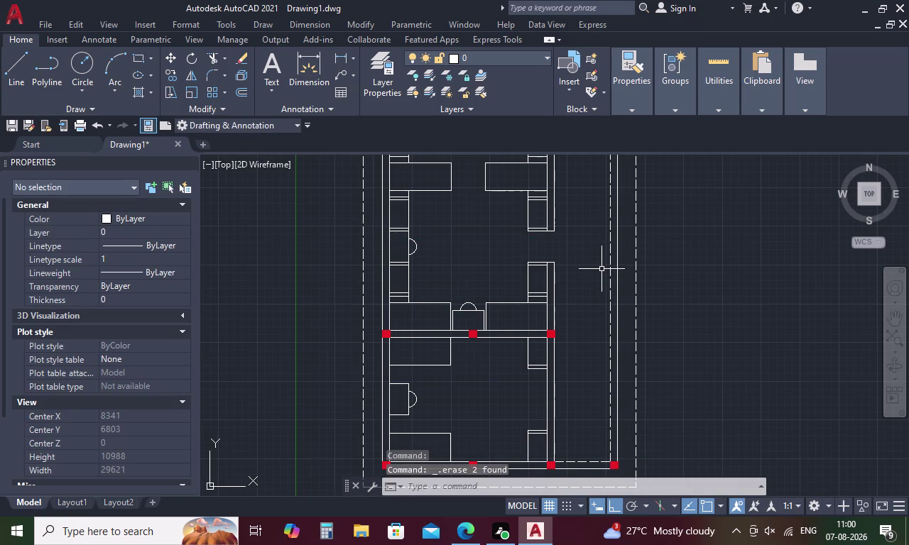
Start a 3900 offset on a wall line, then cancel it.
key(o)
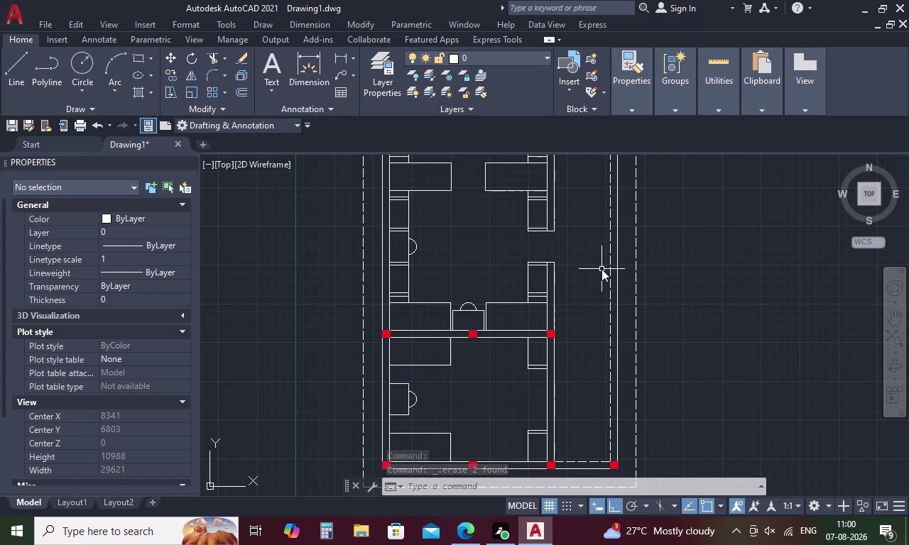
key(Return)
key(2)
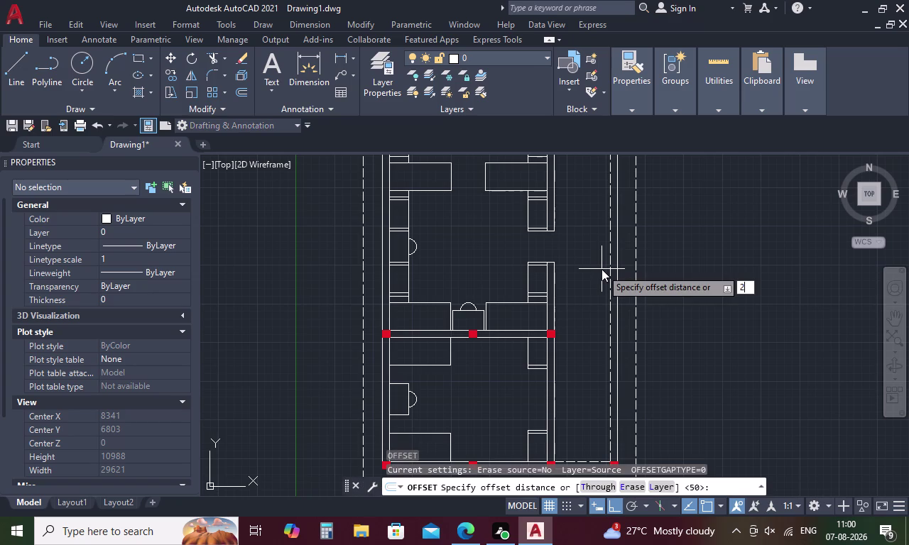
key(BackSpace)
text(3900)
key(Return)
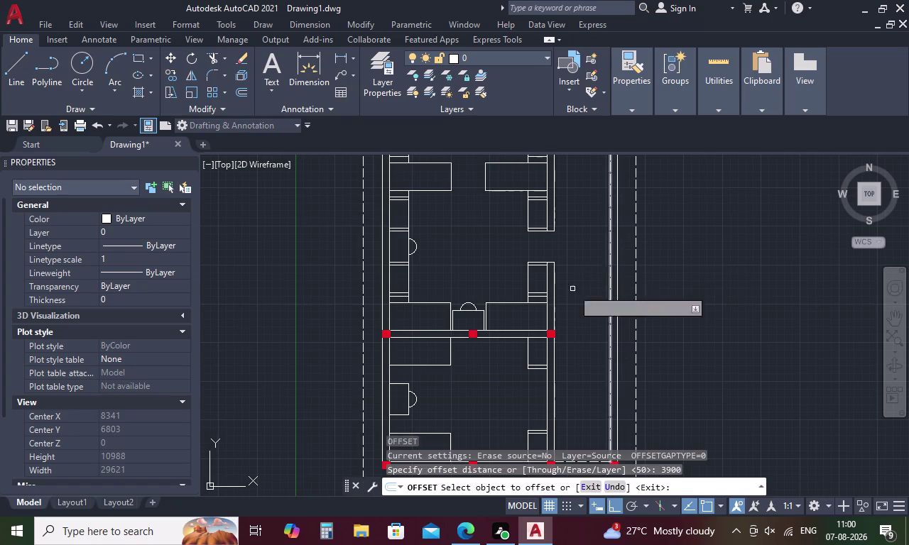
click(488, 332)
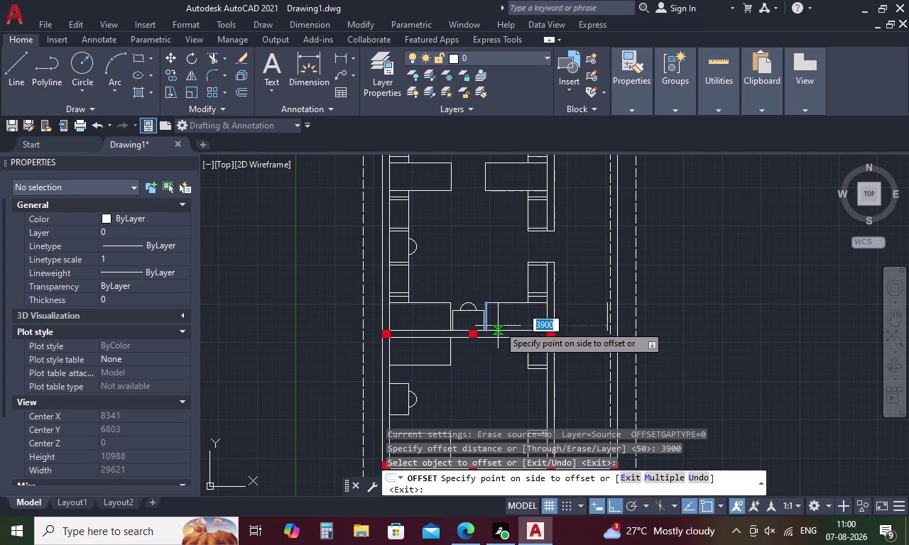
scroll(down, 3)
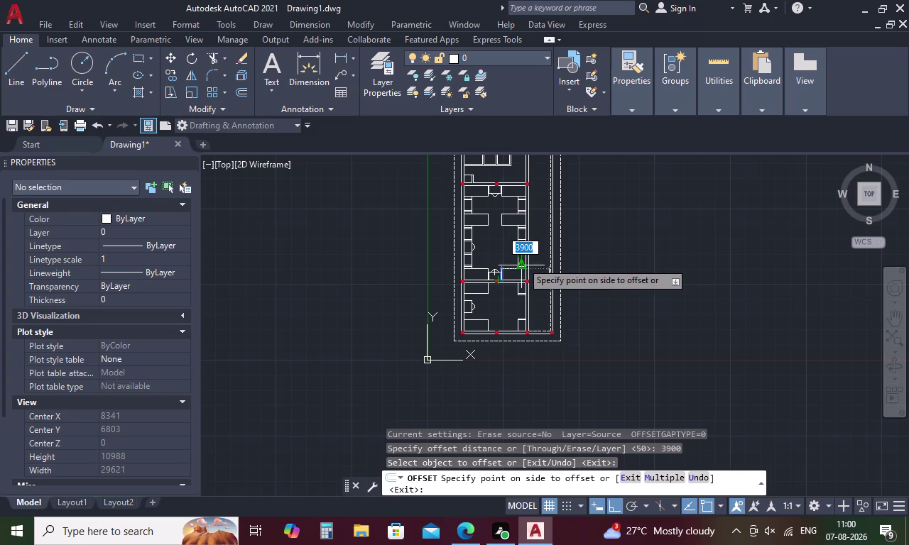
key(Escape)
key(Escape)
key(Escape)
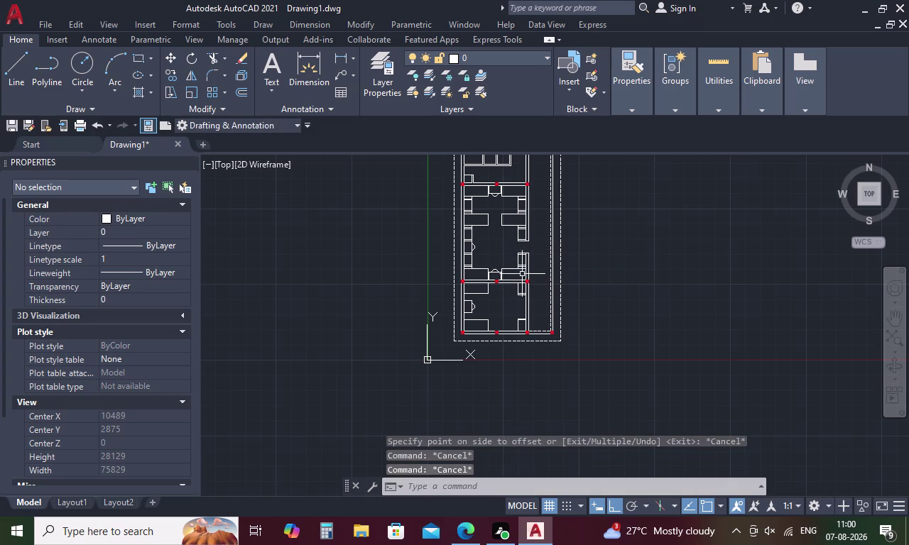
Offset the wall line 3900 to create the new partition line.
scroll(up, 3)
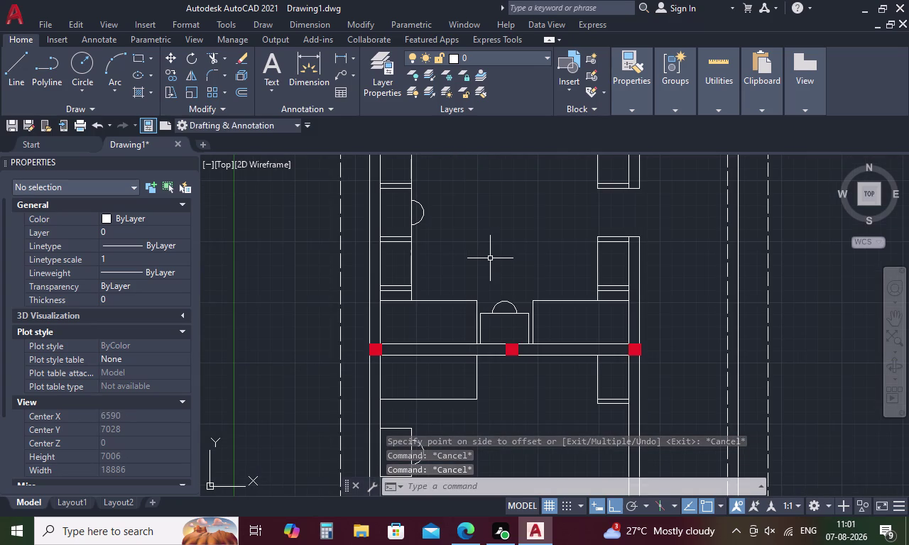
key(o)
key(Return)
text(3)
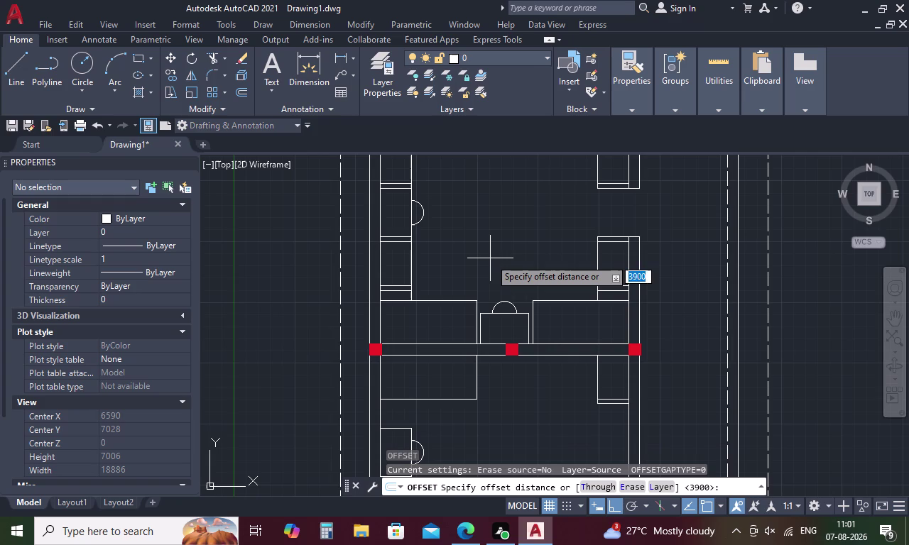
text(900)
key(Return)
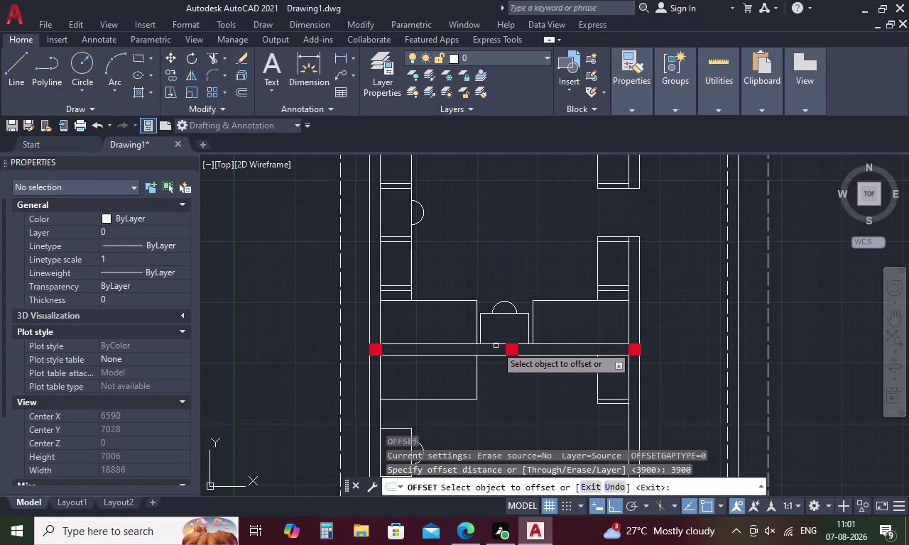
click(496, 345)
click(505, 286)
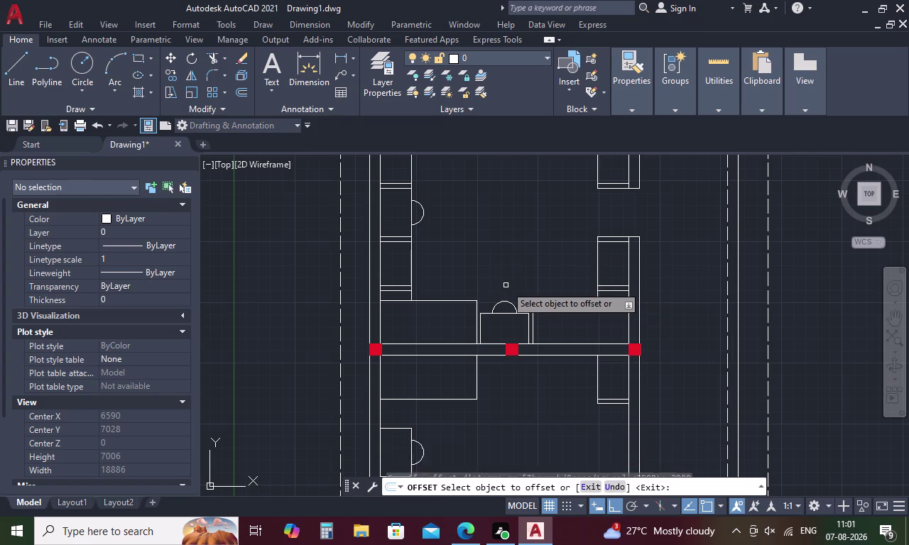
Pan over the new partition line to the bottom-right corner column, and end OFFSET.
scroll(down, 3)
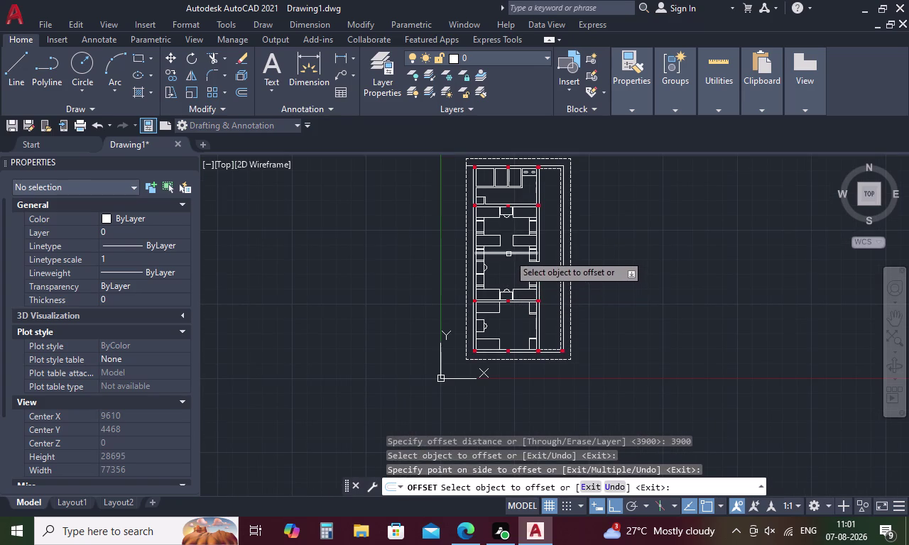
scroll(up, 3)
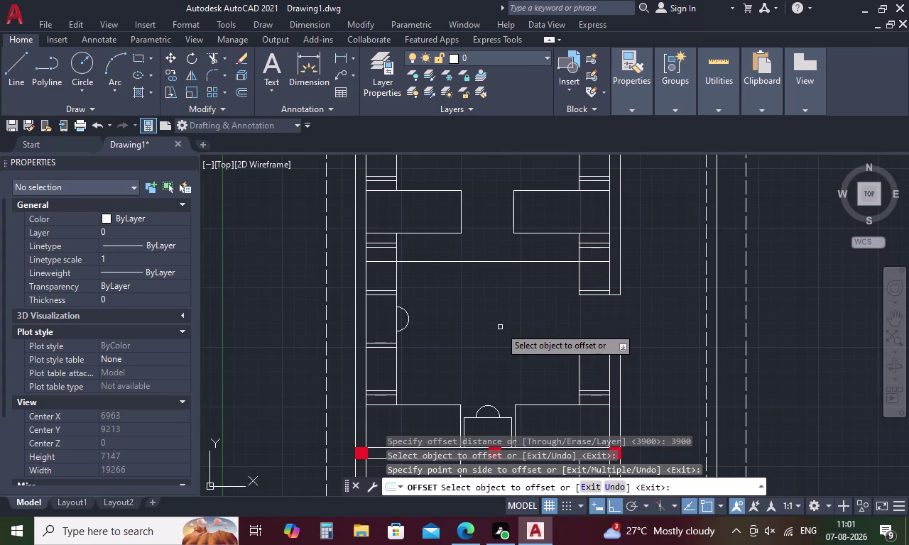
scroll(down, 3)
middle_drag(500, 303, 488, 264)
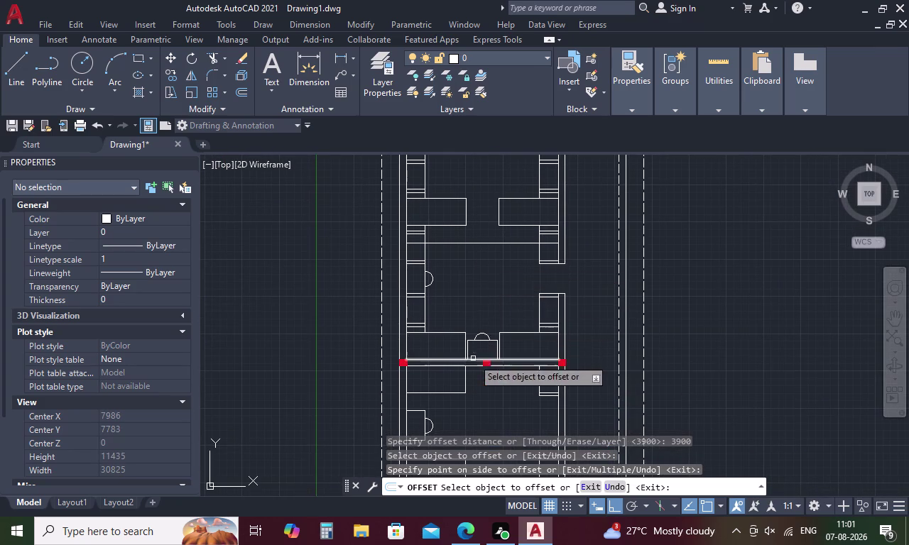
middle_drag(515, 393, 493, 254)
scroll(up, 3)
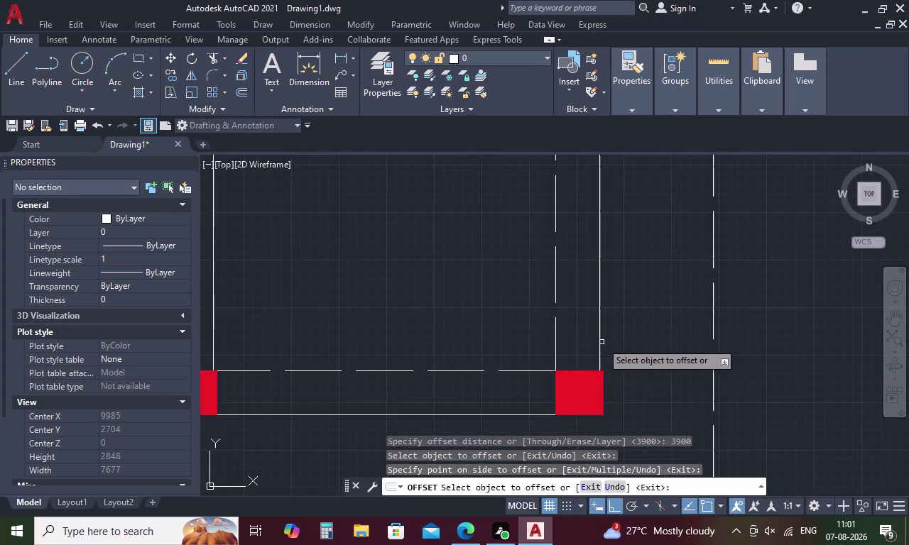
middle_drag(569, 375, 573, 301)
drag(584, 286, 575, 317)
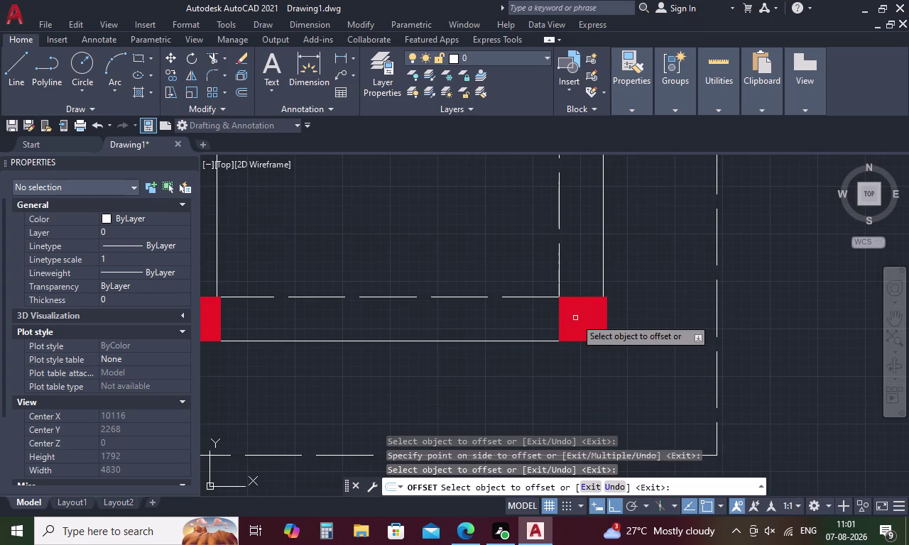
drag(576, 317, 573, 322)
key(Escape)
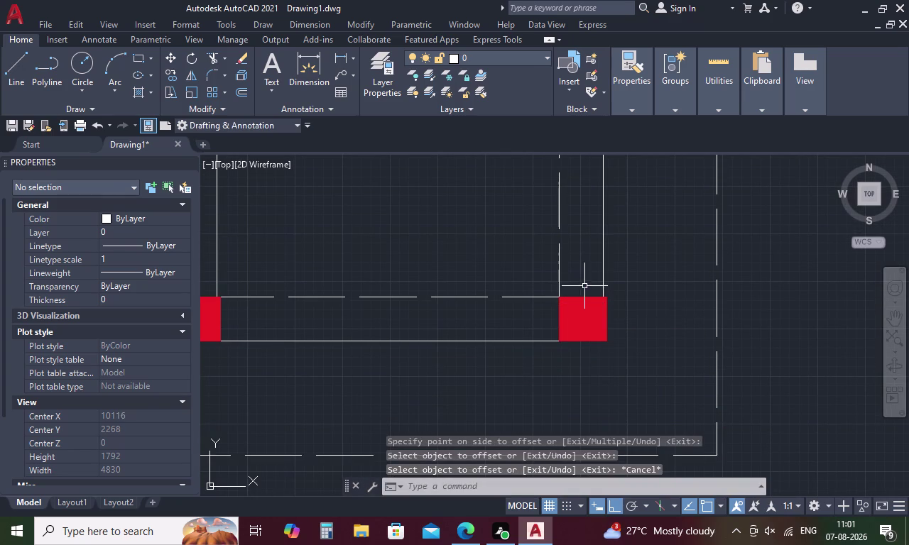
drag(584, 287, 541, 320)
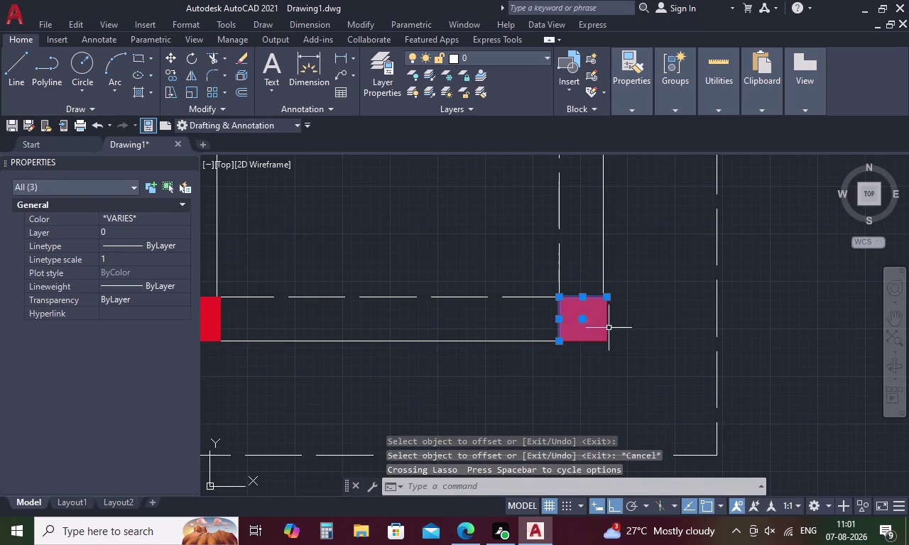
drag(613, 318, 582, 341)
click(576, 343)
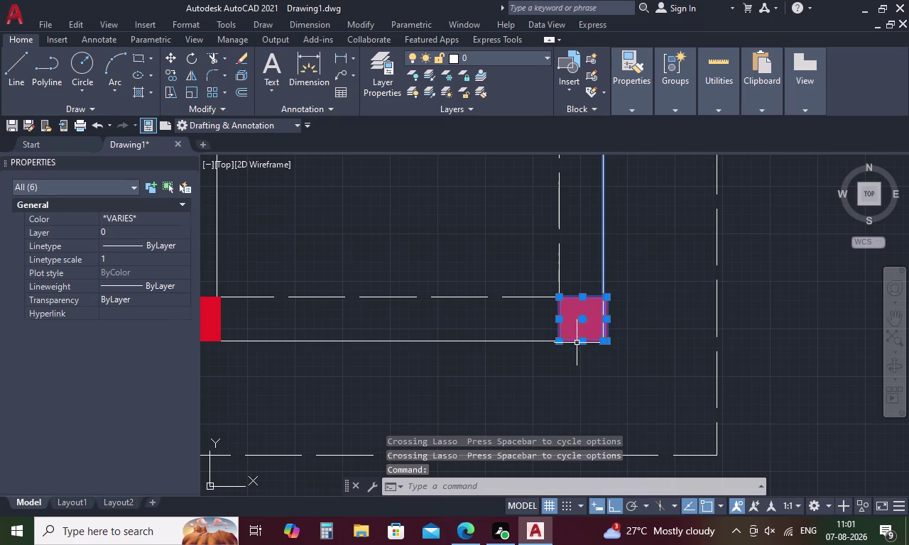
click(593, 331)
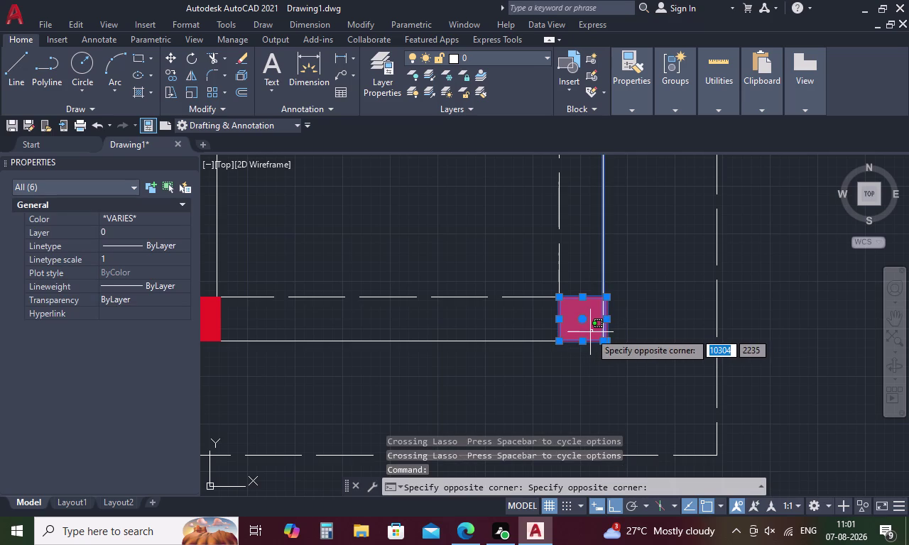
right_click(589, 333)
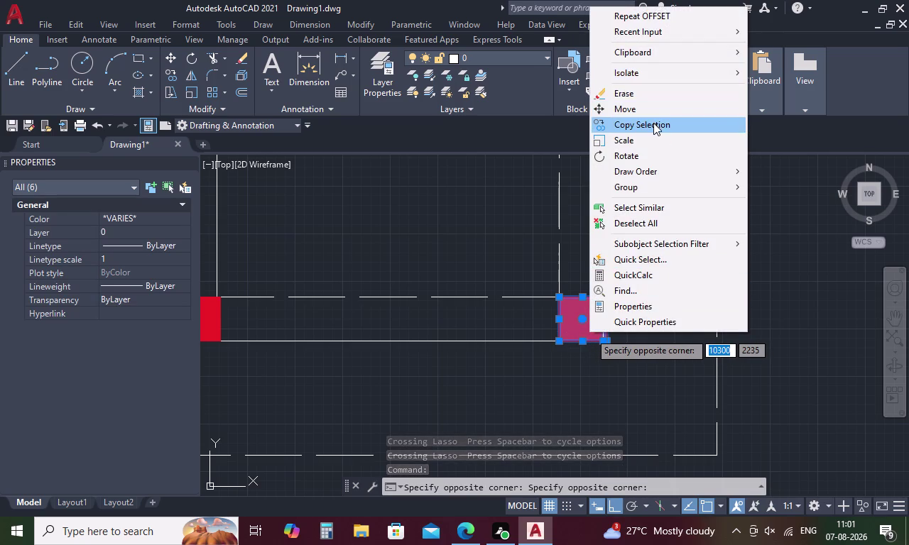
click(654, 123)
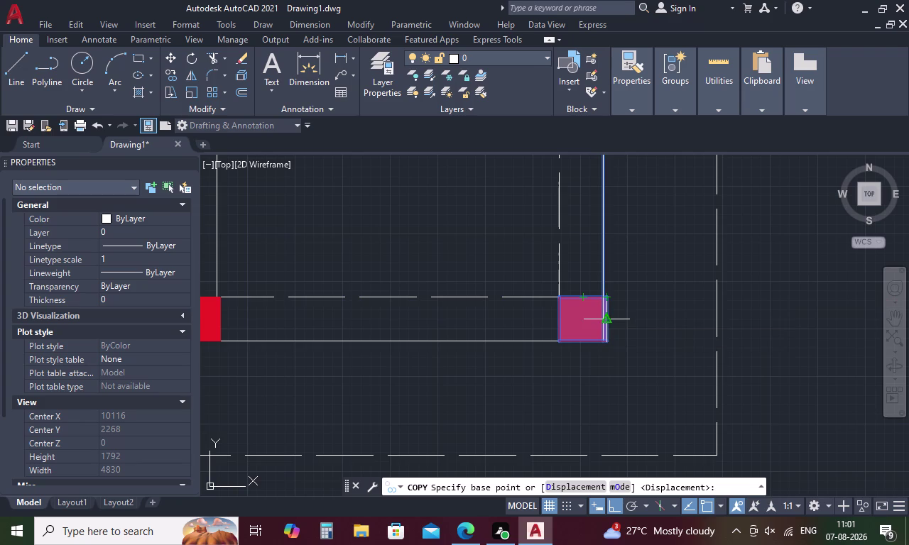
click(582, 319)
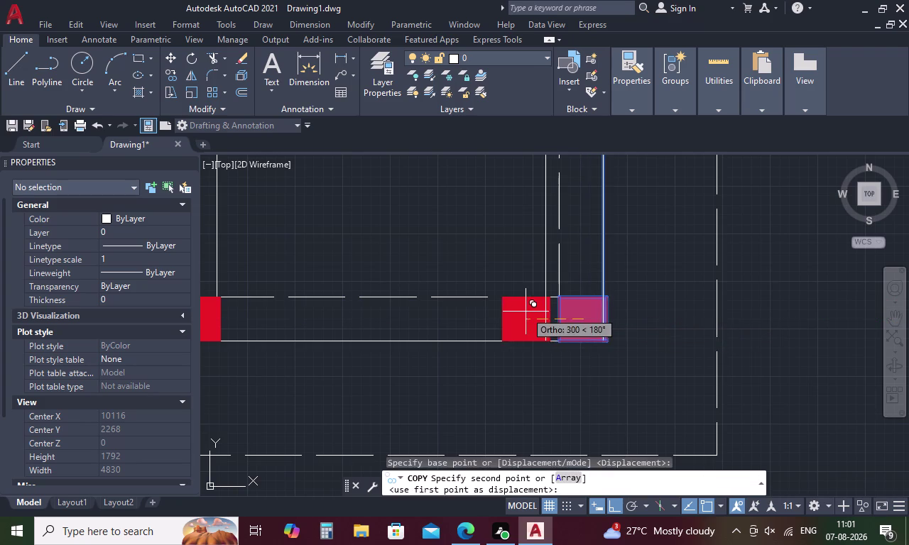
scroll(down, 3)
middle_drag(411, 211, 432, 387)
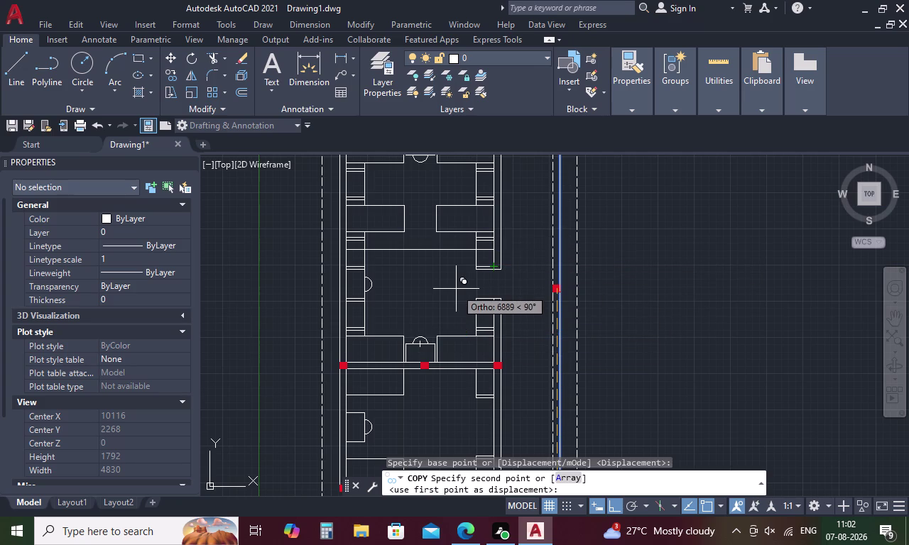
key(Escape)
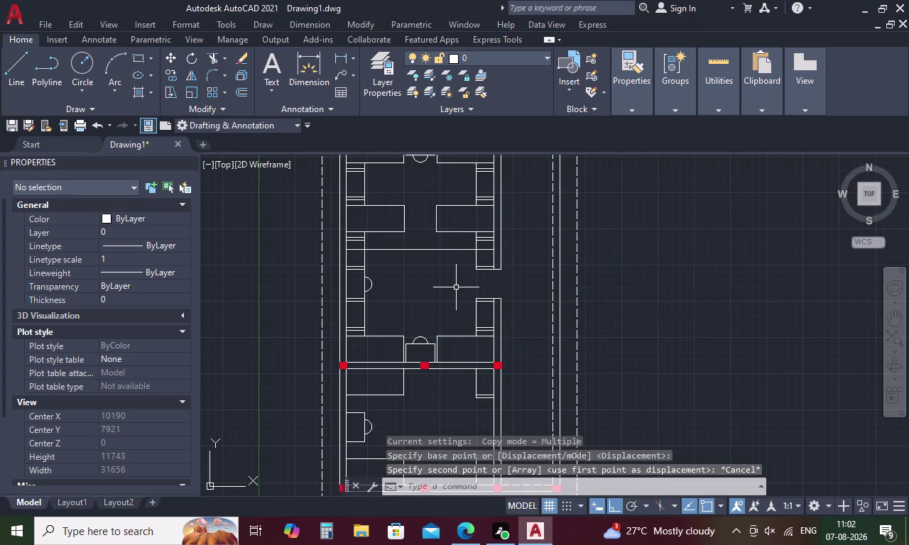
scroll(down, 3)
scroll(up, 3)
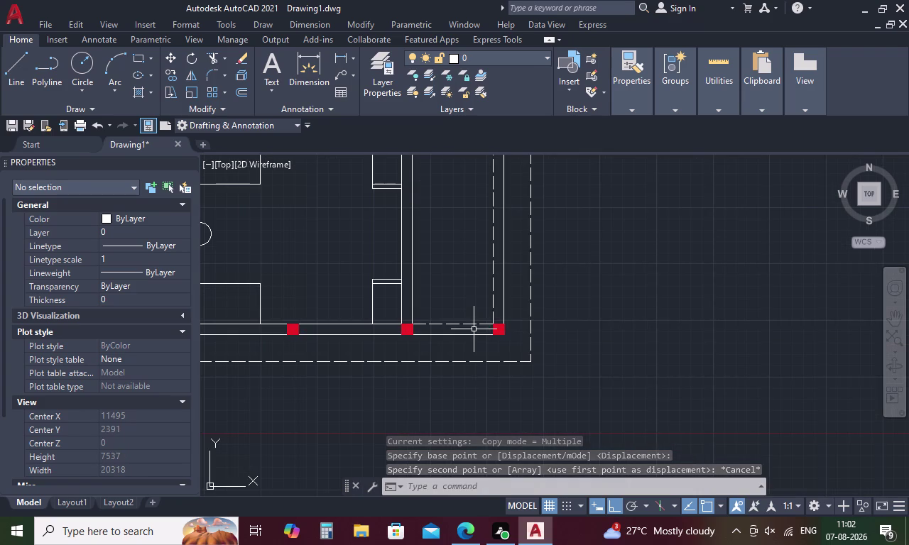
scroll(up, 3)
drag(568, 346, 553, 350)
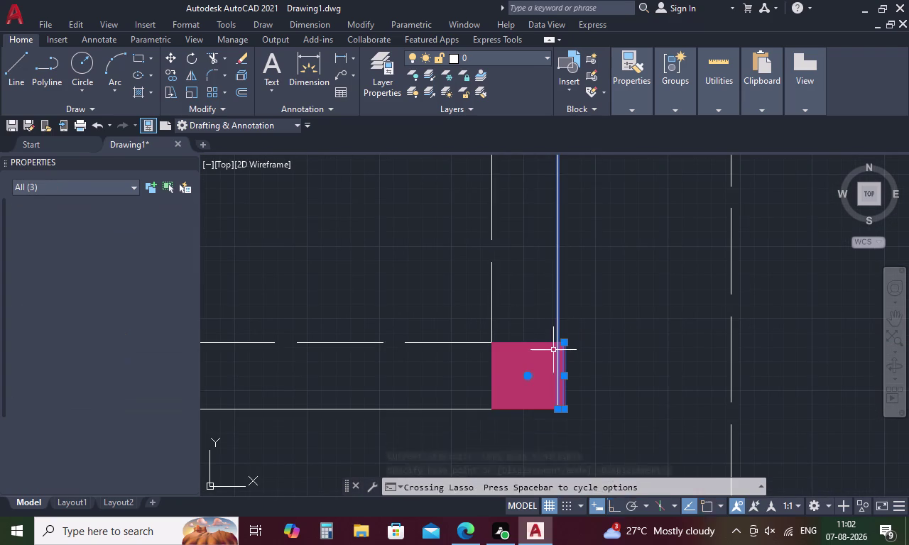
key(Escape)
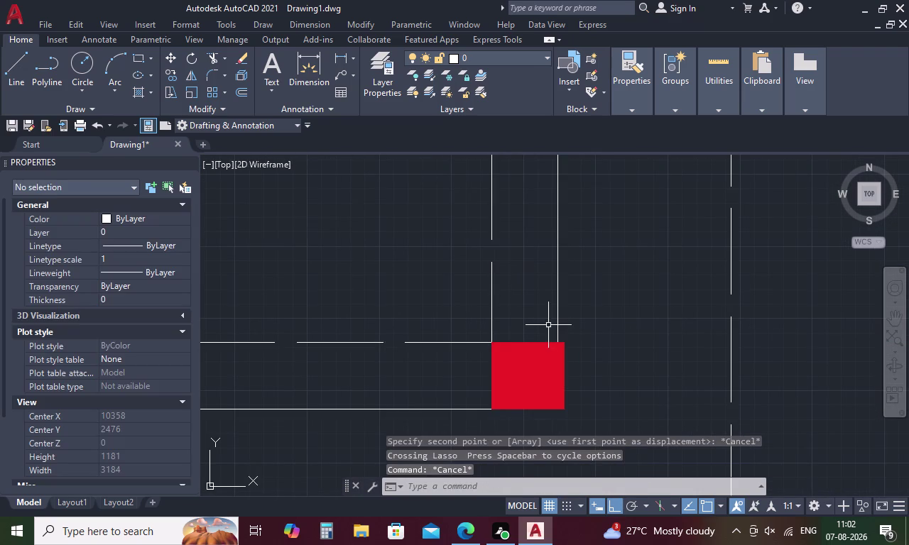
drag(545, 325, 450, 403)
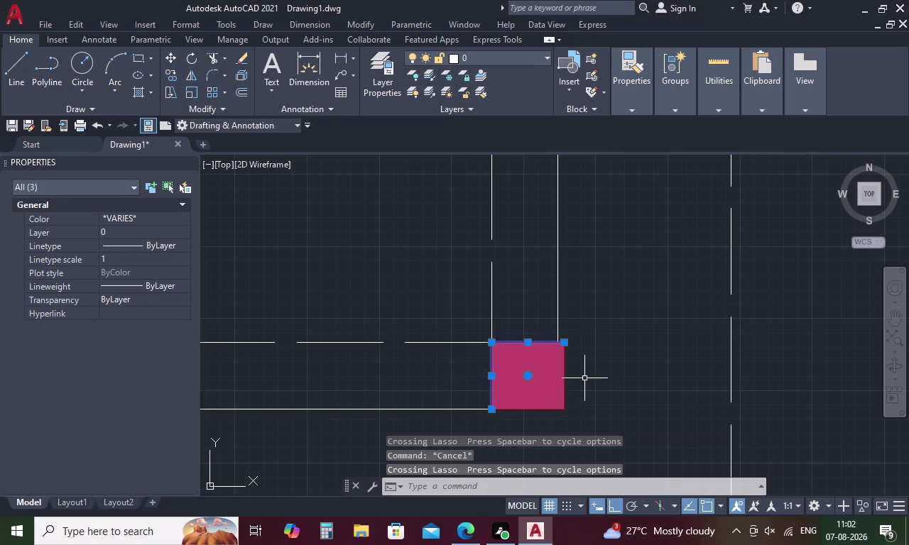
drag(585, 378, 531, 416)
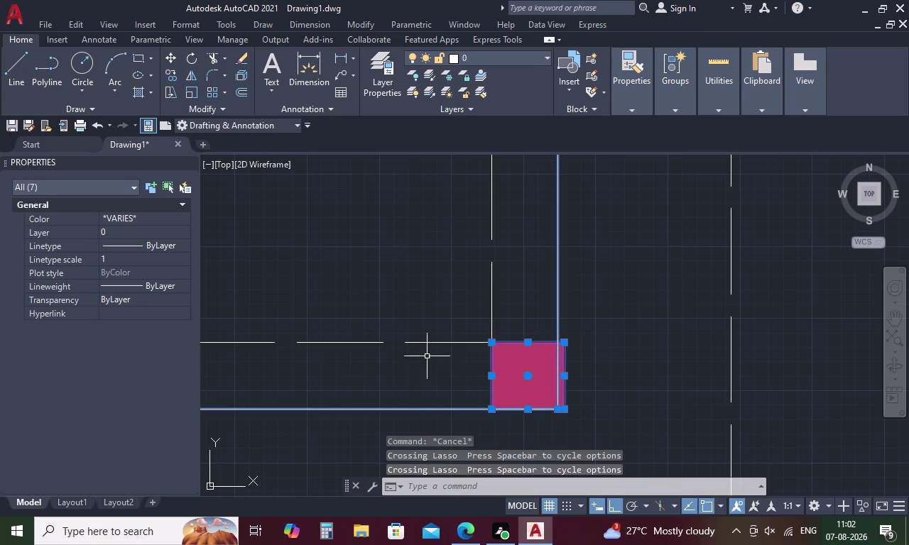
key(Escape)
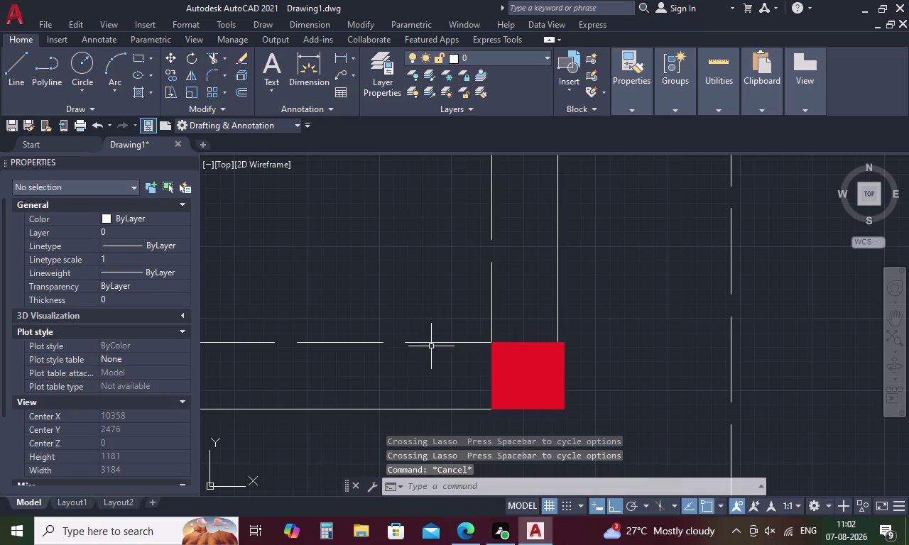
drag(530, 333, 473, 362)
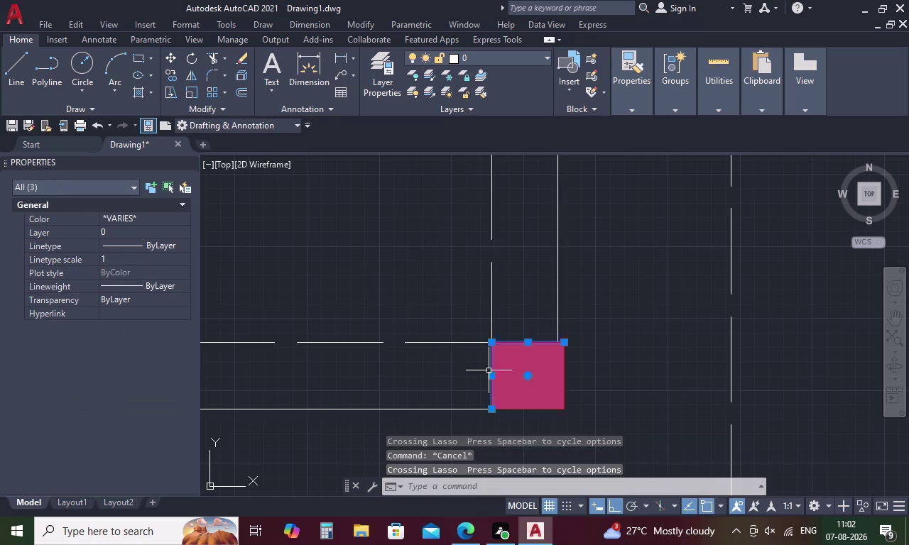
click(564, 380)
click(519, 409)
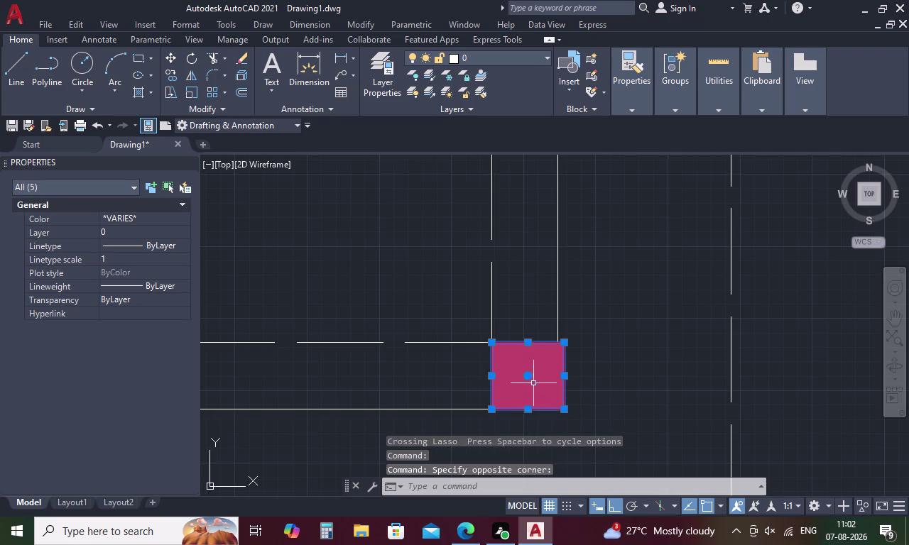
right_click(533, 385)
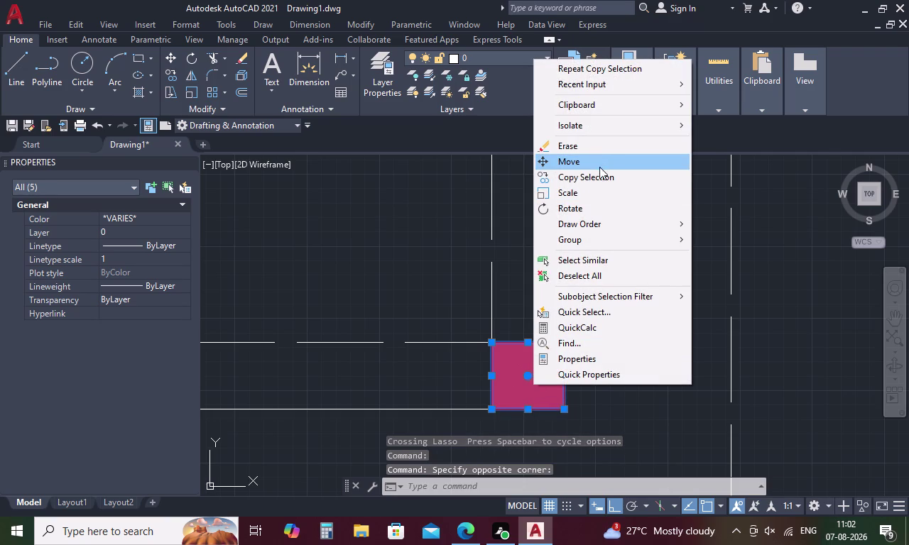
click(600, 174)
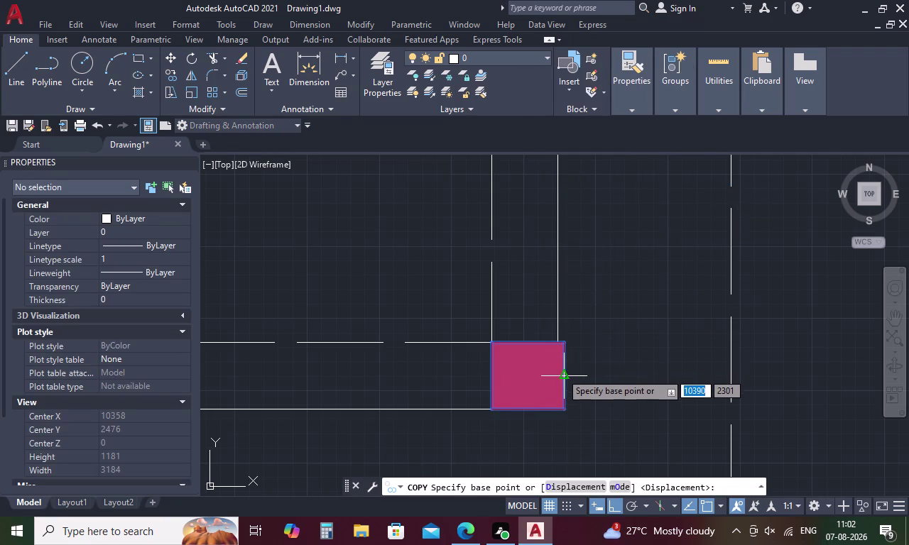
click(562, 374)
scroll(down, 3)
middle_drag(522, 237, 523, 241)
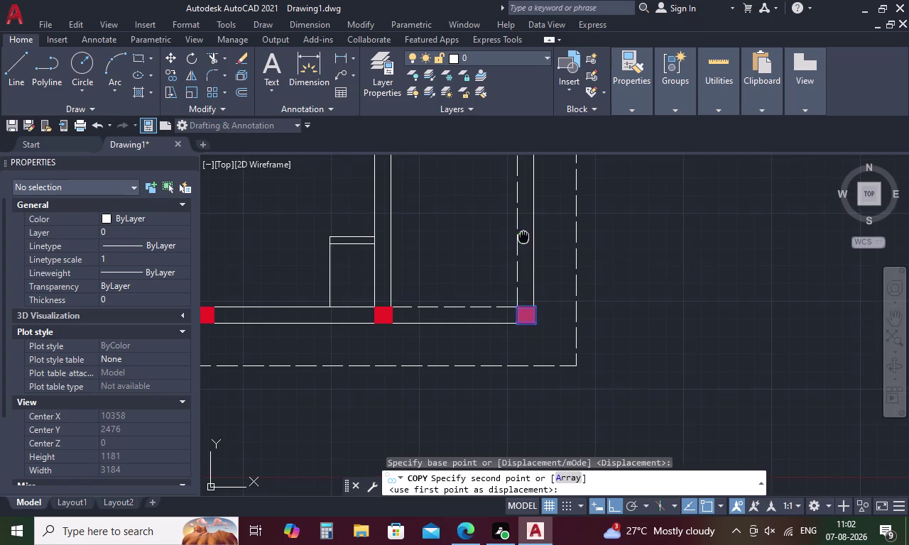
middle_drag(523, 241, 529, 415)
scroll(down, 3)
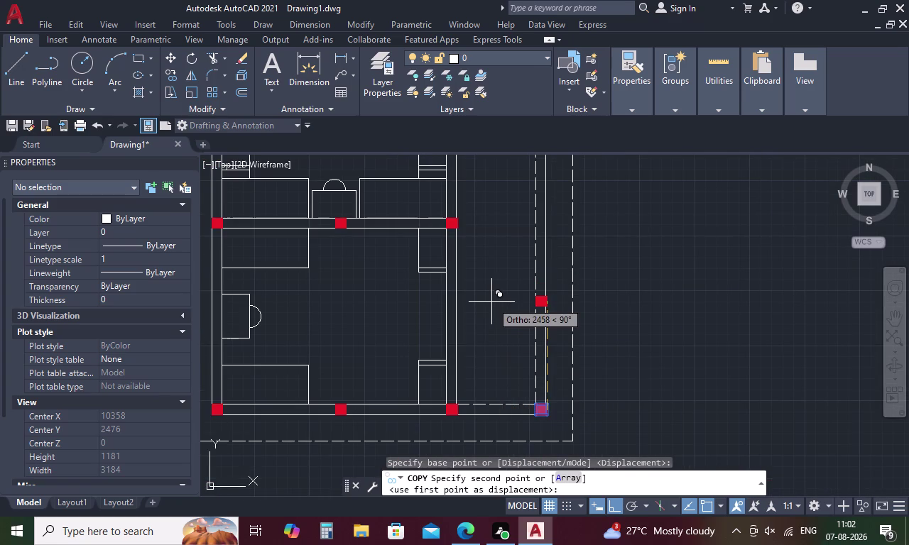
key(Escape)
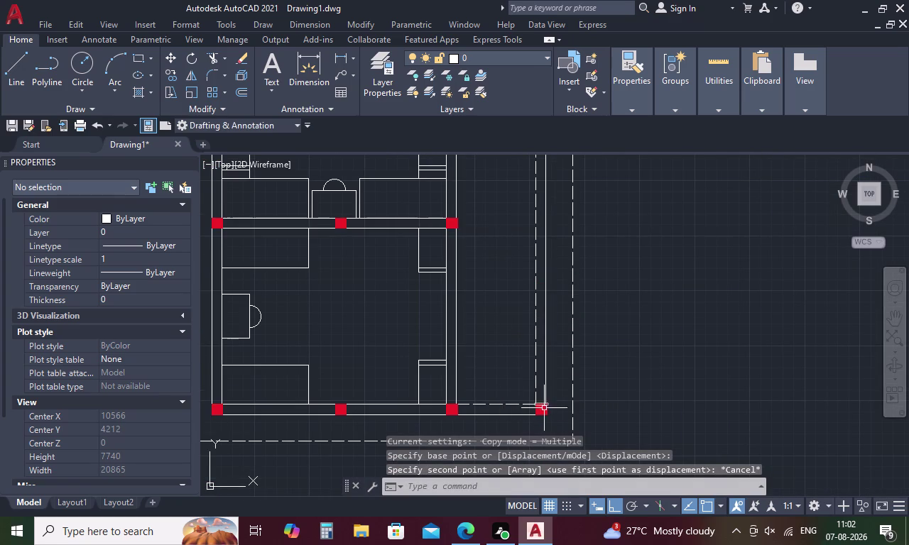
scroll(down, 3)
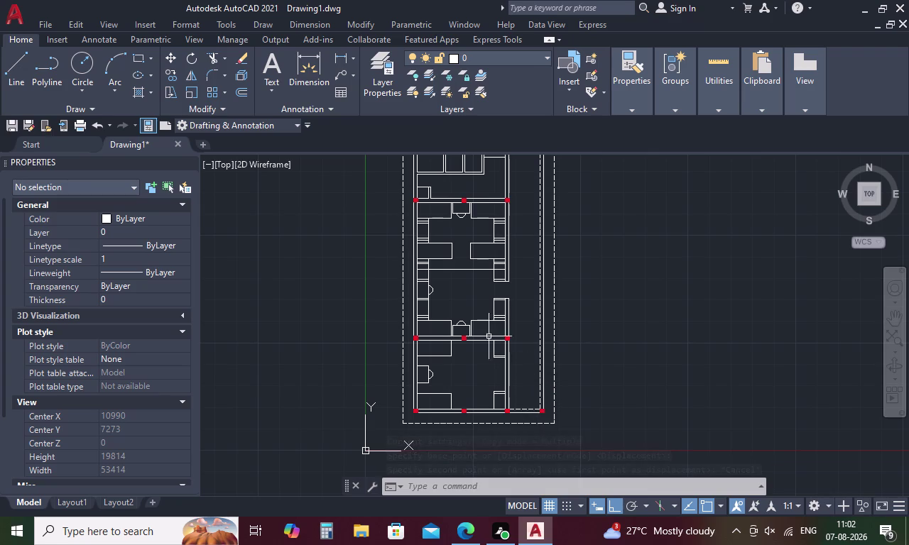
scroll(up, 3)
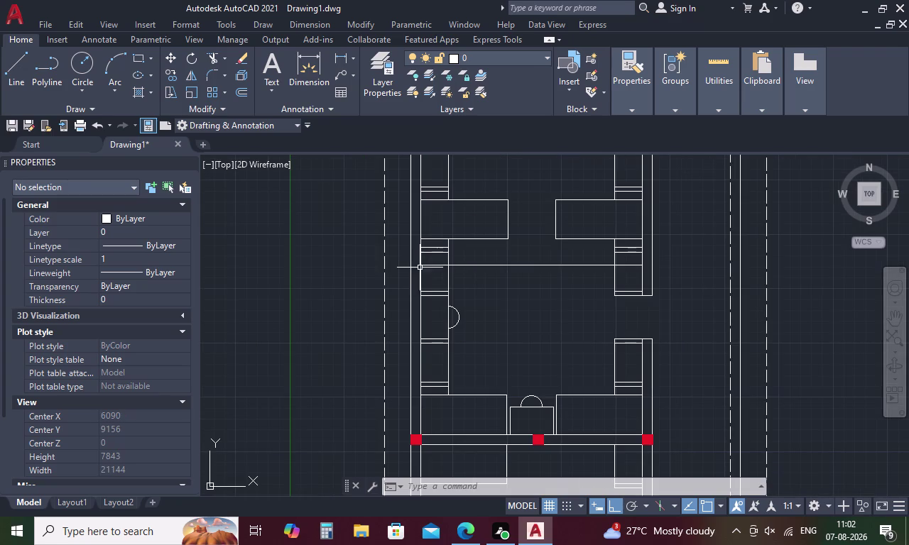
Extend both ends of the mid-wall partition line to the left and right inner walls.
key(Escape)
text(EX)
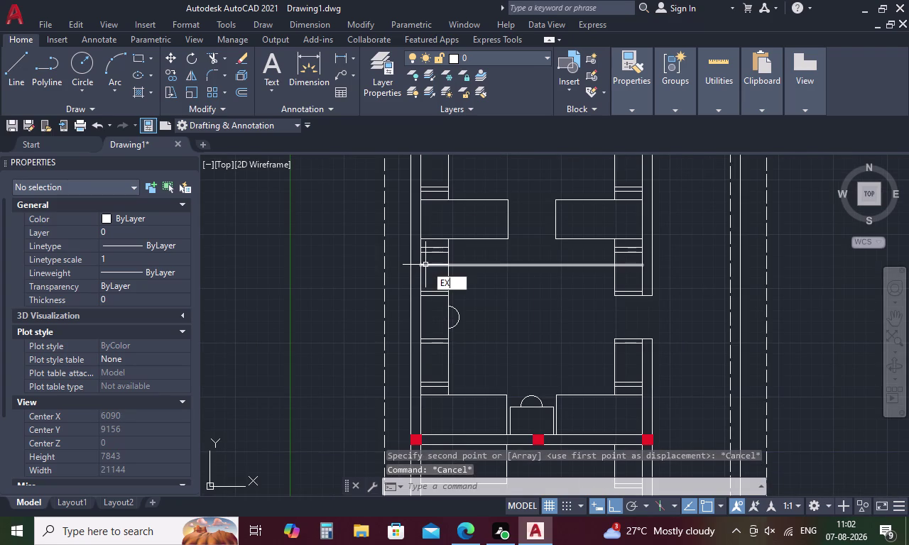
key(space)
click(473, 488)
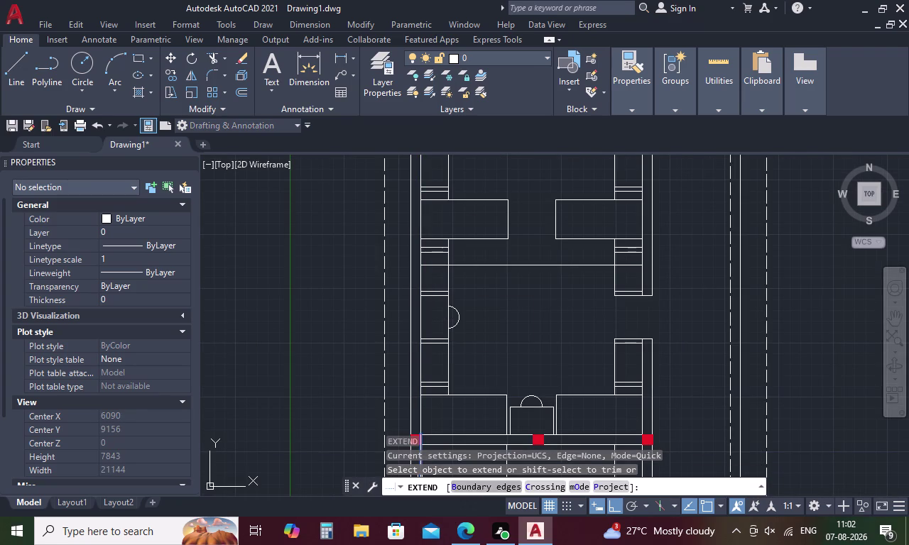
click(410, 260)
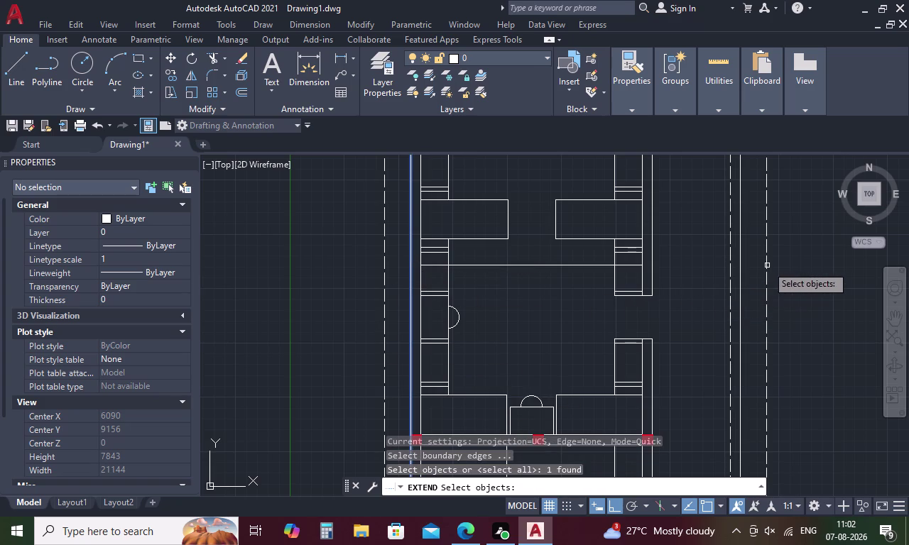
click(742, 266)
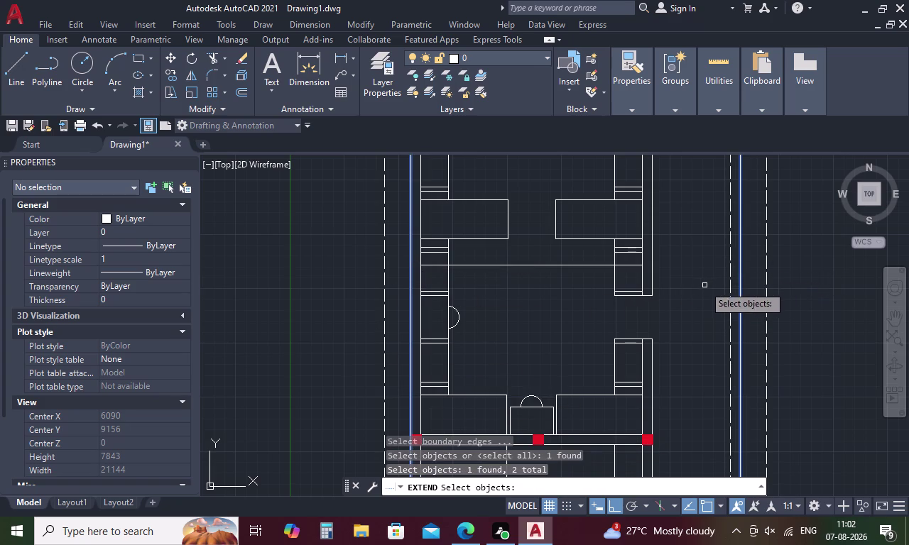
right_click(702, 287)
click(567, 266)
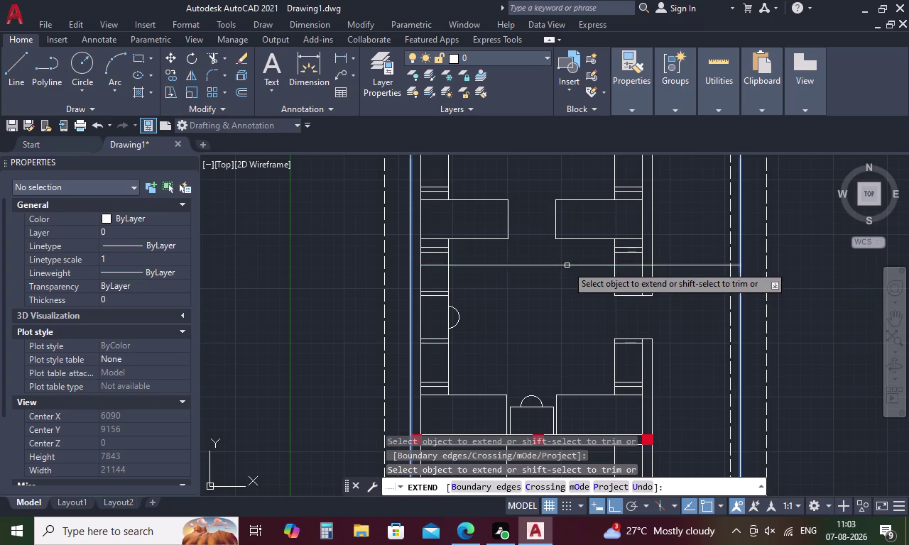
click(483, 265)
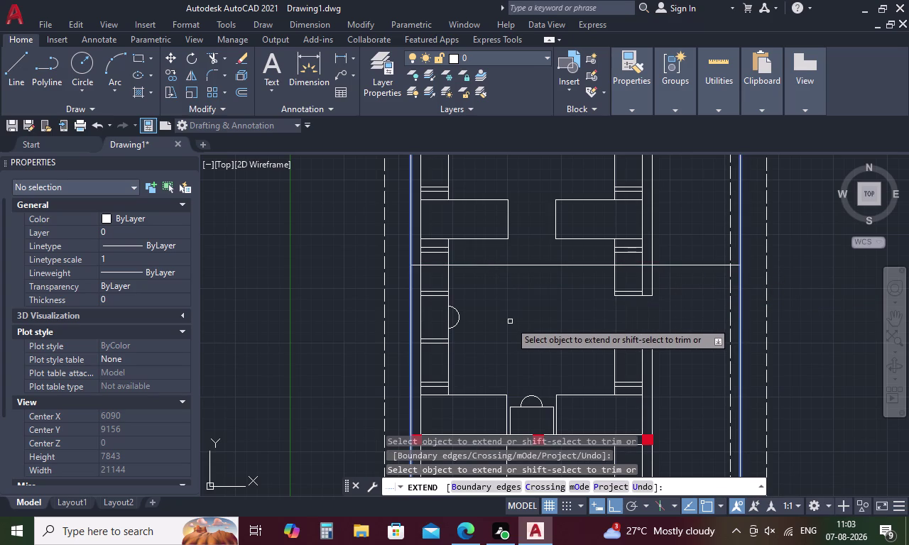
key(Escape)
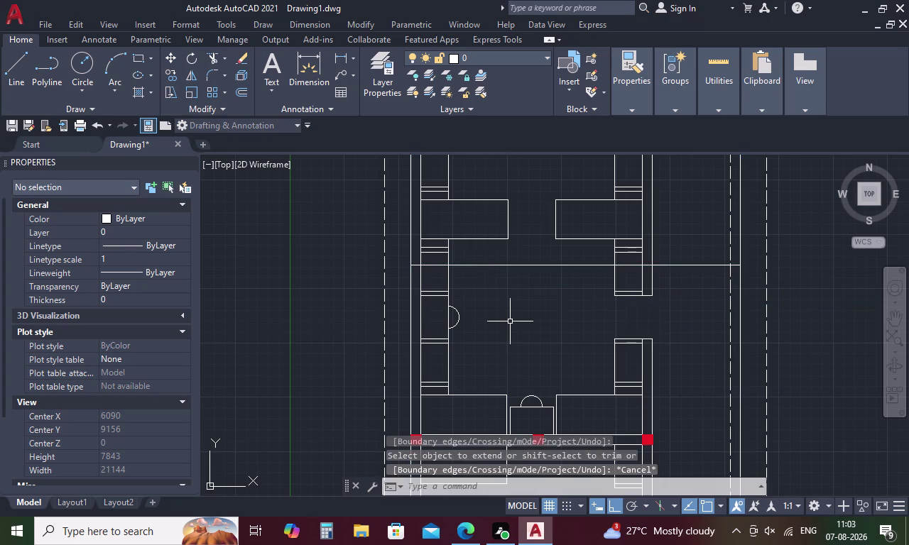
key(Escape)
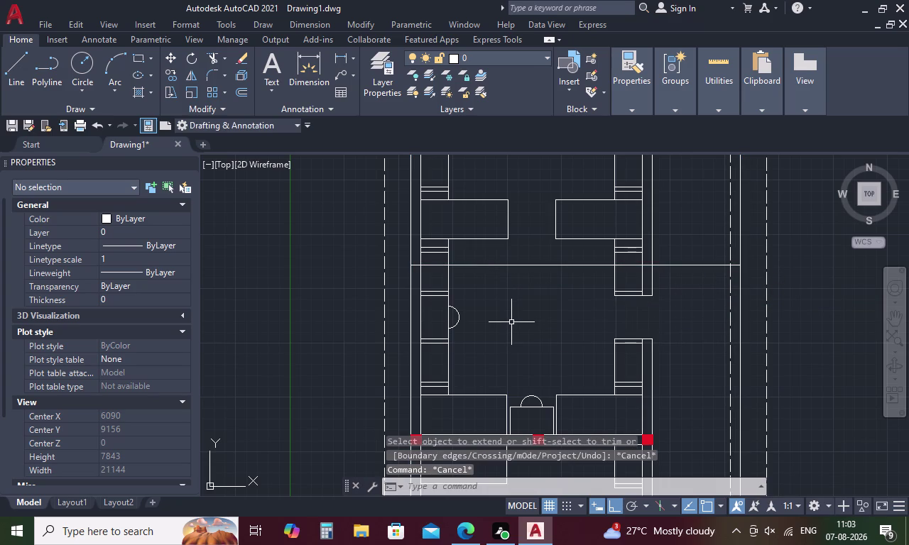
Draw a vertical line from the lower wall's midpoint to the upper wall's midpoint.
key(l)
key(Return)
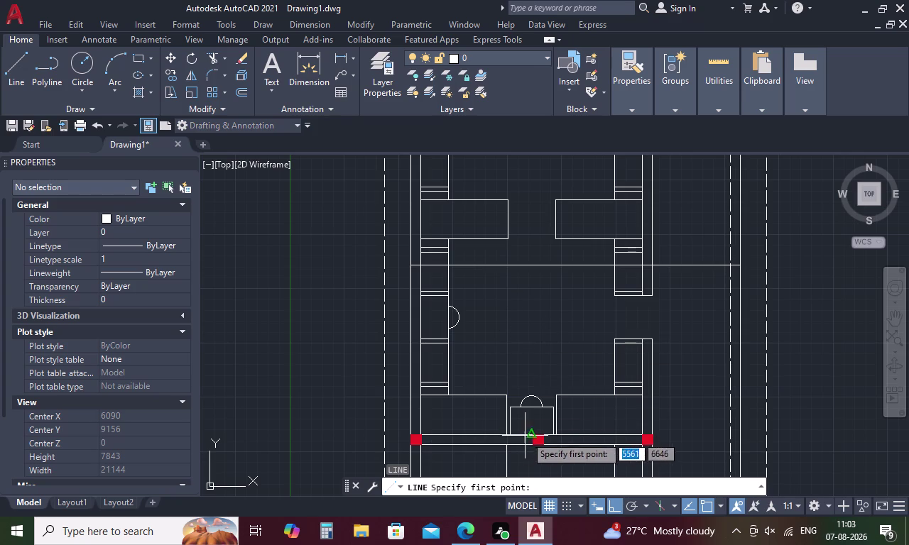
drag(537, 434, 540, 406)
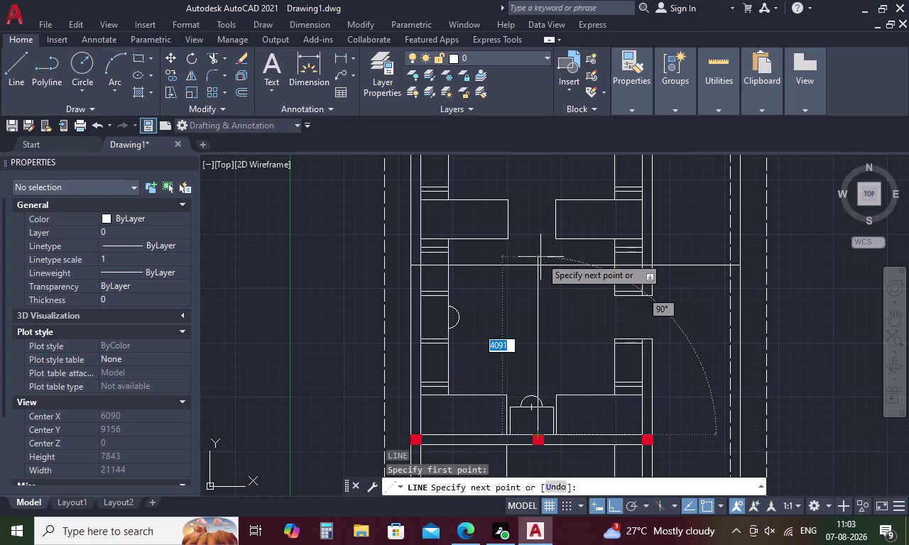
middle_drag(541, 256, 538, 376)
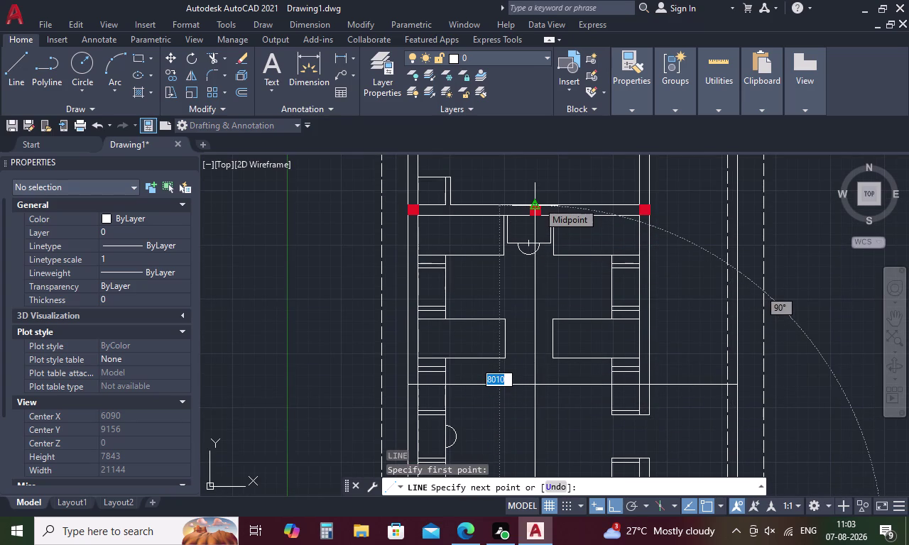
click(537, 201)
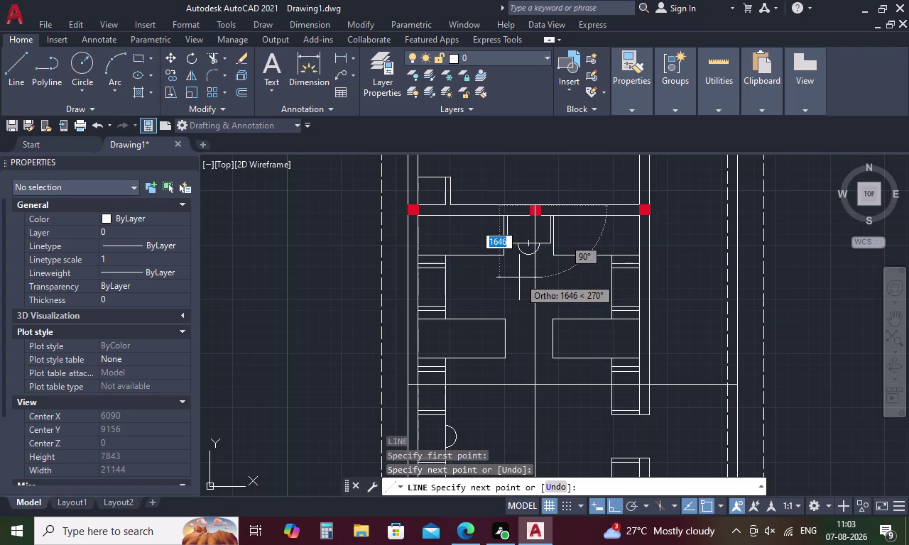
key(Escape)
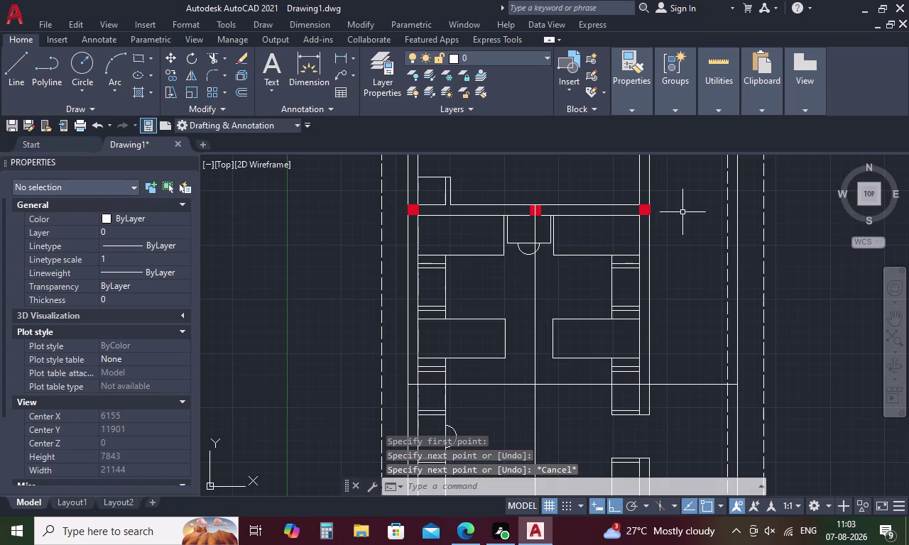
click(644, 210)
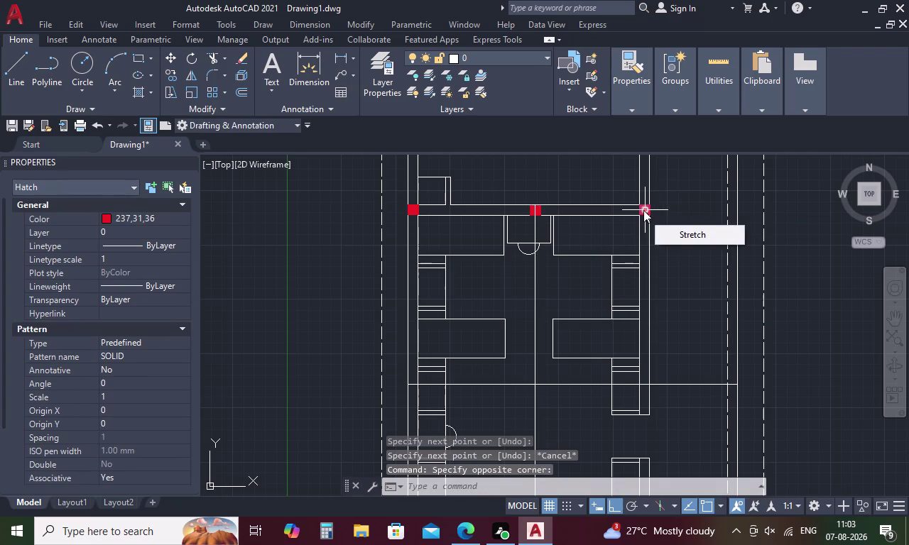
Try copying the column and window-selecting around it, then cancel both.
scroll(up, 3)
right_click(649, 209)
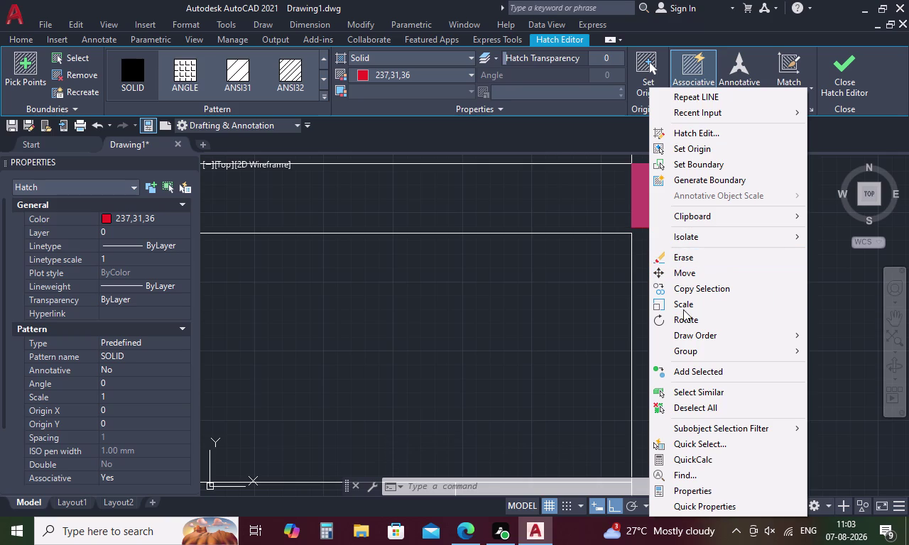
click(699, 287)
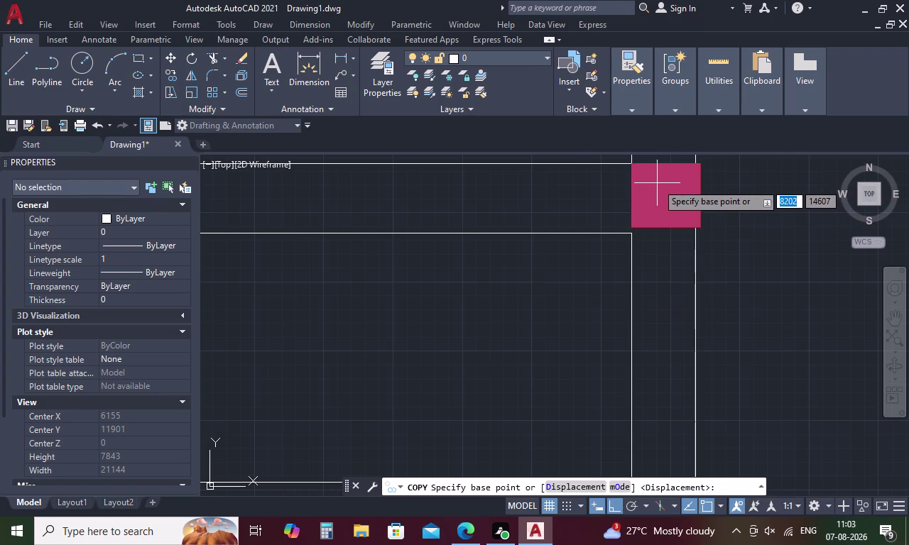
key(Escape)
scroll(down, 3)
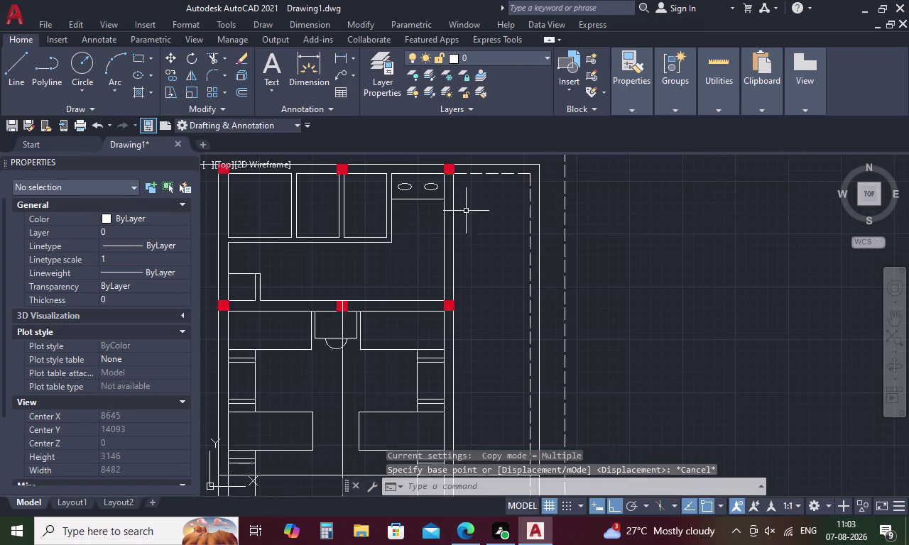
scroll(down, 3)
scroll(up, 3)
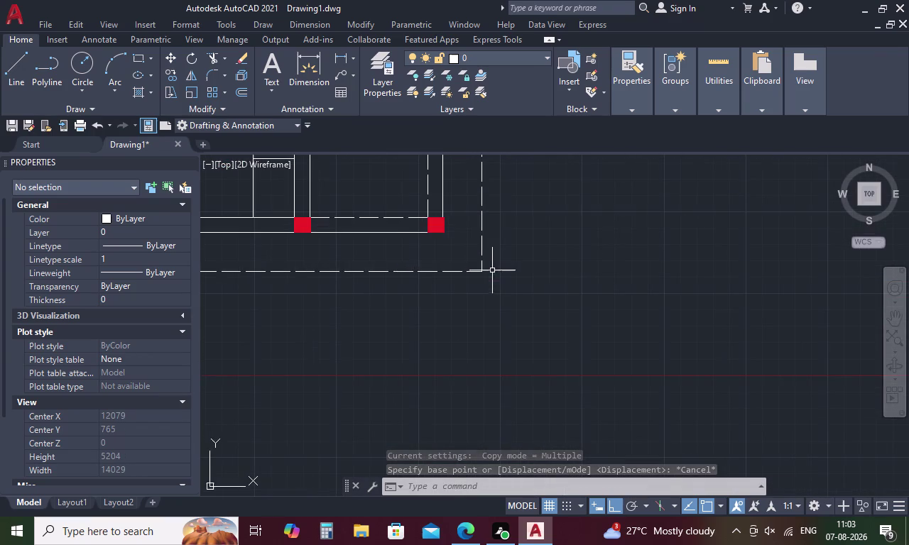
scroll(up, 3)
drag(371, 194, 256, 259)
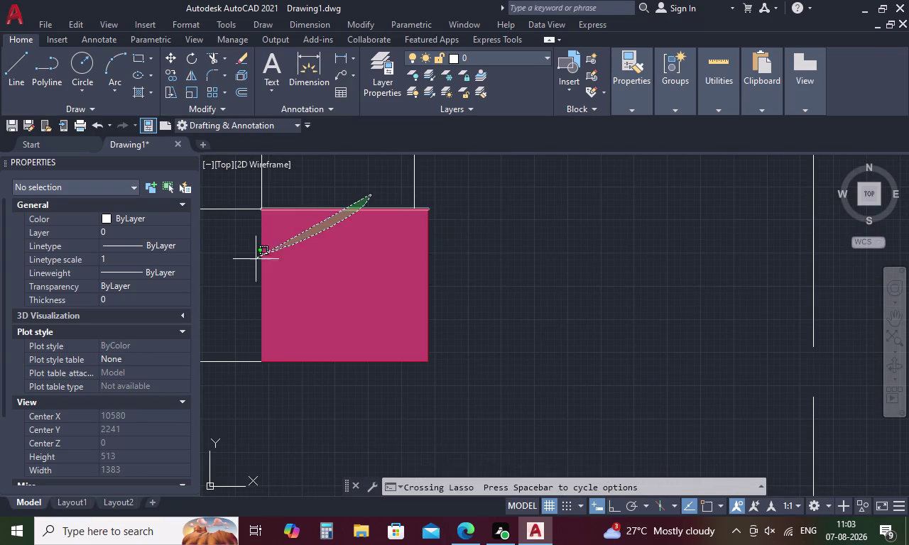
drag(255, 259, 220, 270)
drag(445, 276, 374, 388)
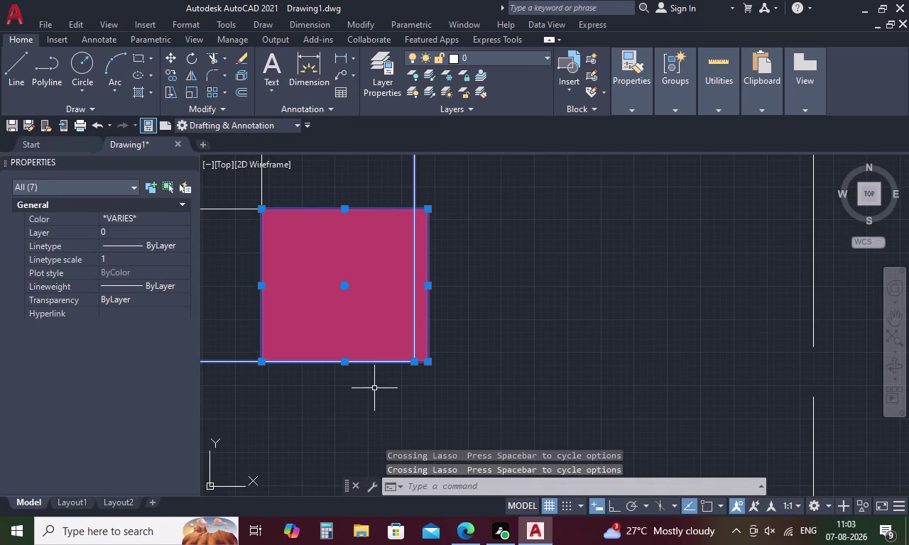
key(Escape)
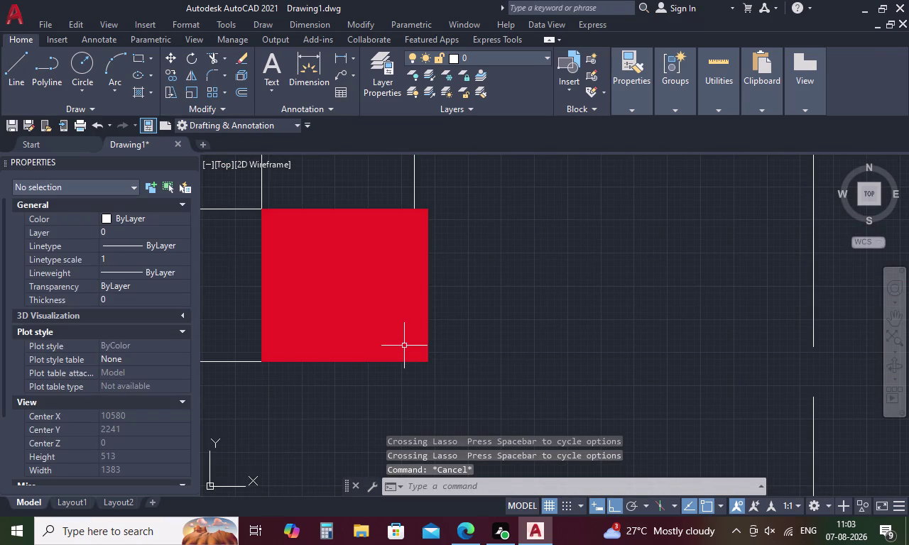
Select the column's outline edges and solid fill together and open the shortcut menu.
click(355, 208)
click(426, 262)
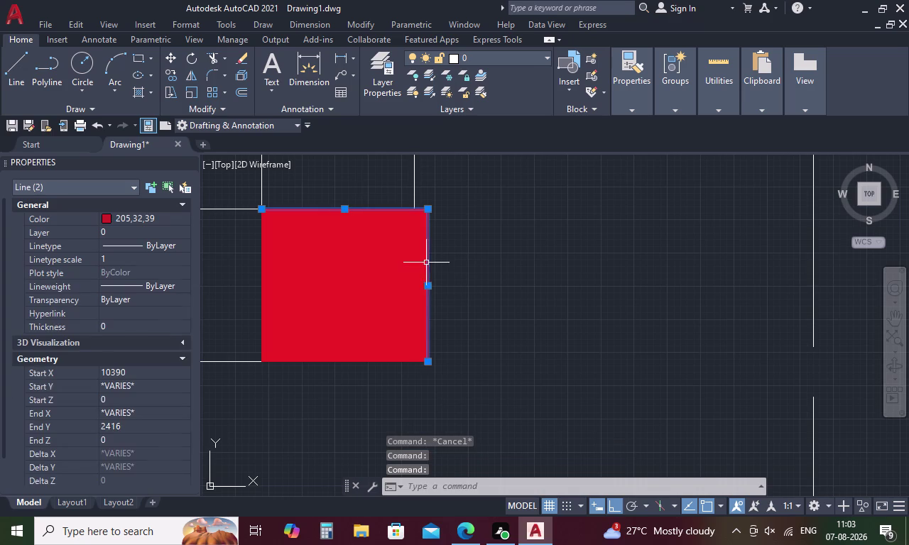
click(371, 363)
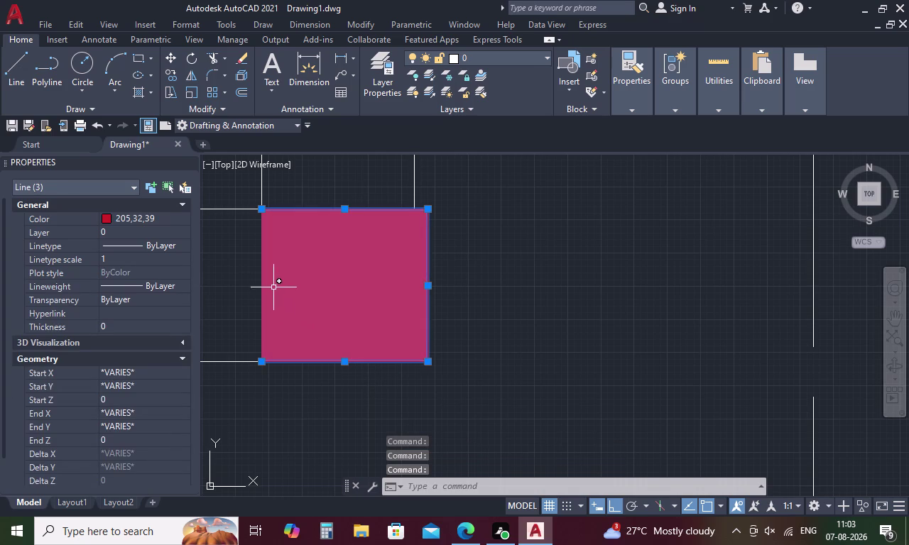
click(262, 264)
click(304, 272)
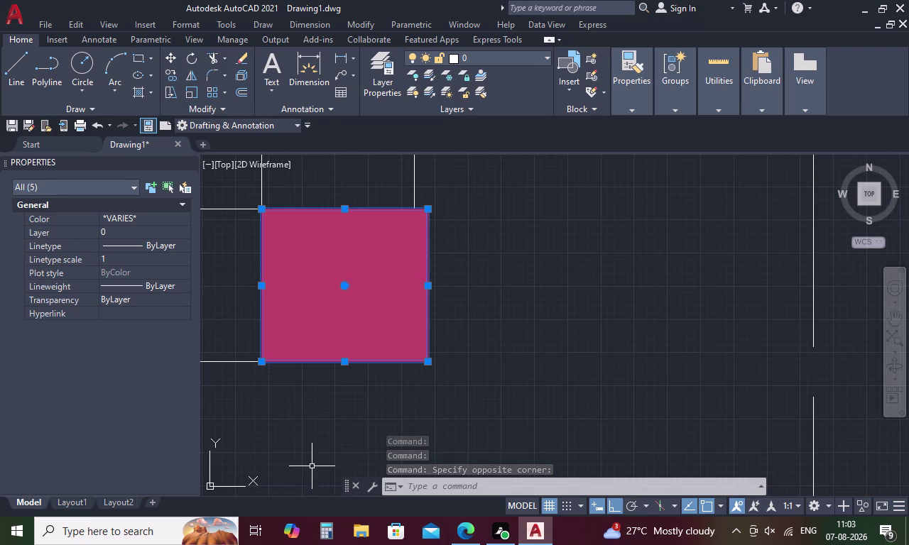
right_click(356, 332)
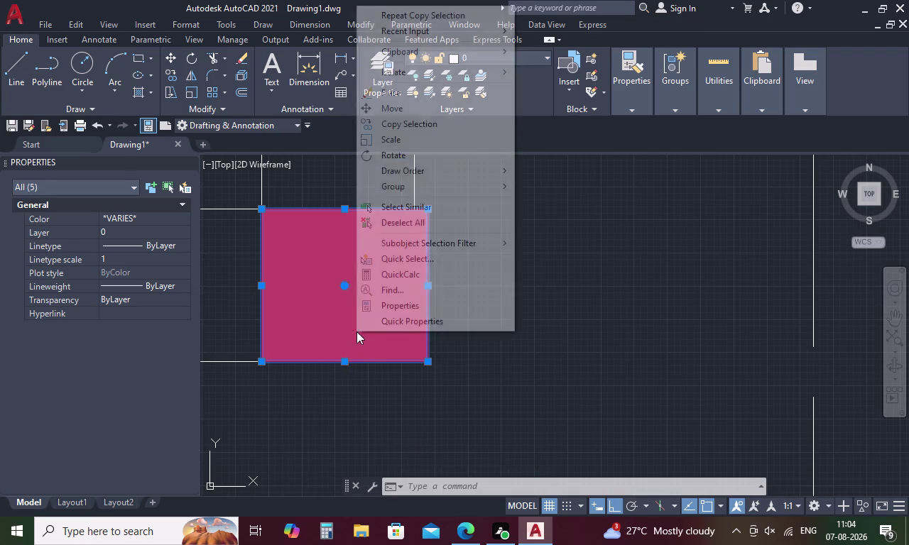
Copy the red column, based at its edge midpoint, onto the new partition junction.
click(410, 129)
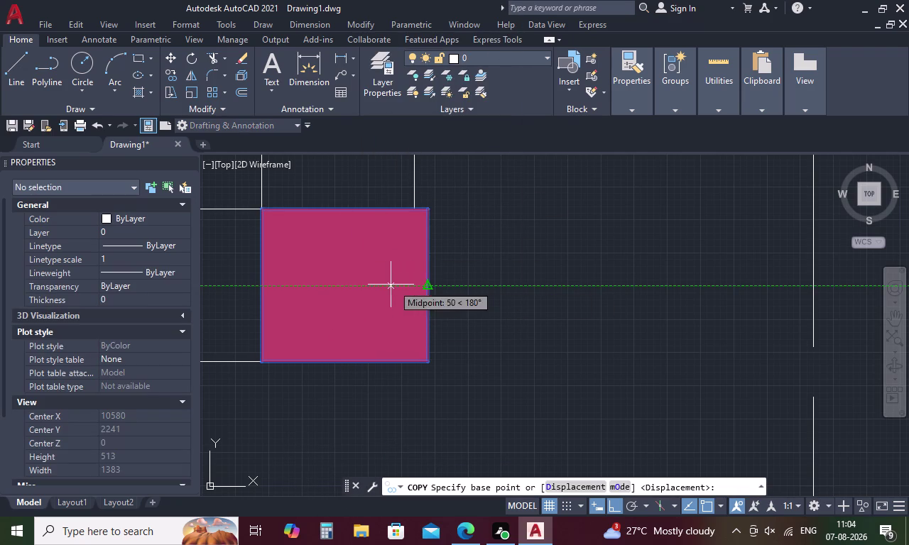
click(345, 285)
scroll(down, 3)
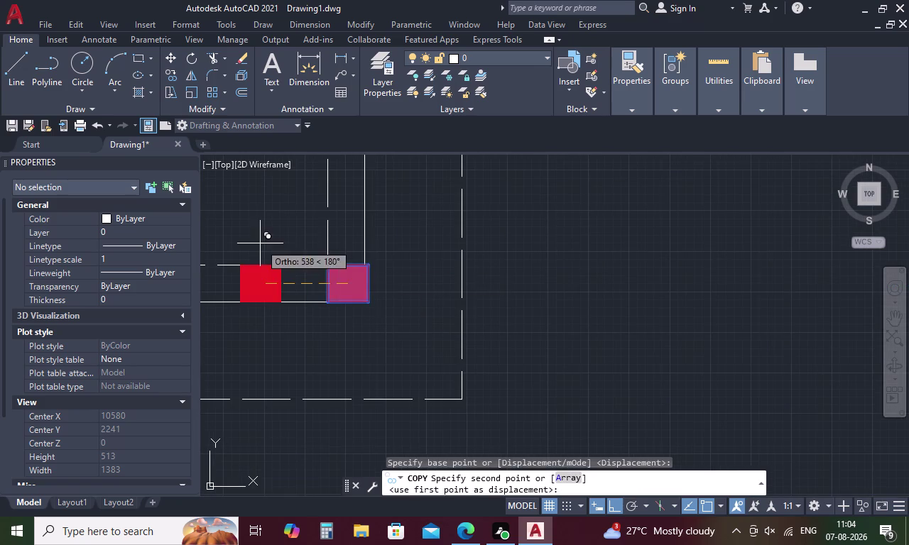
scroll(down, 3)
middle_drag(255, 234, 466, 404)
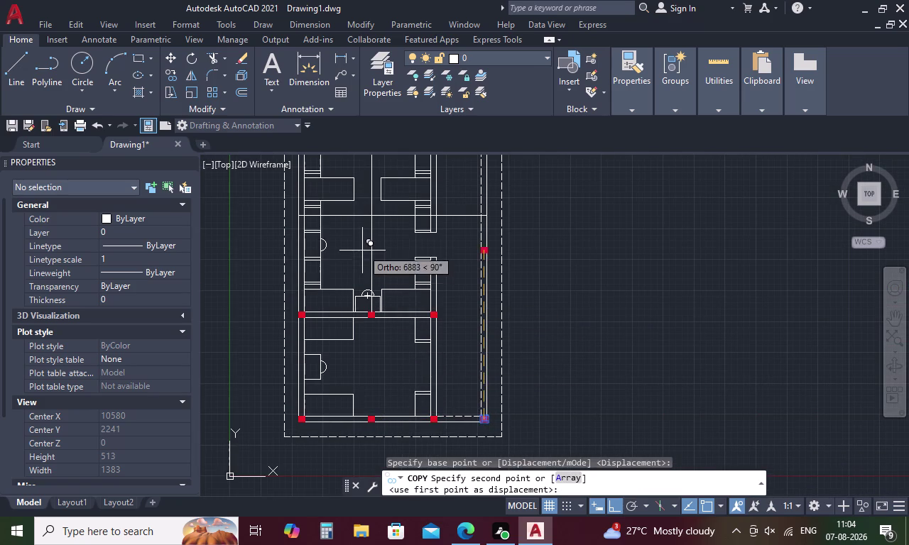
click(370, 218)
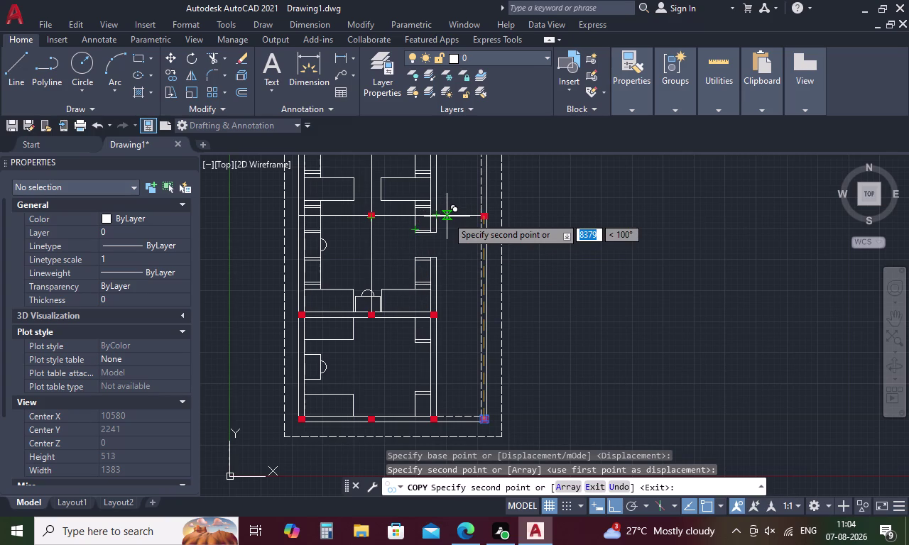
scroll(up, 3)
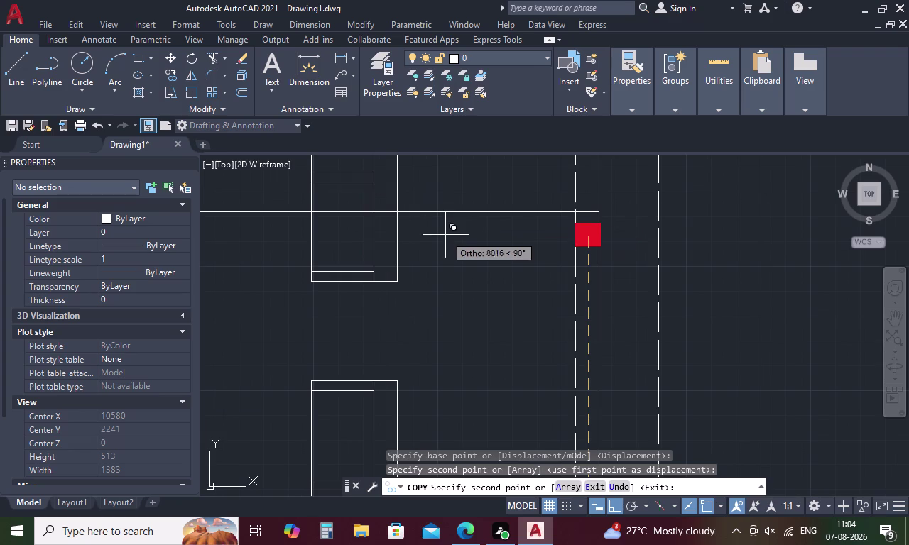
key(Escape)
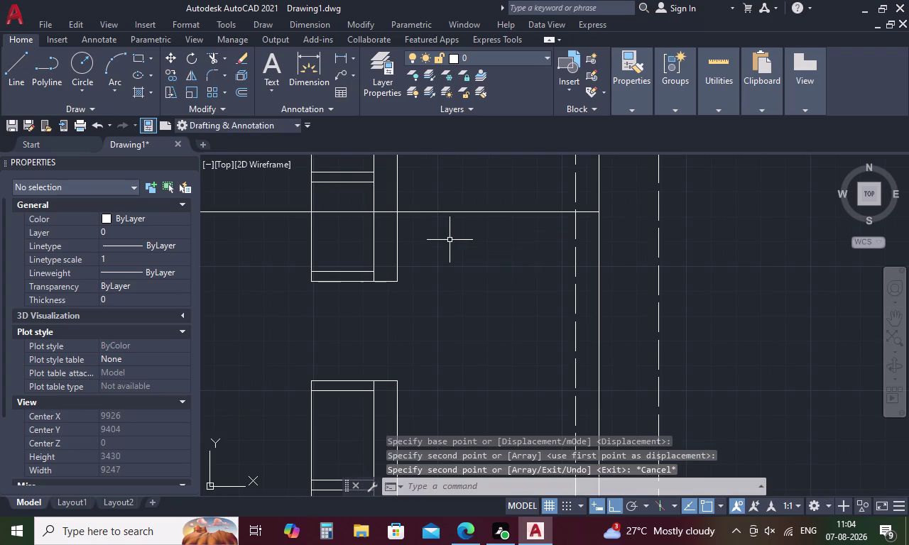
scroll(down, 3)
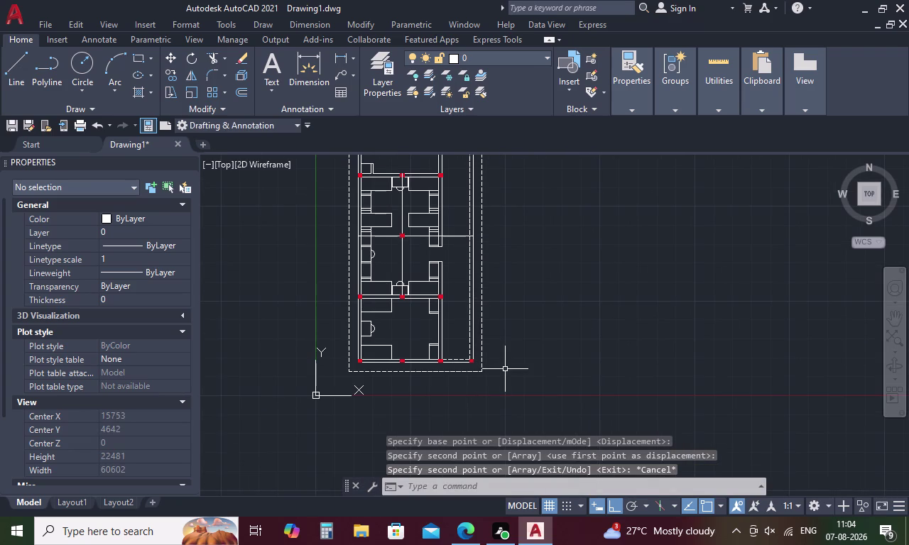
Start a Copy Selection of the corner column's hatch and outline, then cancel it.
scroll(up, 3)
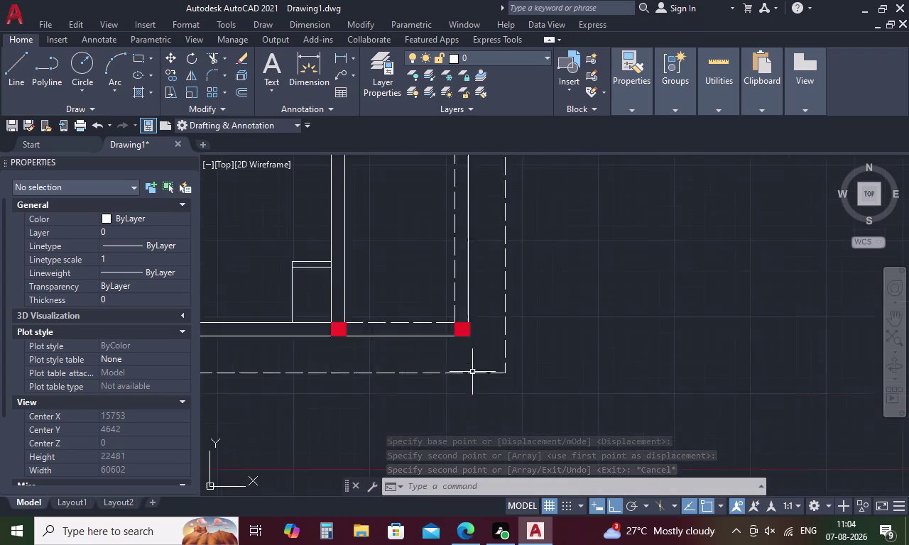
scroll(up, 3)
drag(450, 240, 425, 263)
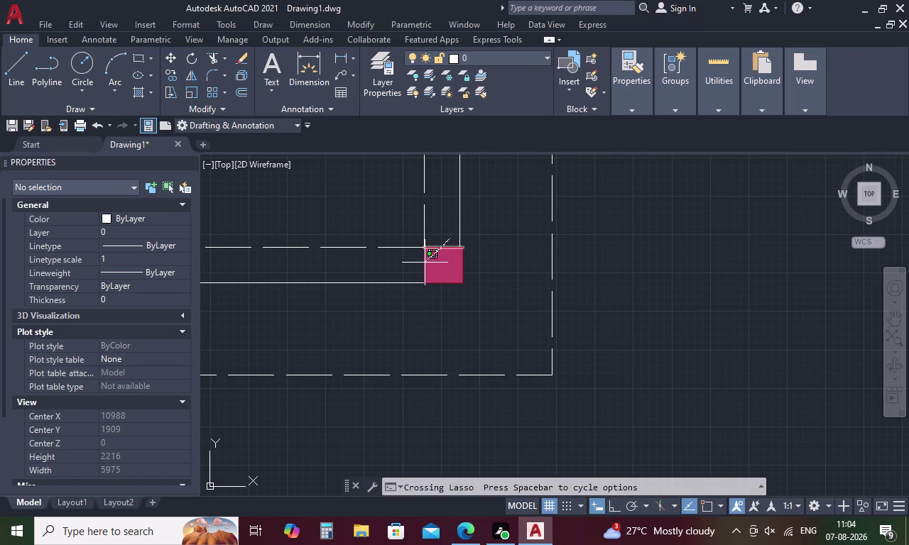
drag(424, 263, 418, 262)
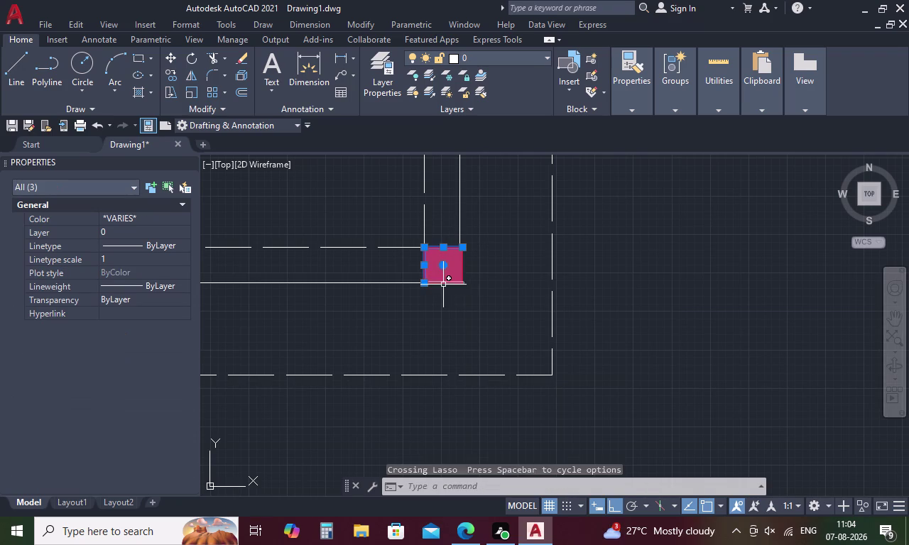
click(443, 285)
click(460, 262)
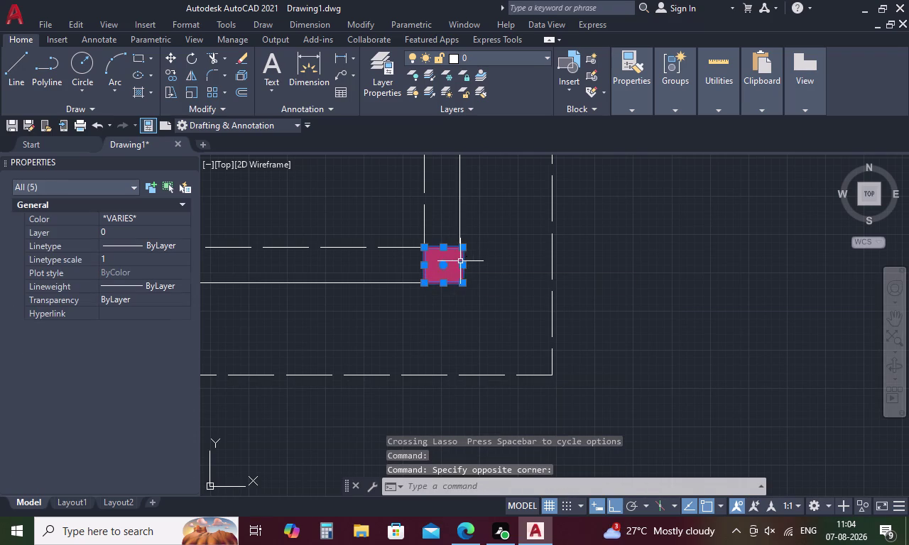
right_click(484, 287)
click(522, 309)
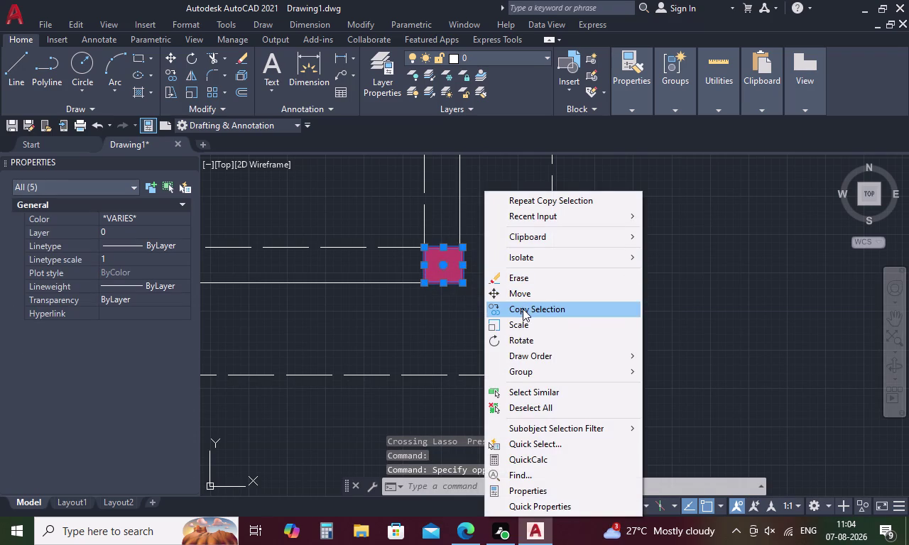
click(425, 250)
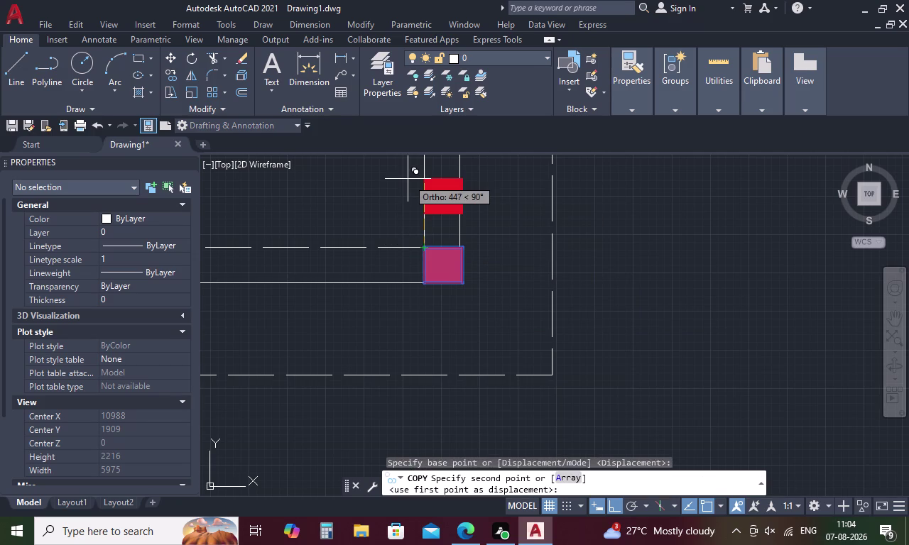
middle_drag(407, 179, 439, 331)
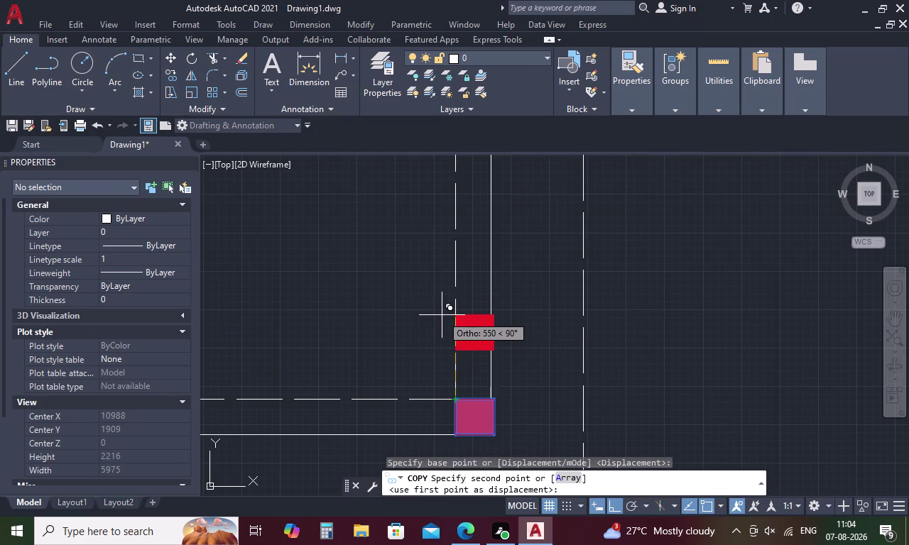
scroll(down, 3)
middle_drag(437, 257, 443, 360)
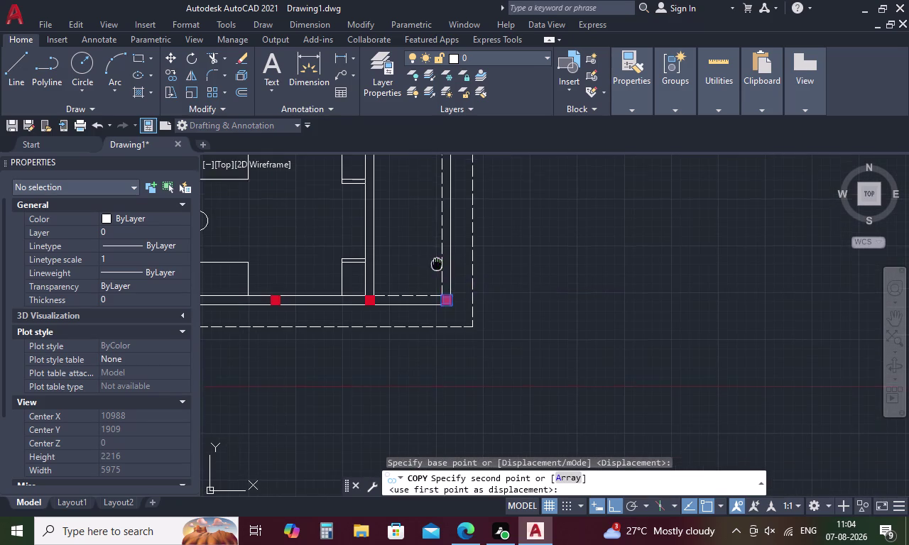
middle_drag(442, 361, 466, 449)
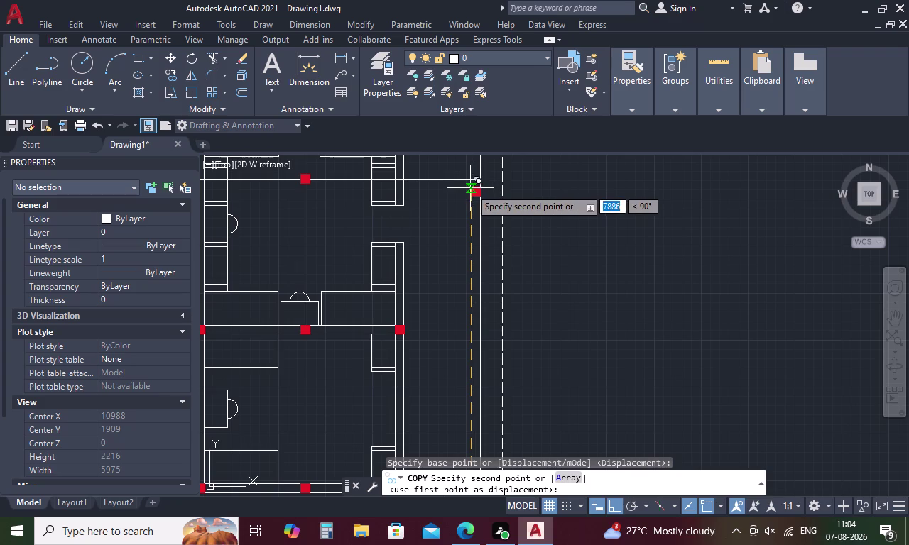
key(Escape)
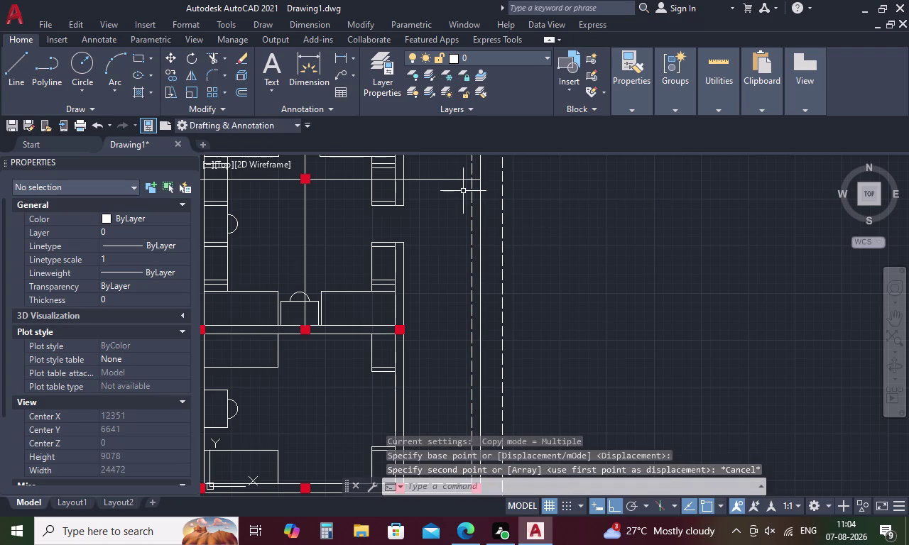
Select all parts of the junction column and start Copy Selection.
scroll(down, 3)
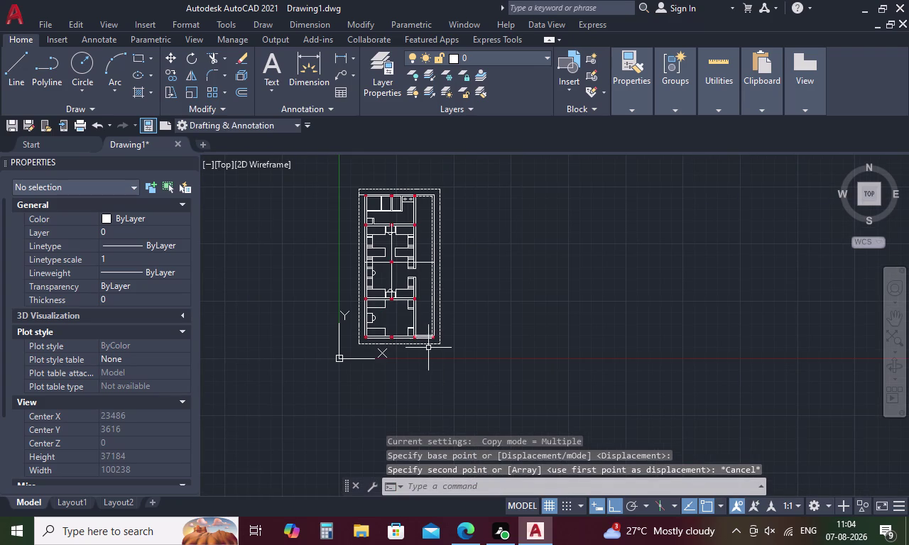
scroll(up, 3)
scroll(up, 3)
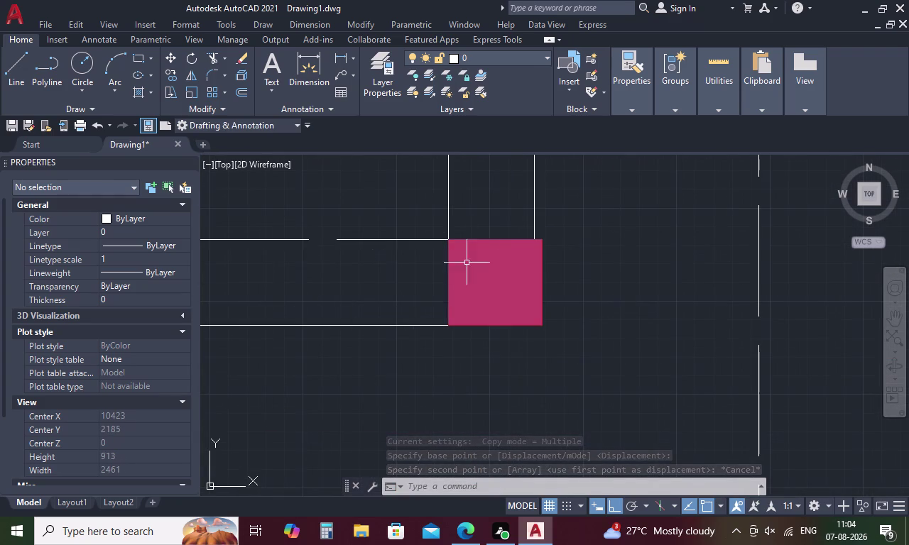
drag(495, 223, 439, 276)
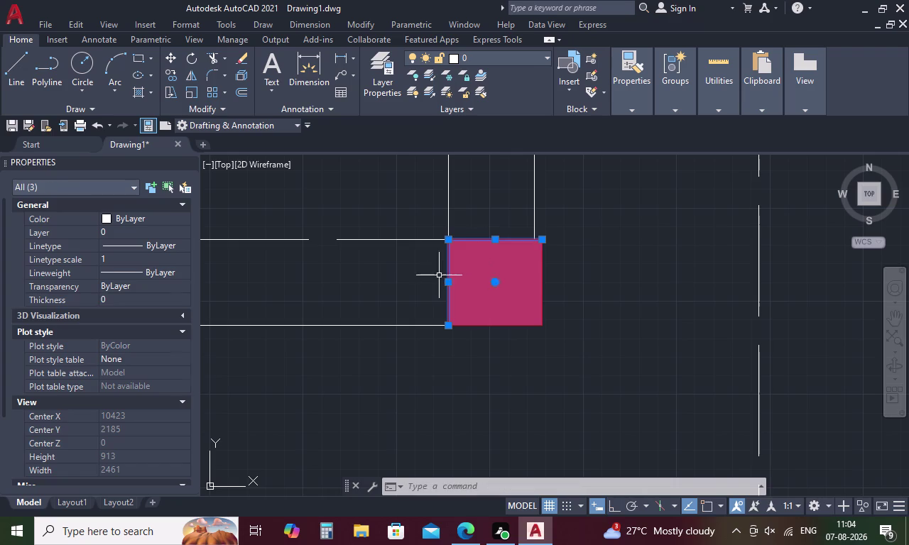
click(541, 285)
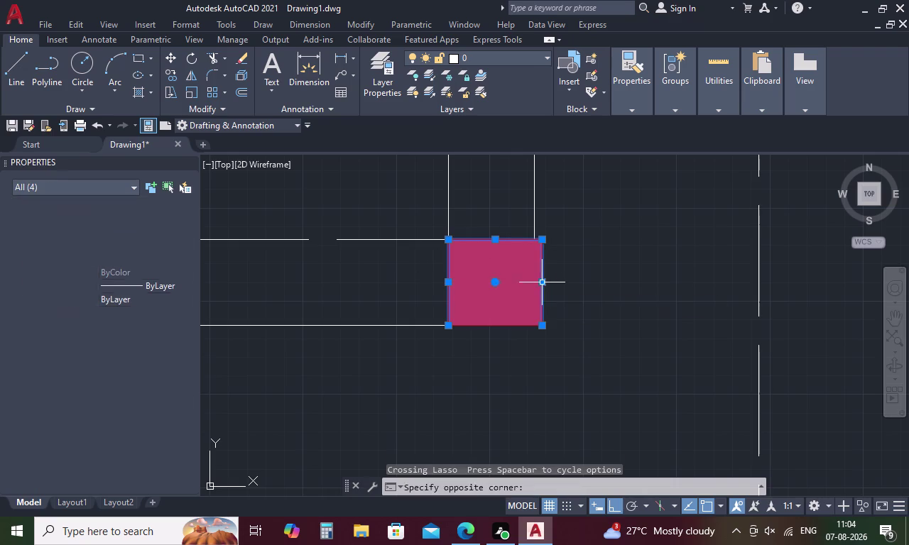
click(502, 326)
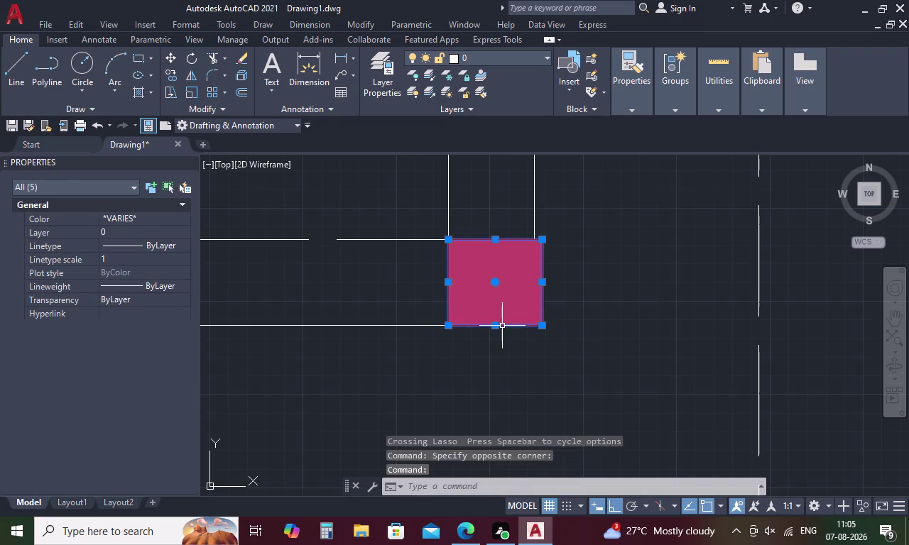
click(503, 285)
right_click(503, 287)
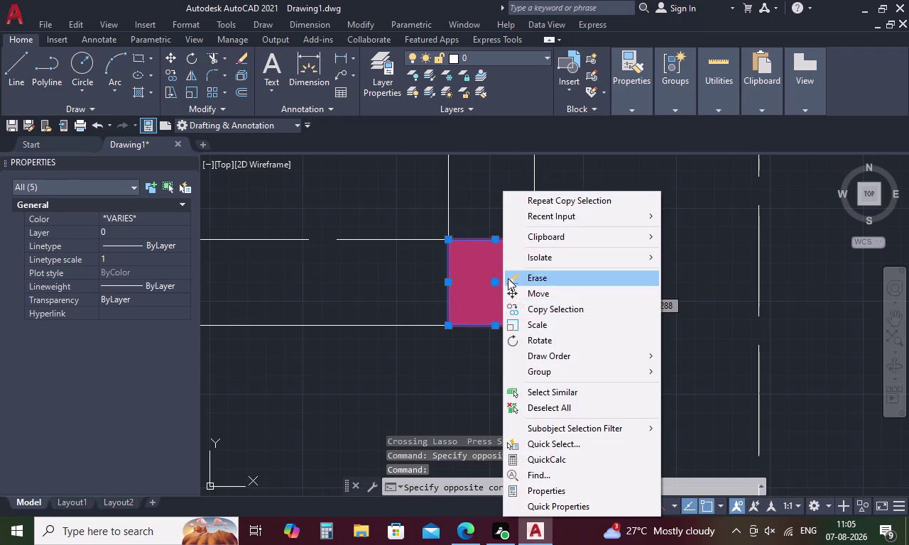
click(520, 308)
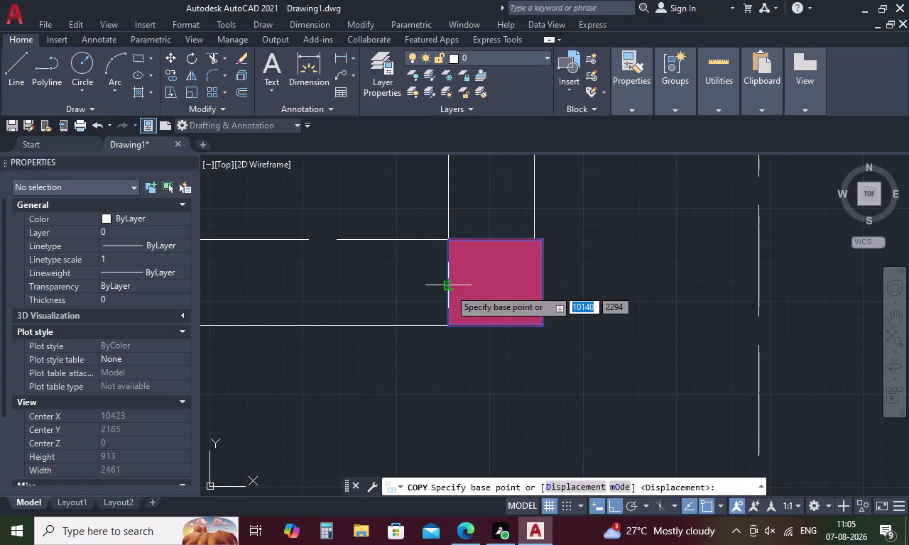
Place column copies at the partition junction and the left wall intersection.
click(449, 289)
scroll(down, 3)
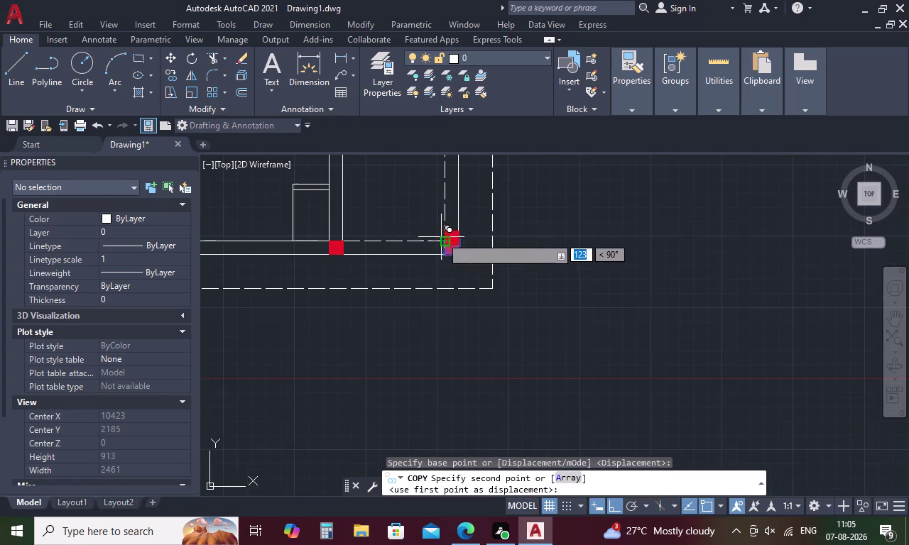
middle_drag(440, 225, 492, 532)
middle_drag(474, 278, 503, 429)
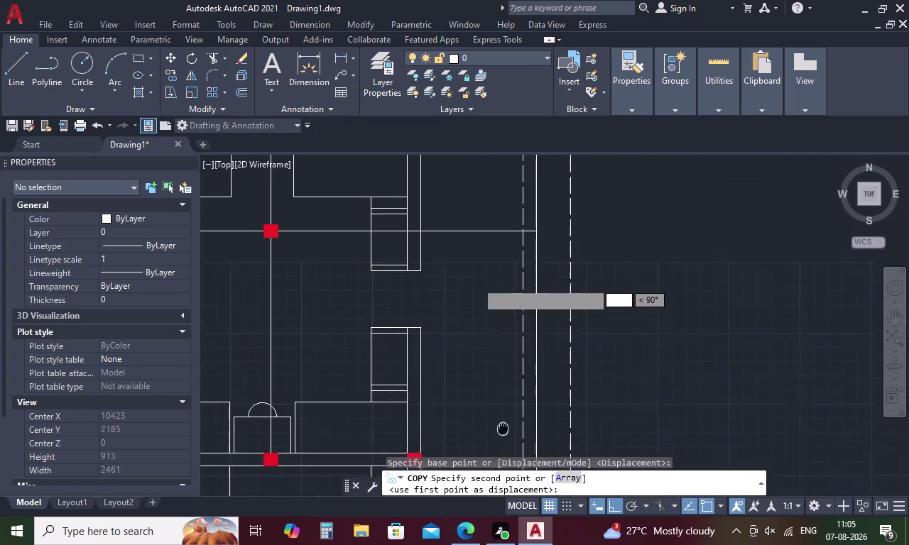
middle_drag(503, 429, 503, 443)
click(528, 252)
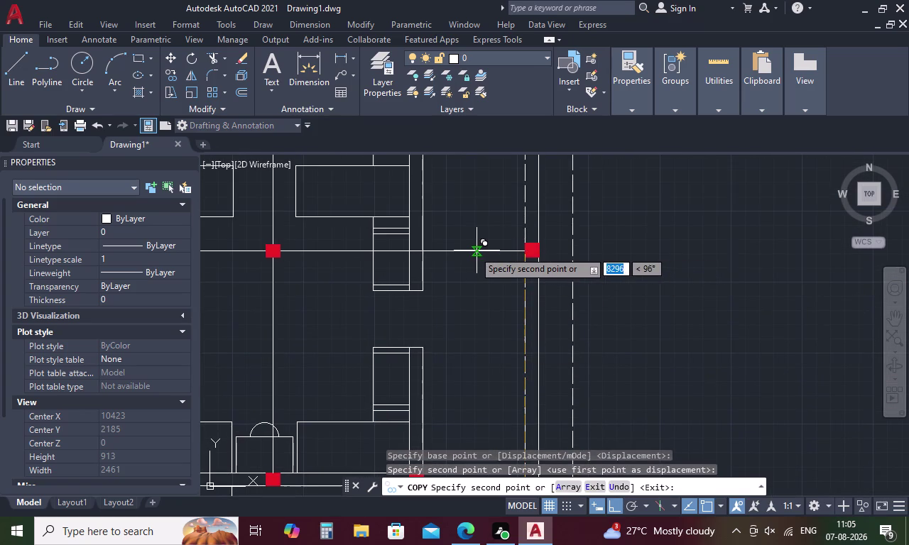
scroll(down, 3)
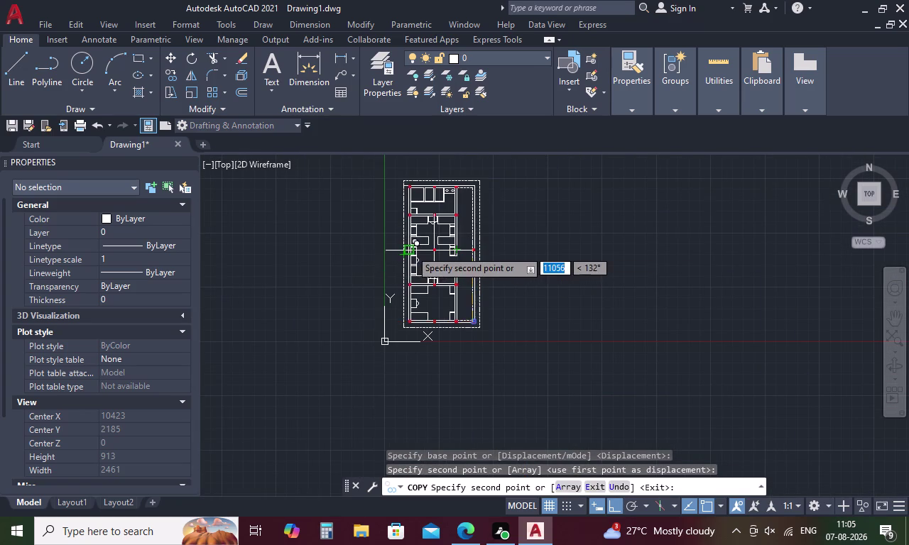
scroll(up, 3)
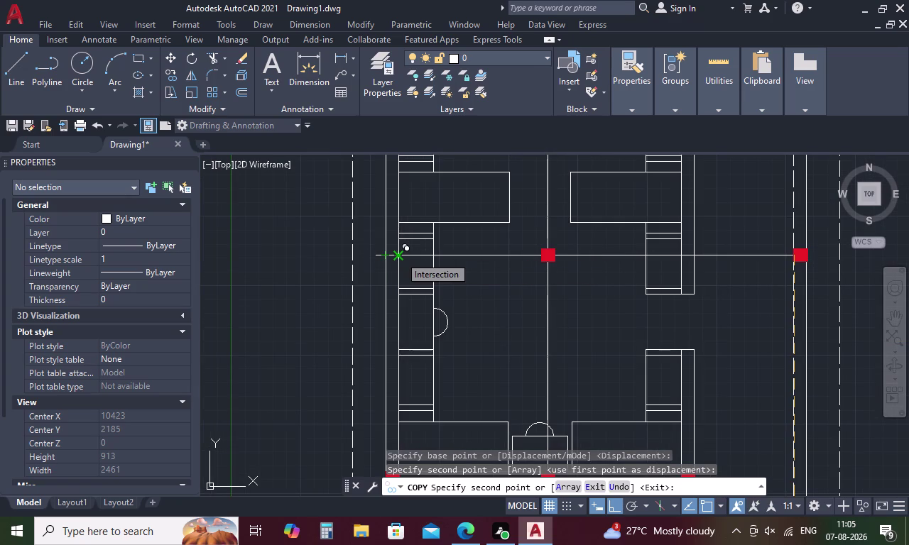
click(400, 257)
scroll(up, 3)
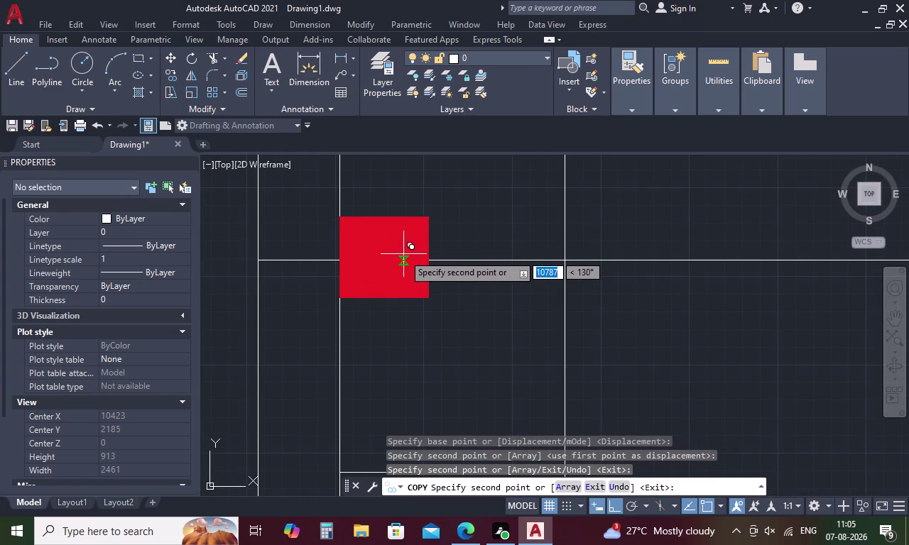
key(Escape)
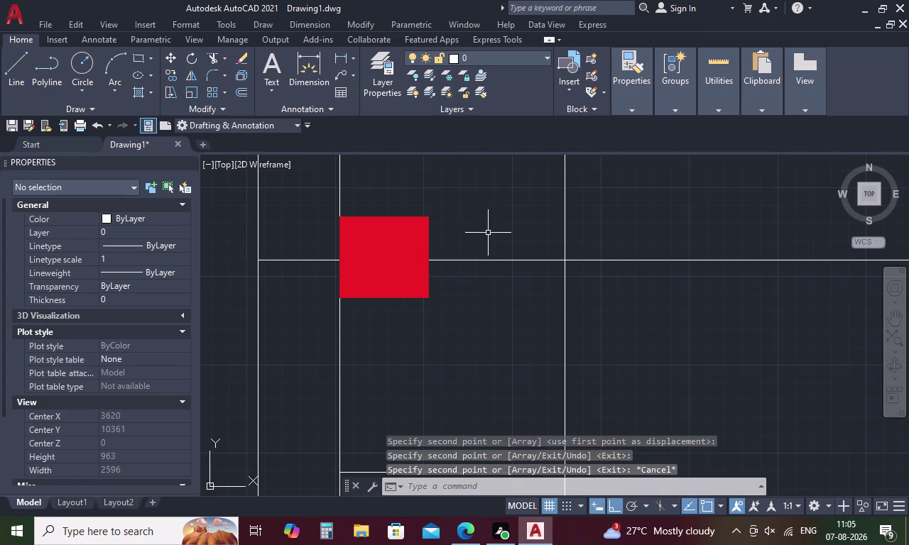
drag(437, 204, 417, 231)
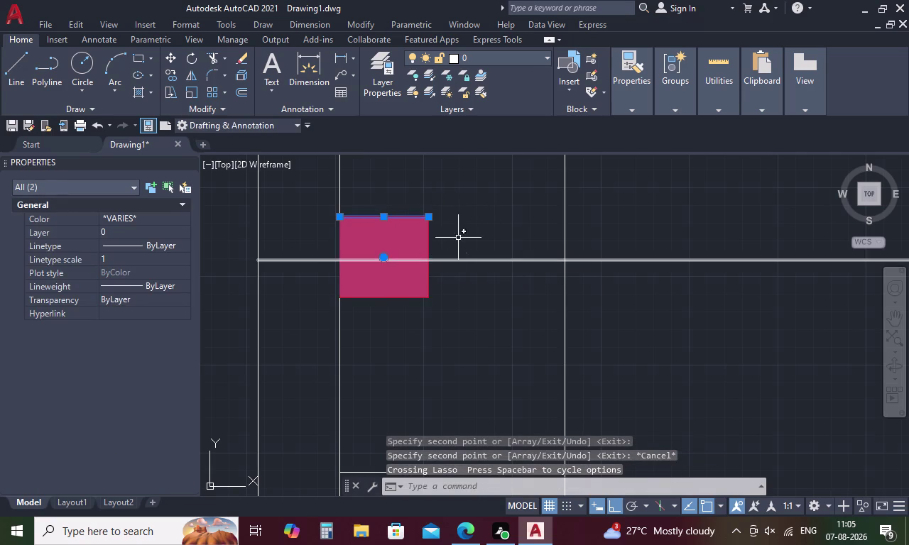
drag(457, 224, 404, 232)
drag(409, 308, 394, 283)
click(341, 266)
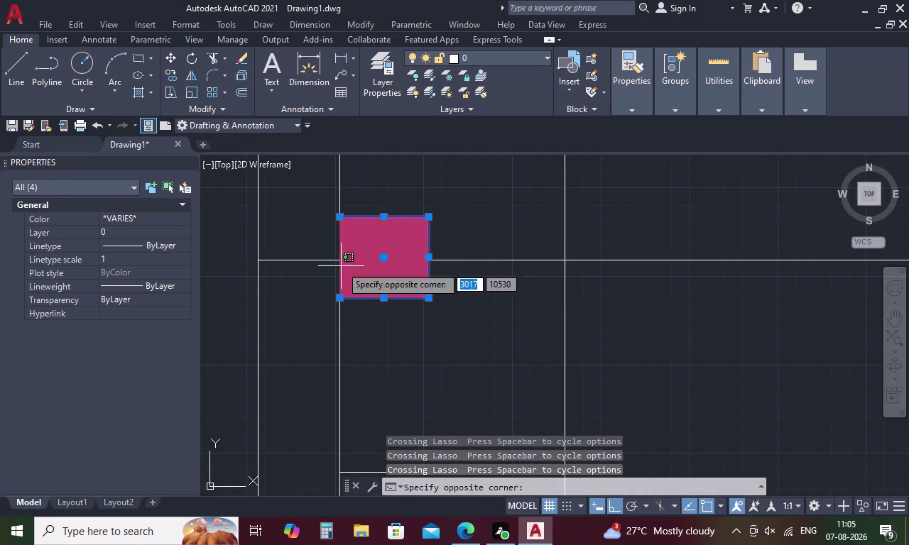
click(355, 272)
click(380, 270)
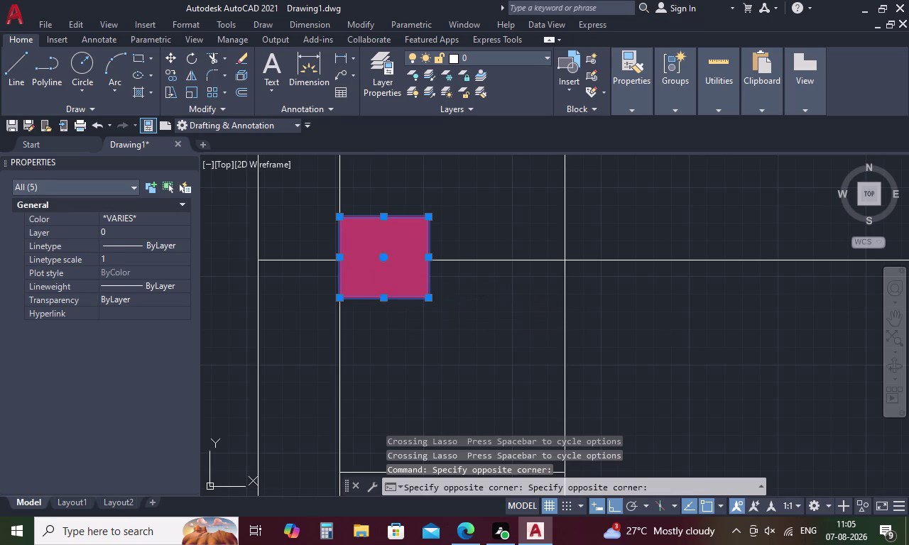
right_click(452, 318)
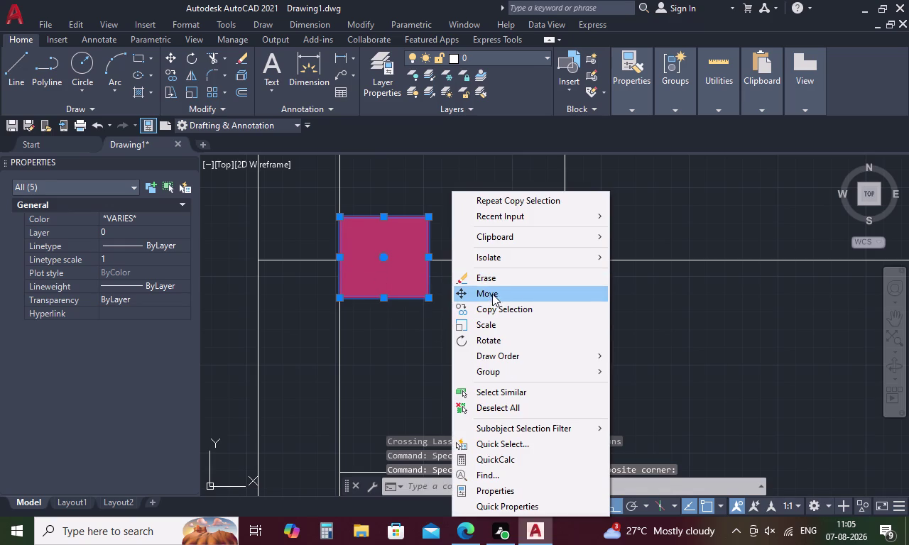
click(491, 293)
click(431, 257)
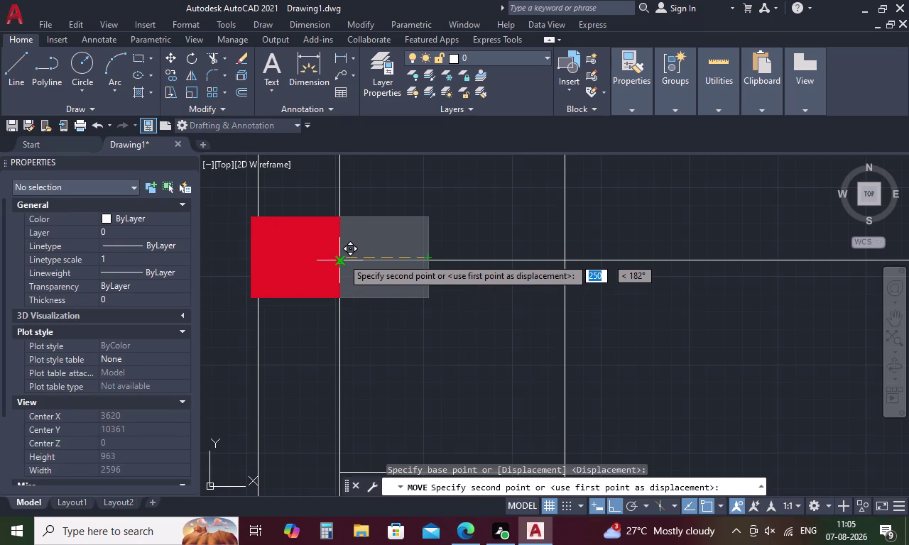
click(342, 258)
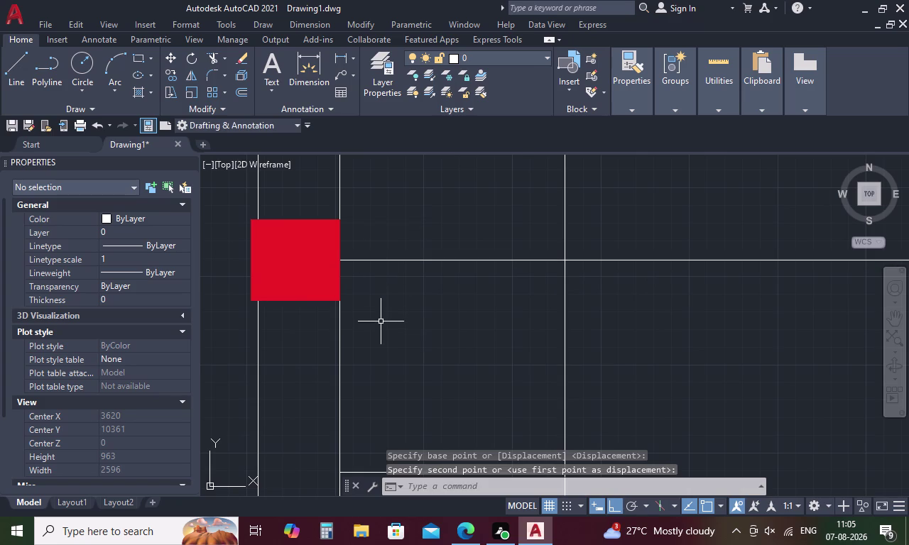
key(Escape)
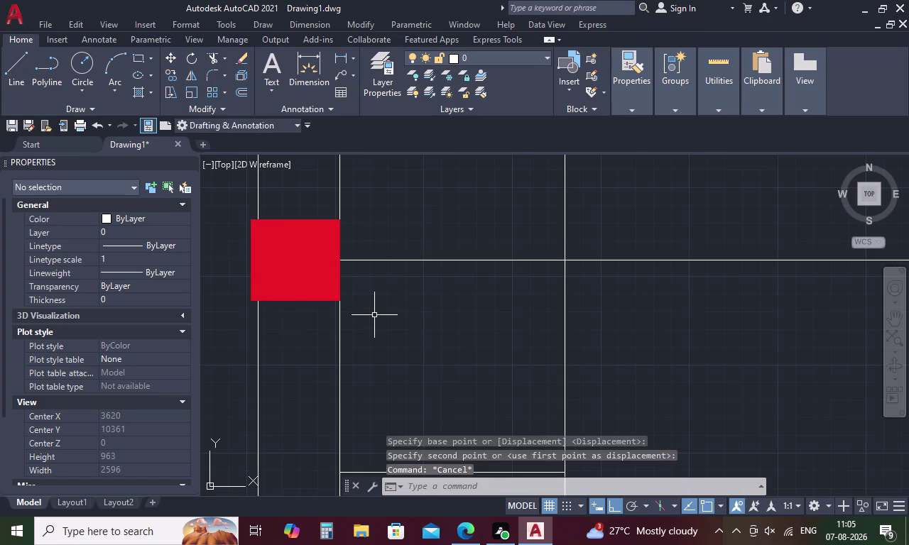
scroll(down, 3)
scroll(down, 3)
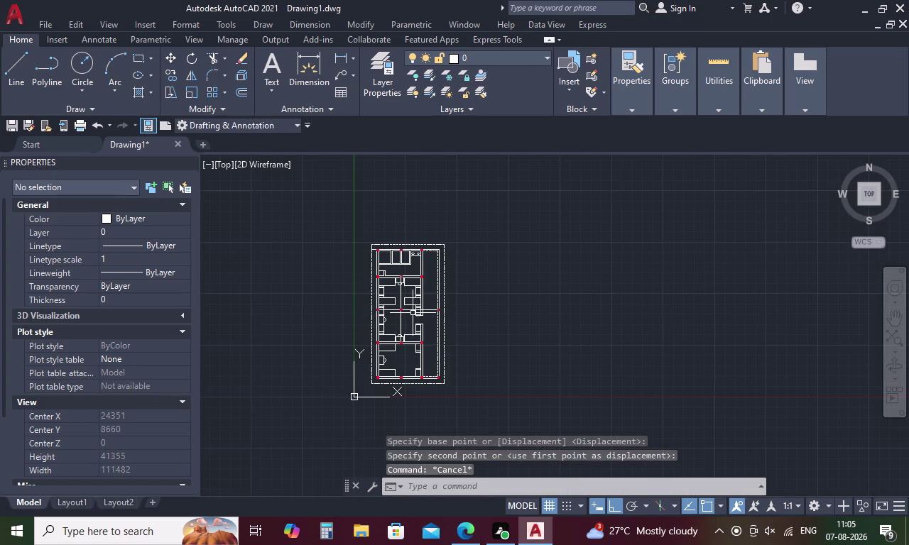
Delete the two helper lines crossing the plan centre.
scroll(up, 3)
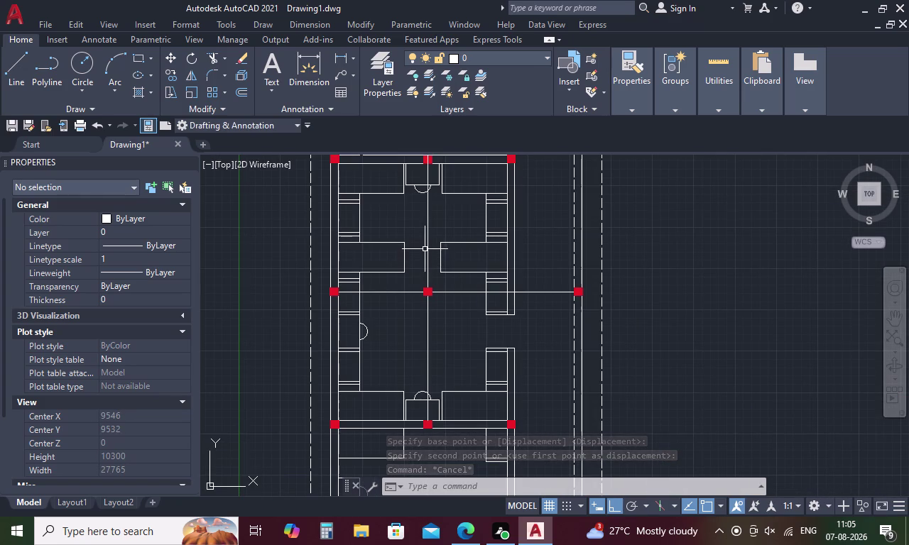
click(427, 247)
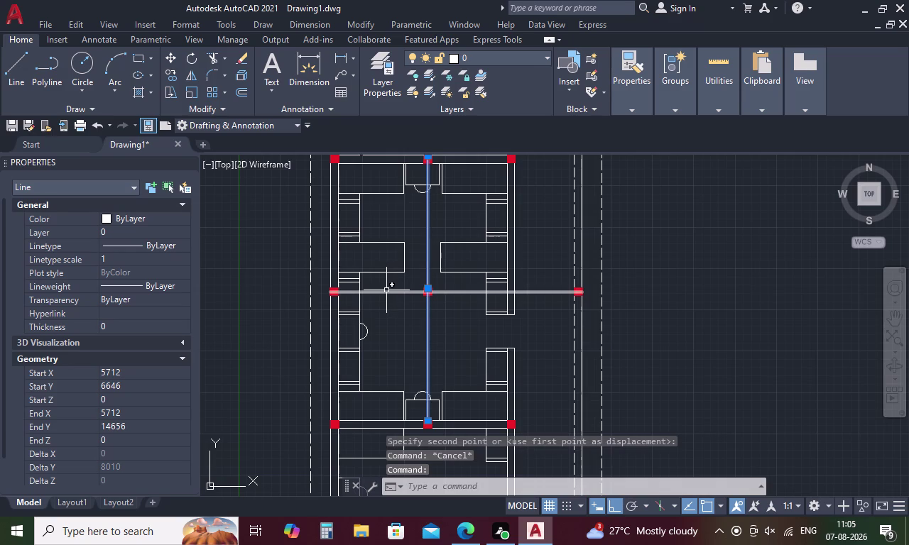
click(386, 291)
key(Delete)
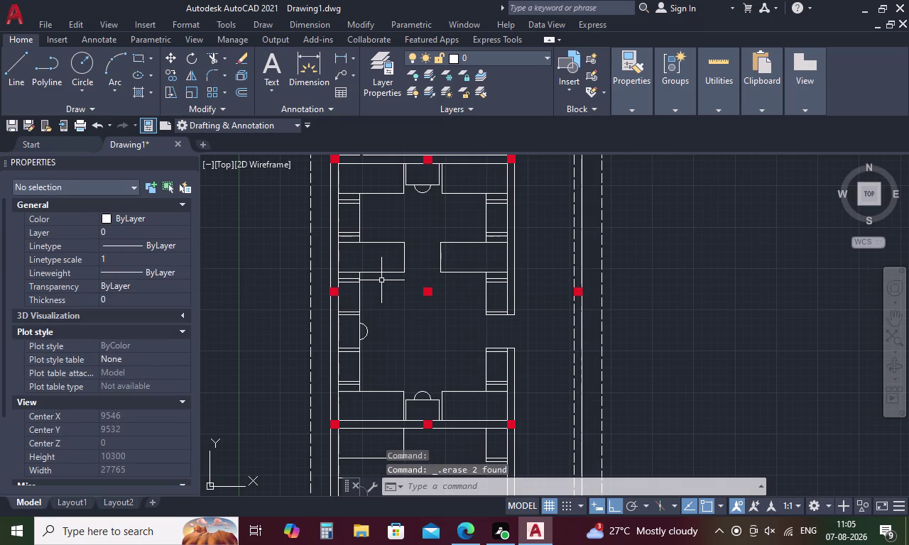
Erase the stray red column in the middle room, then recentre the floor plan.
scroll(down, 3)
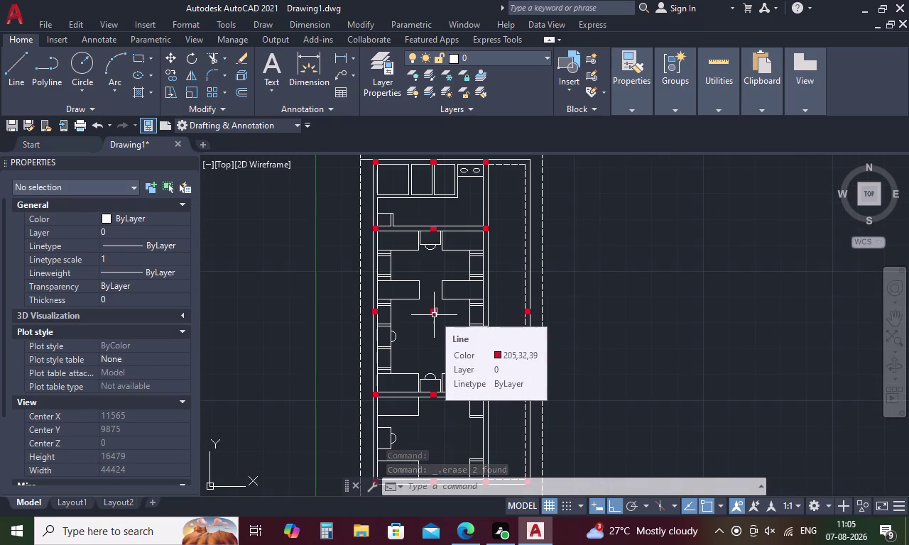
click(434, 315)
scroll(up, 3)
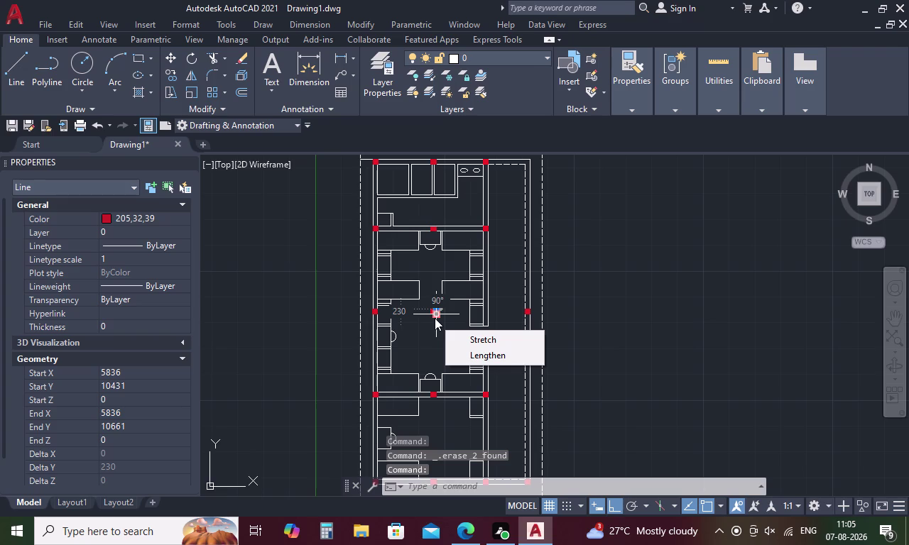
scroll(up, 3)
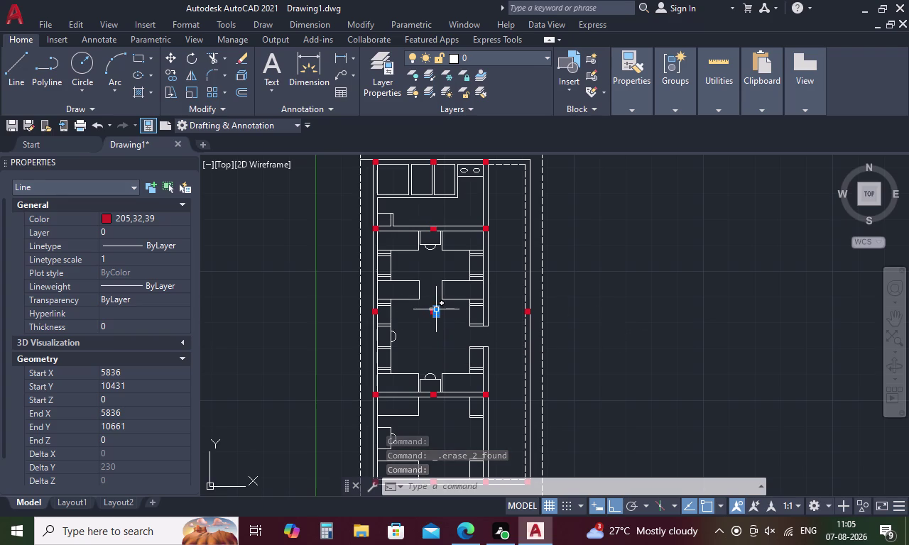
scroll(up, 3)
scroll(up, 3)
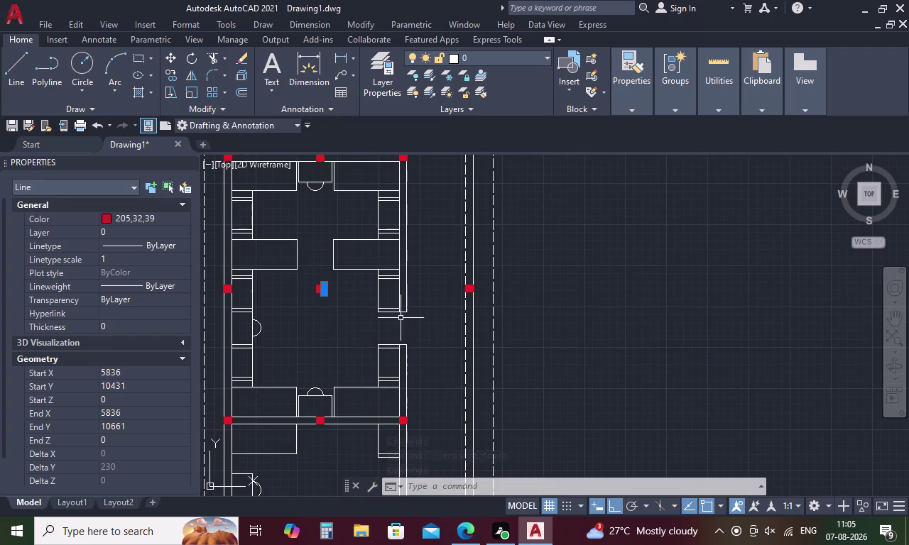
scroll(up, 3)
middle_drag(352, 313, 512, 403)
drag(430, 305, 422, 286)
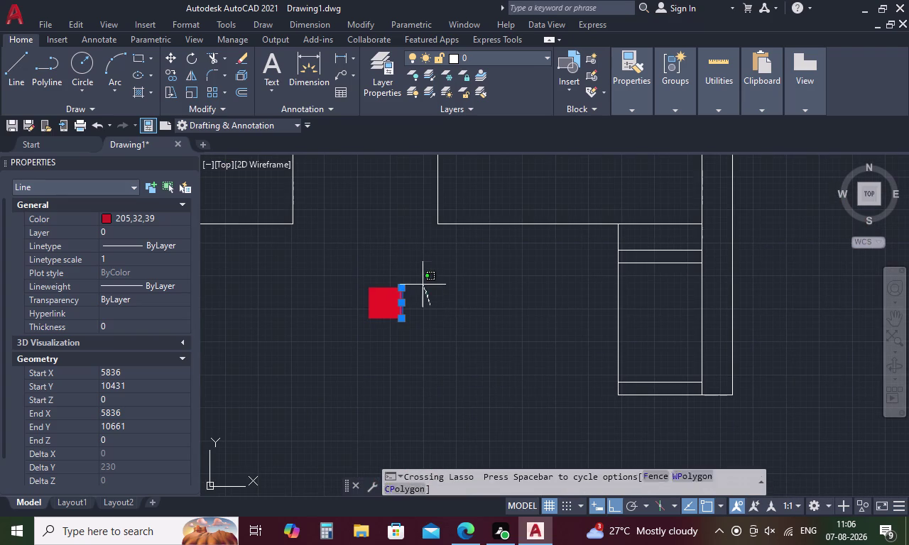
drag(422, 286, 415, 347)
key(Delete)
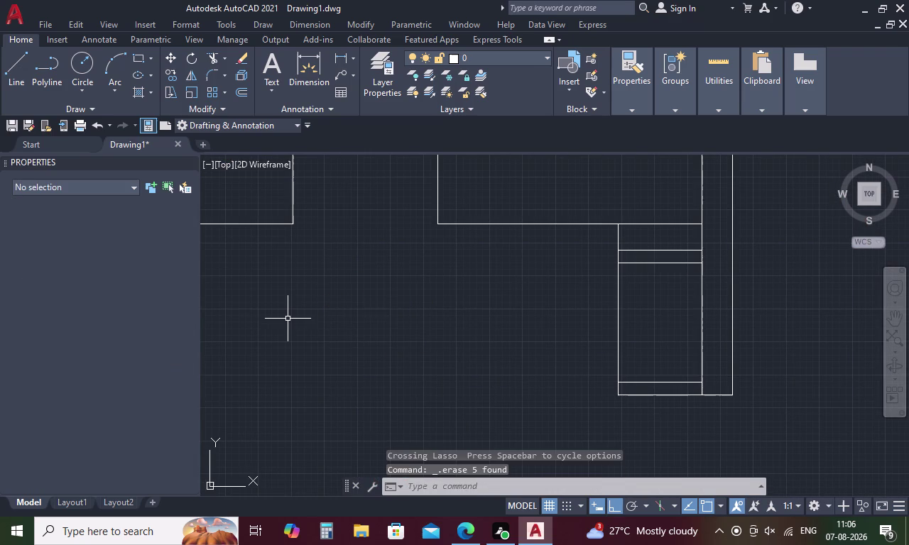
scroll(down, 3)
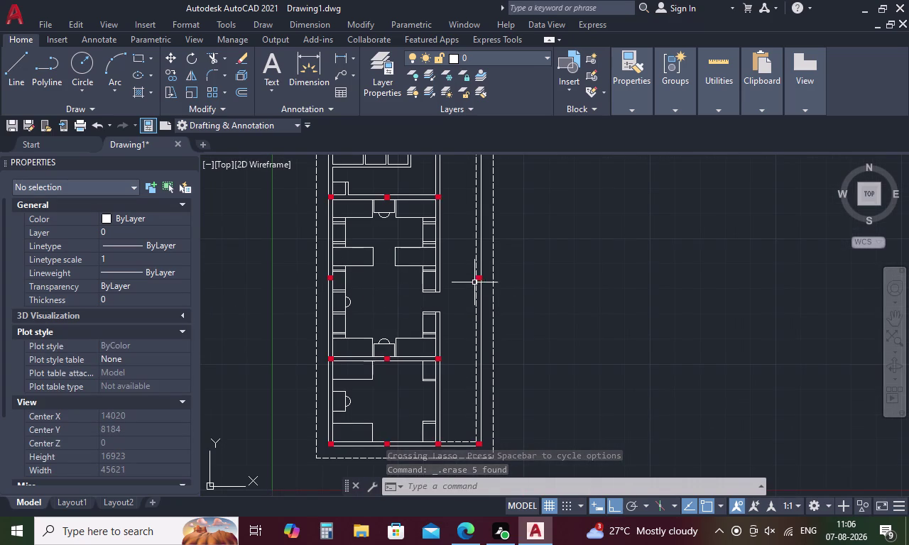
middle_drag(460, 273, 498, 321)
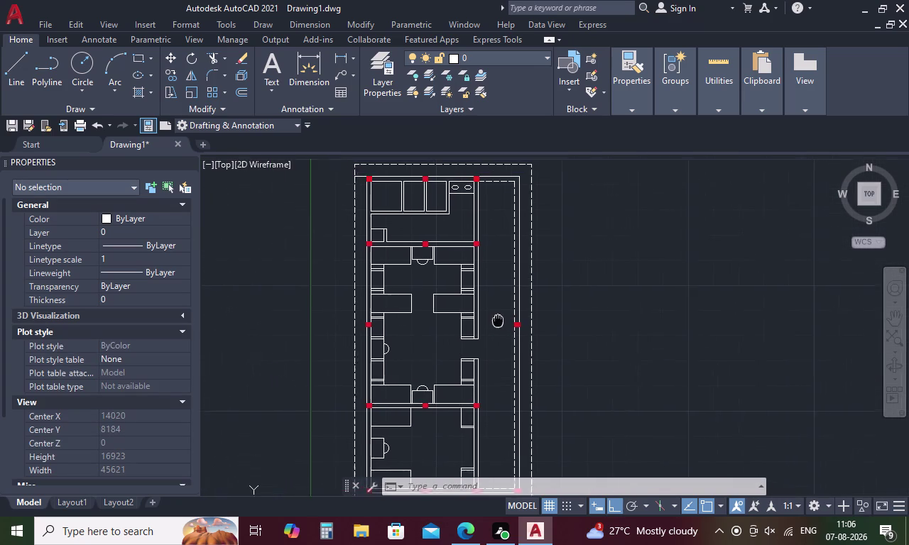
middle_drag(498, 321, 529, 308)
scroll(down, 3)
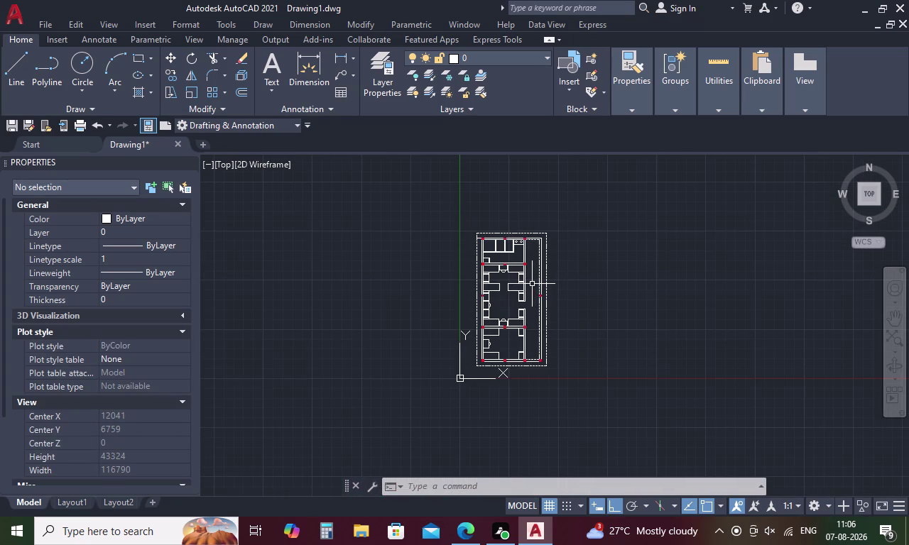
Draw a horizontal line from the upper red column to the dashed outer wall.
scroll(up, 3)
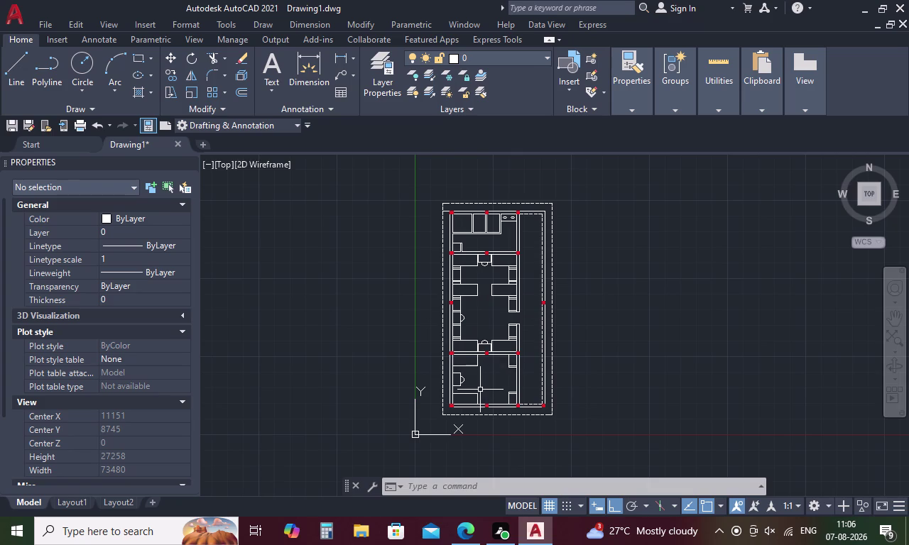
key(l)
key(Return)
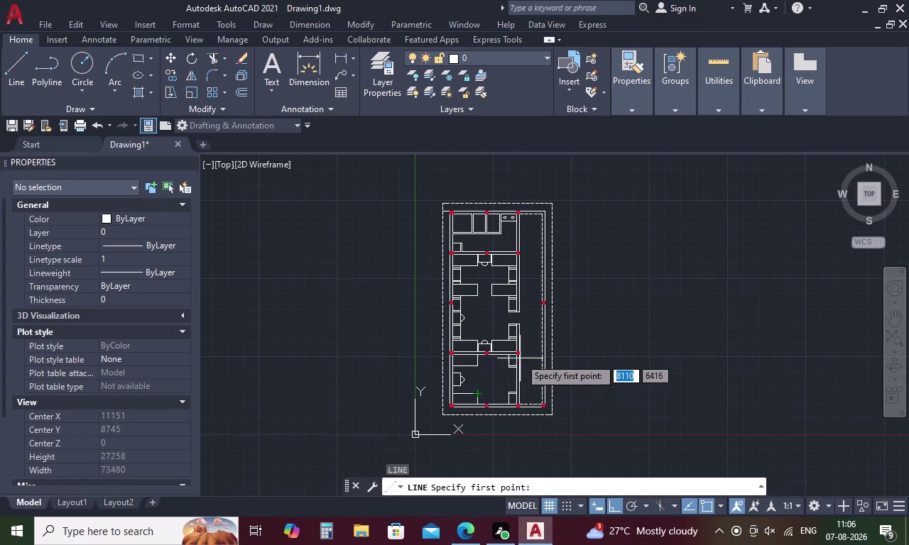
scroll(up, 3)
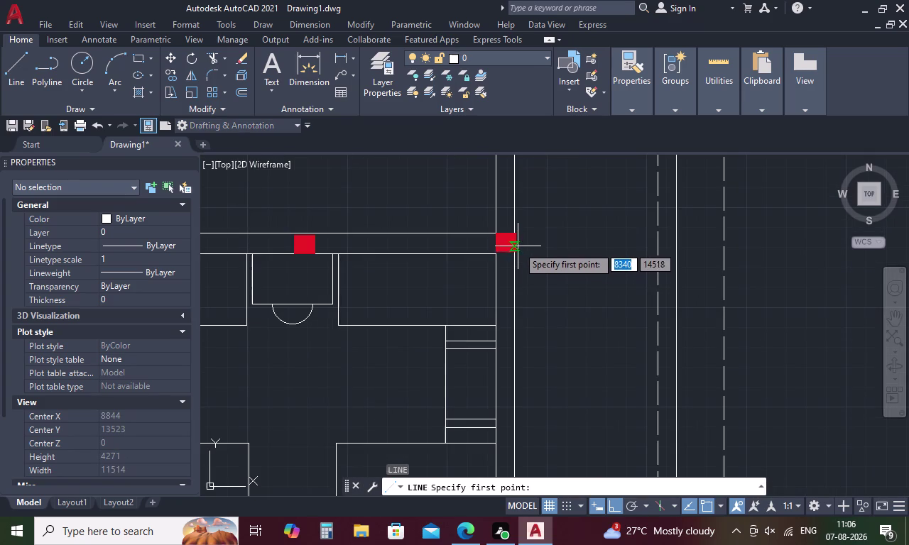
scroll(up, 3)
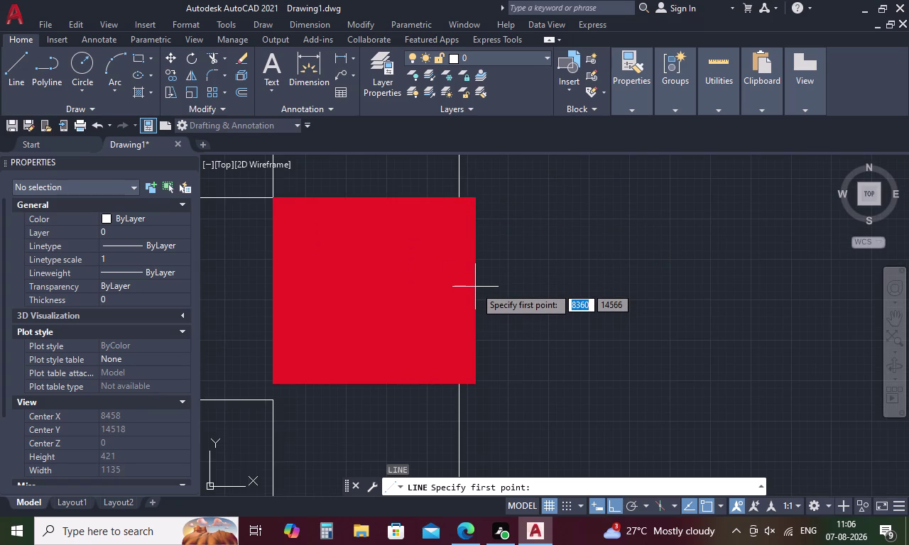
scroll(down, 3)
scroll(down, 3)
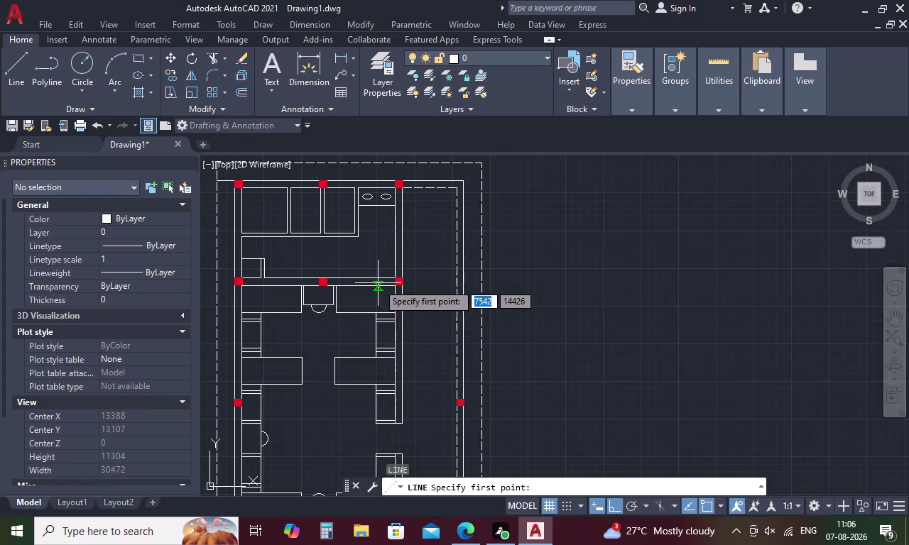
middle_drag(378, 283, 471, 232)
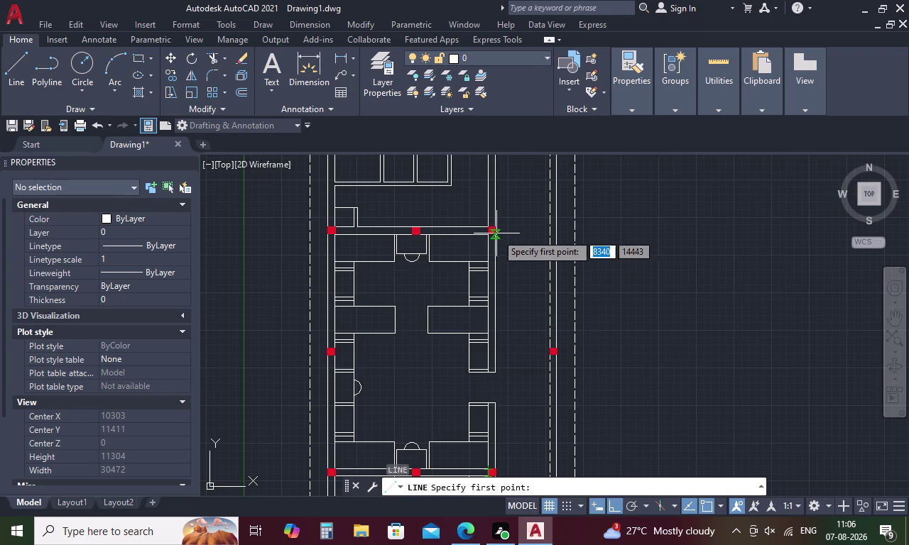
scroll(up, 3)
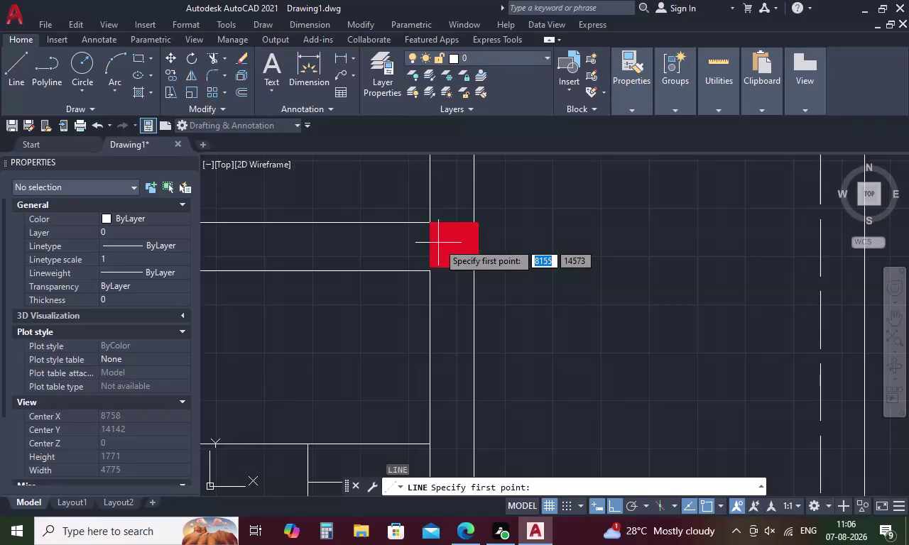
click(478, 244)
middle_drag(621, 252, 537, 253)
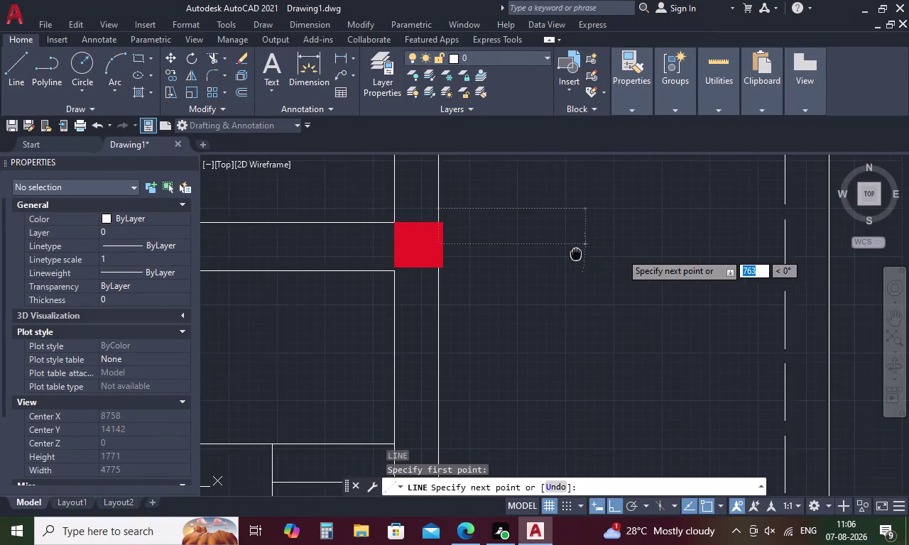
middle_drag(538, 253, 409, 255)
click(654, 246)
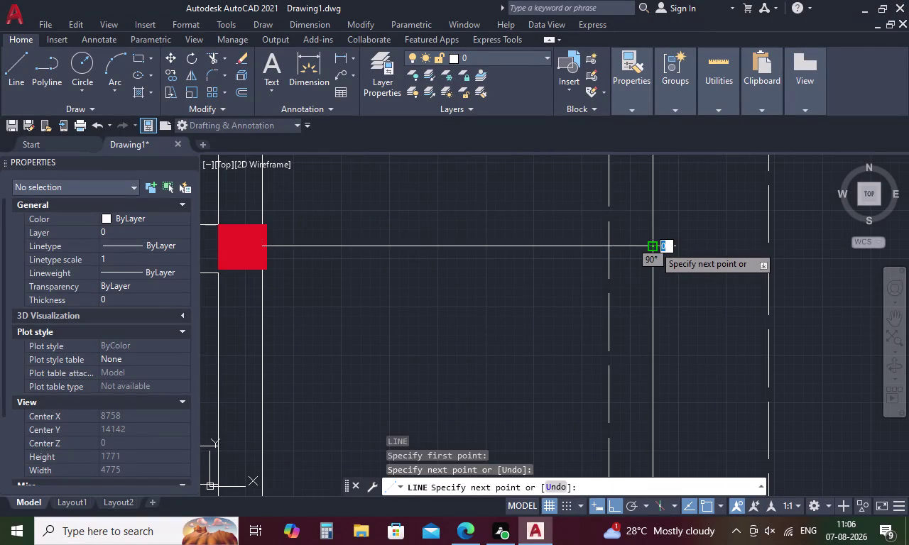
scroll(down, 3)
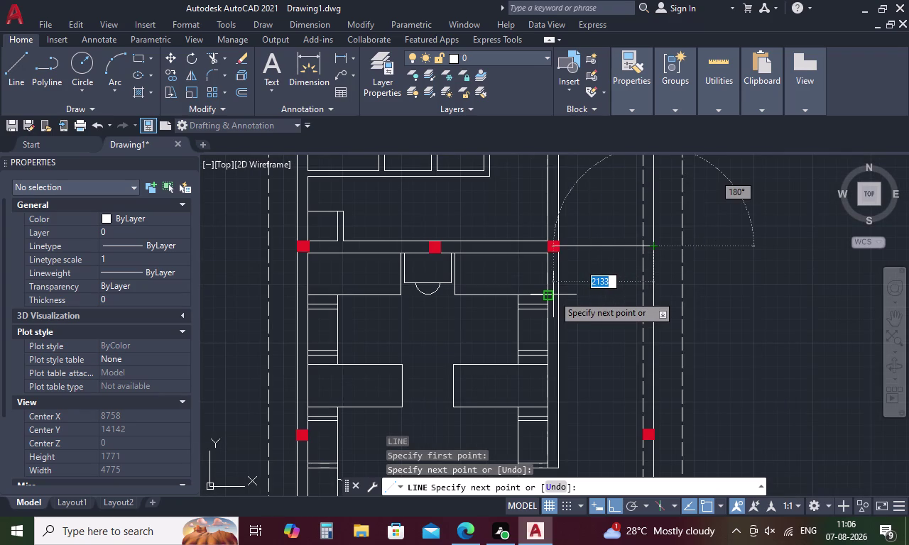
key(Escape)
Draw a second horizontal wall line from the lower column to the outer wall.
key(space)
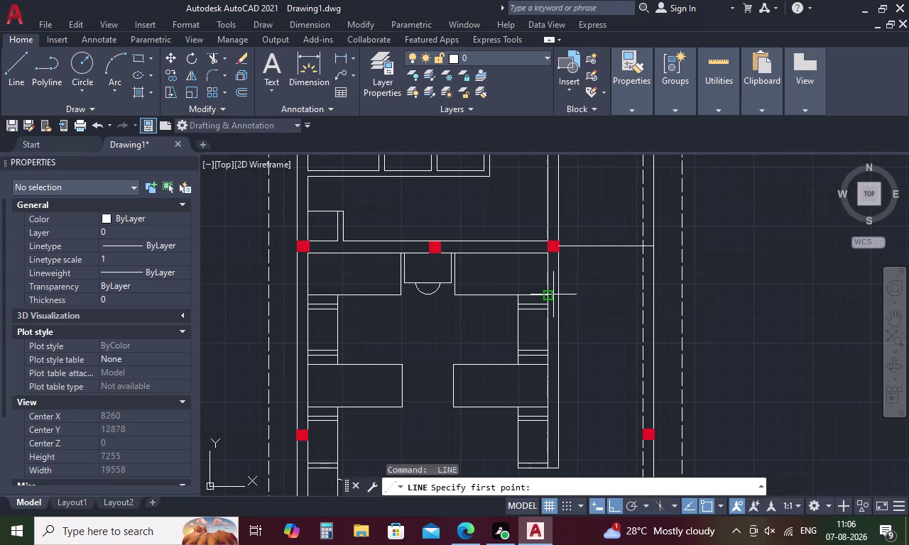
scroll(down, 3)
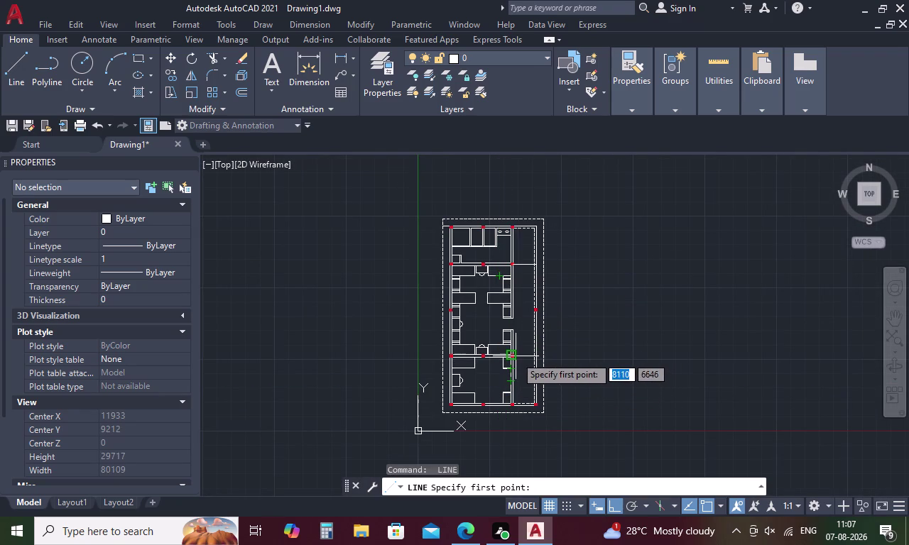
scroll(up, 3)
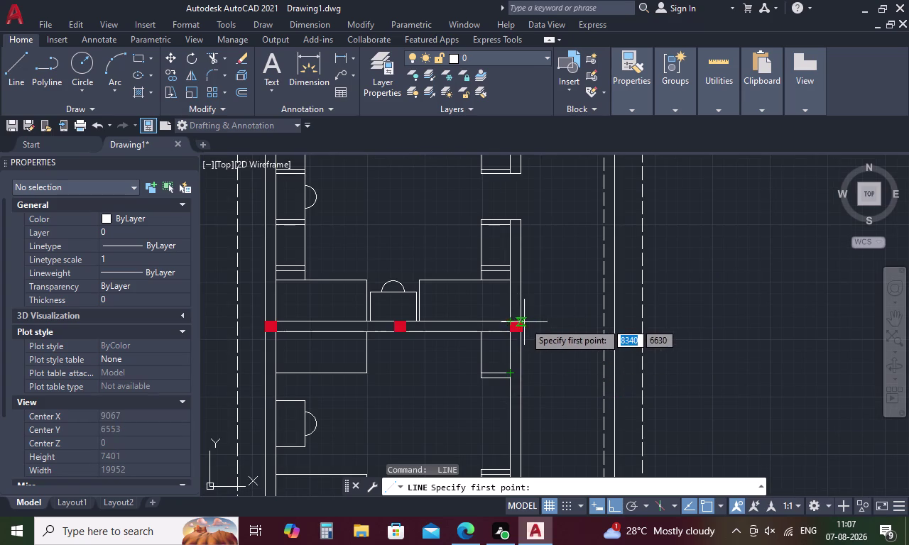
scroll(up, 3)
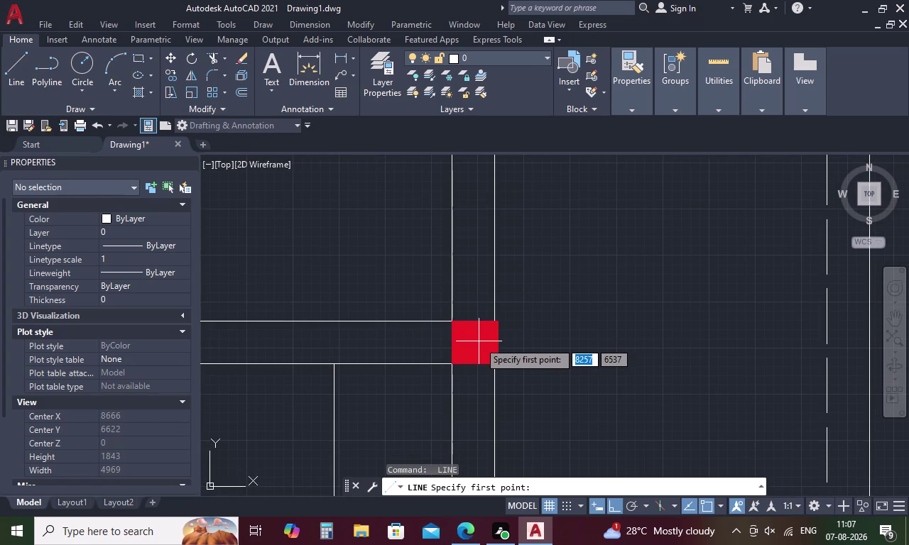
scroll(up, 3)
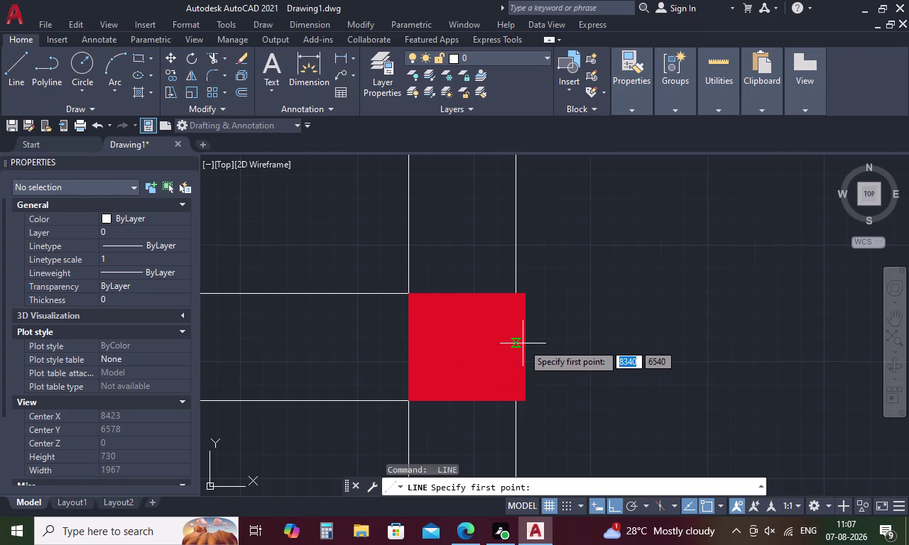
drag(525, 344, 539, 346)
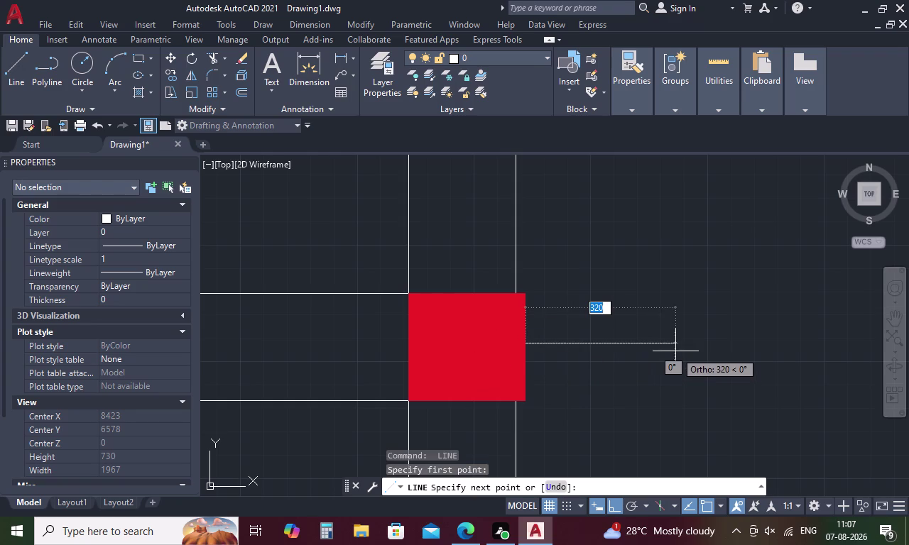
middle_drag(675, 351, 363, 316)
middle_drag(620, 316, 413, 333)
scroll(down, 3)
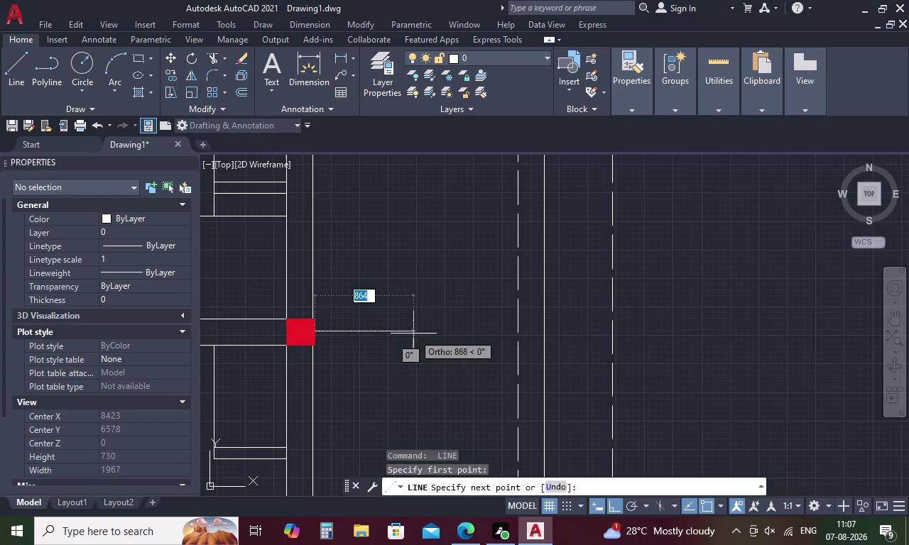
click(544, 333)
key(Escape)
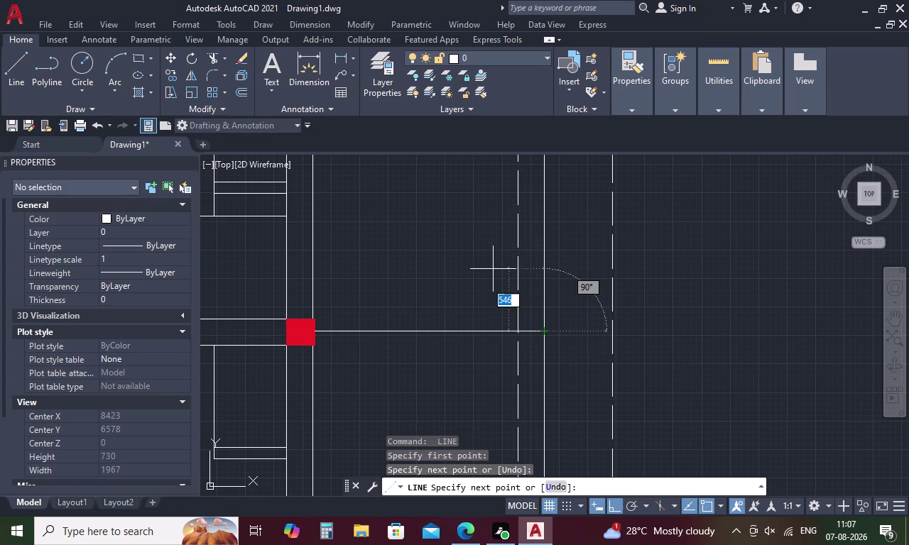
scroll(down, 3)
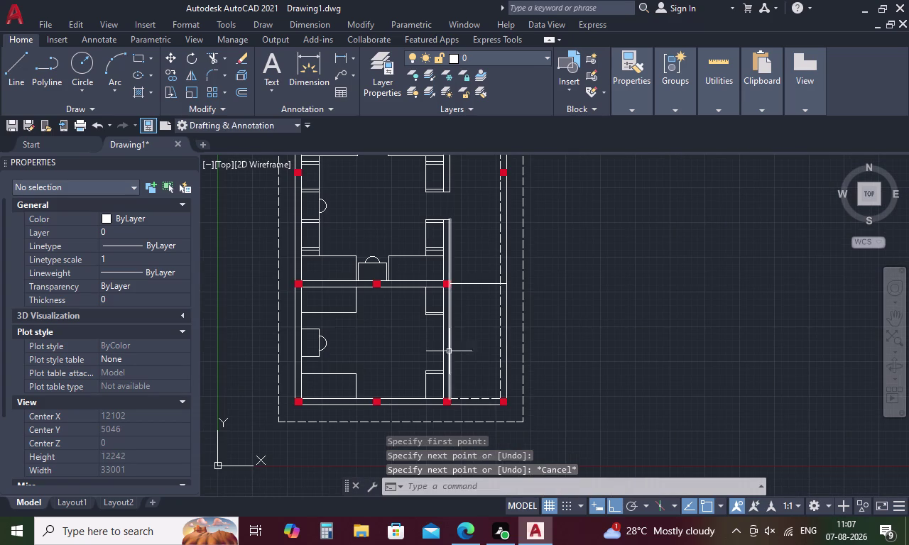
scroll(up, 3)
Select the bottom-right column and its hatch, then dismiss the first shortcut menu.
drag(476, 333, 437, 358)
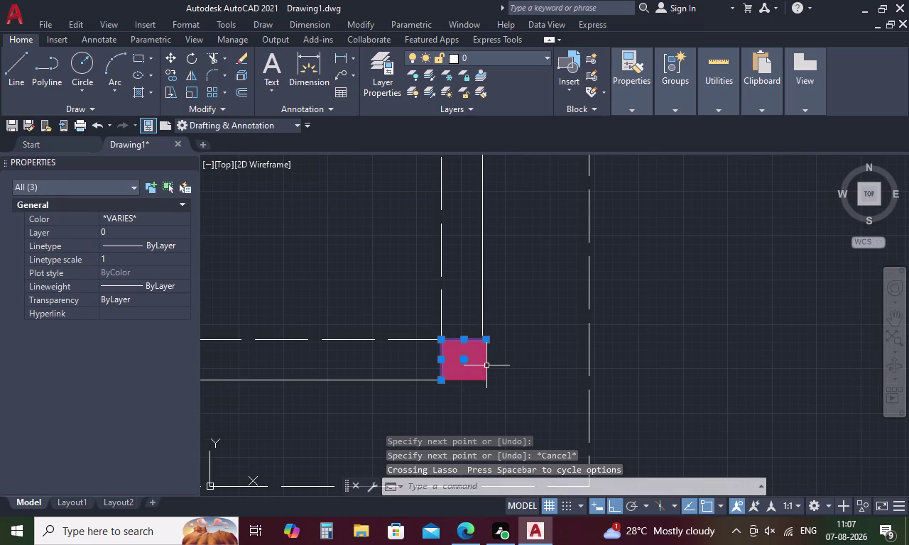
click(487, 365)
click(465, 379)
right_click(465, 379)
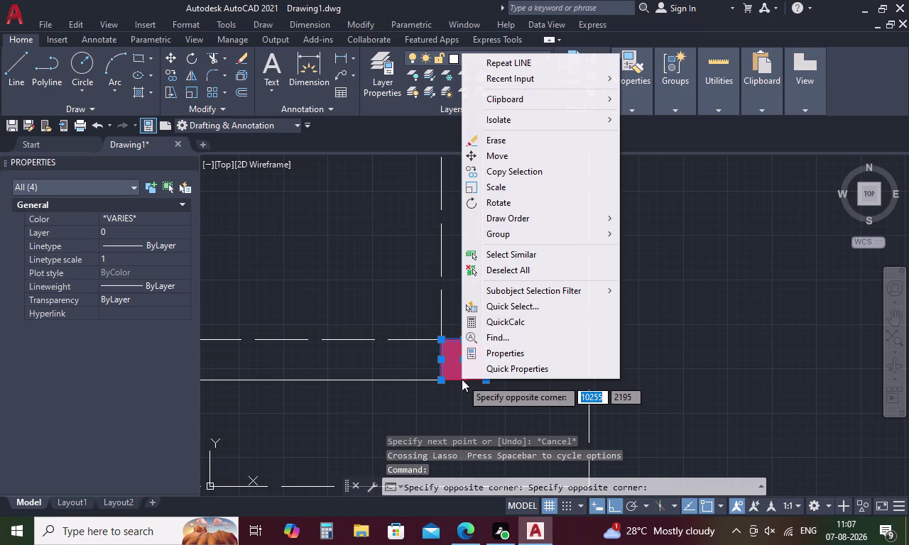
key(Escape)
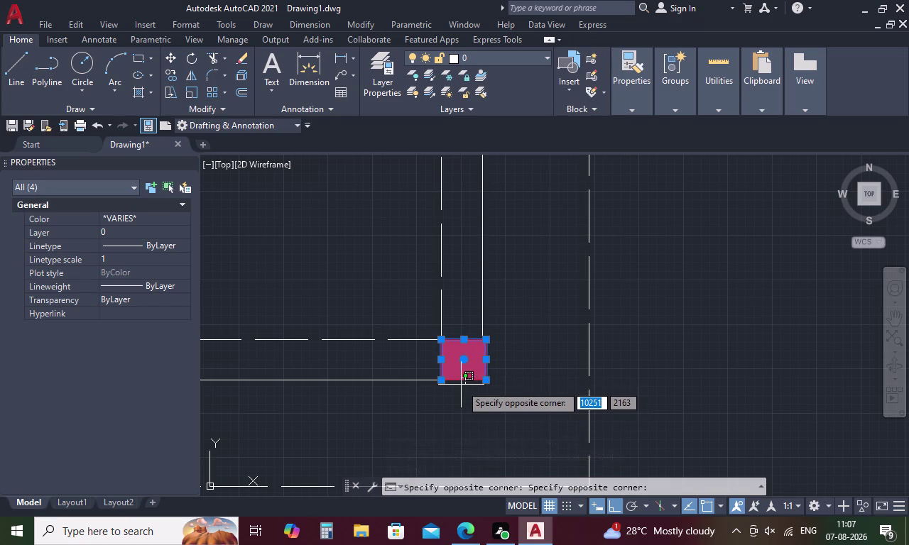
Add the column's remaining edges to the selection and bring up its right-click menu.
click(458, 382)
click(458, 384)
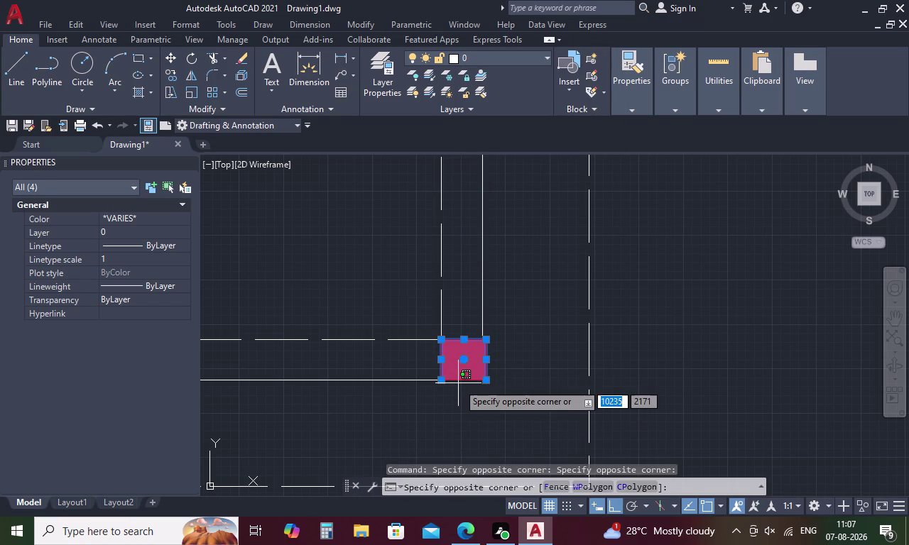
click(461, 381)
click(462, 380)
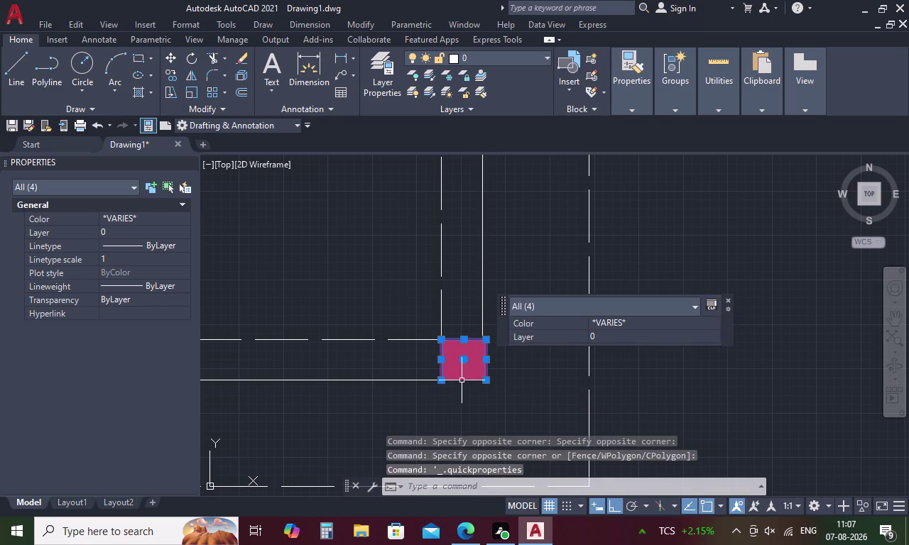
click(462, 381)
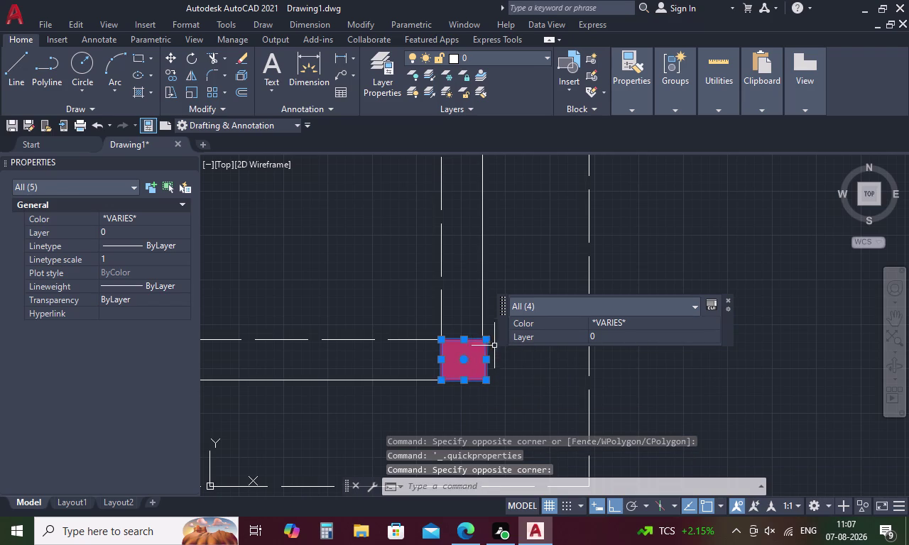
click(725, 299)
click(728, 299)
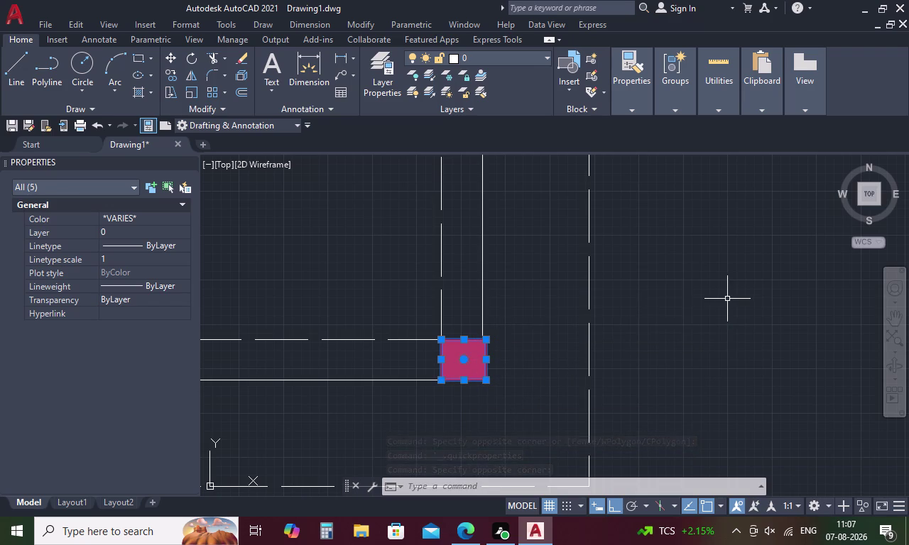
right_click(652, 312)
Copy the column from its corner to two right-wall junctions, including the new partition's.
click(687, 312)
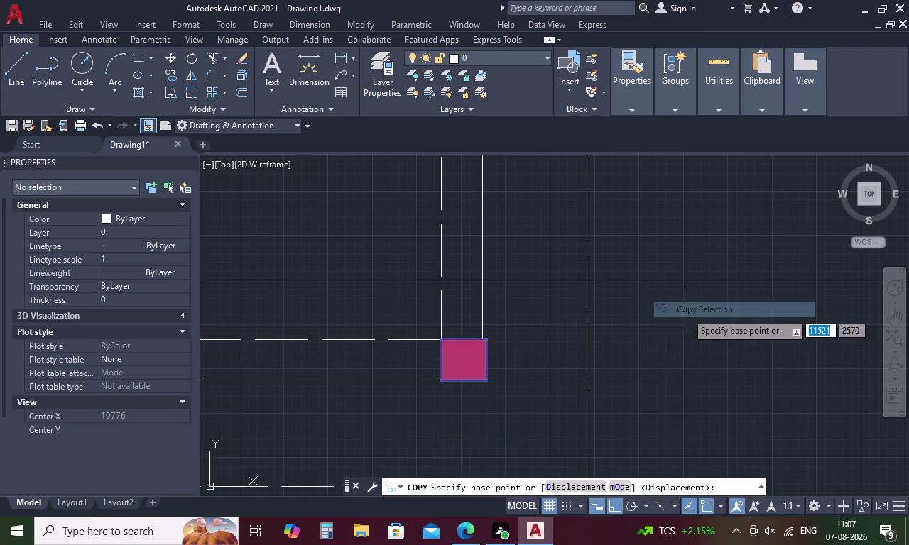
click(440, 362)
scroll(down, 3)
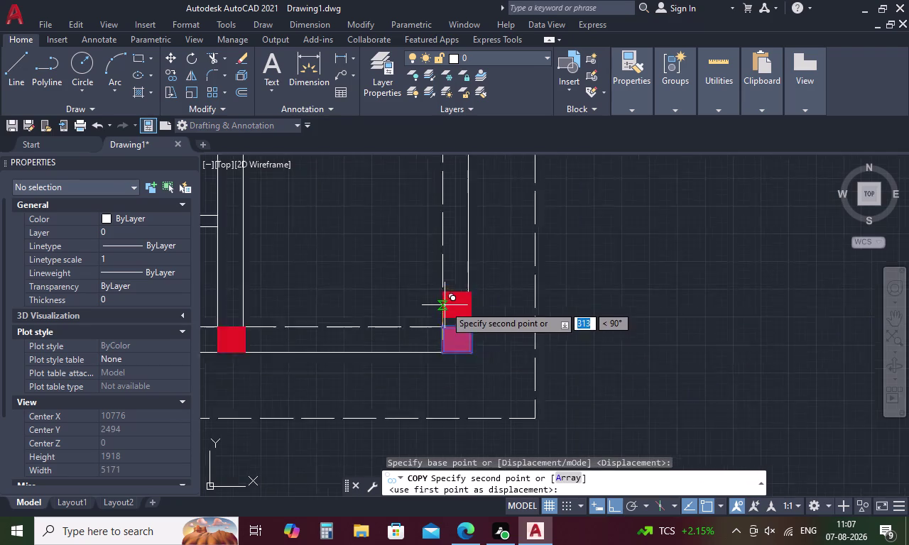
scroll(down, 3)
scroll(up, 3)
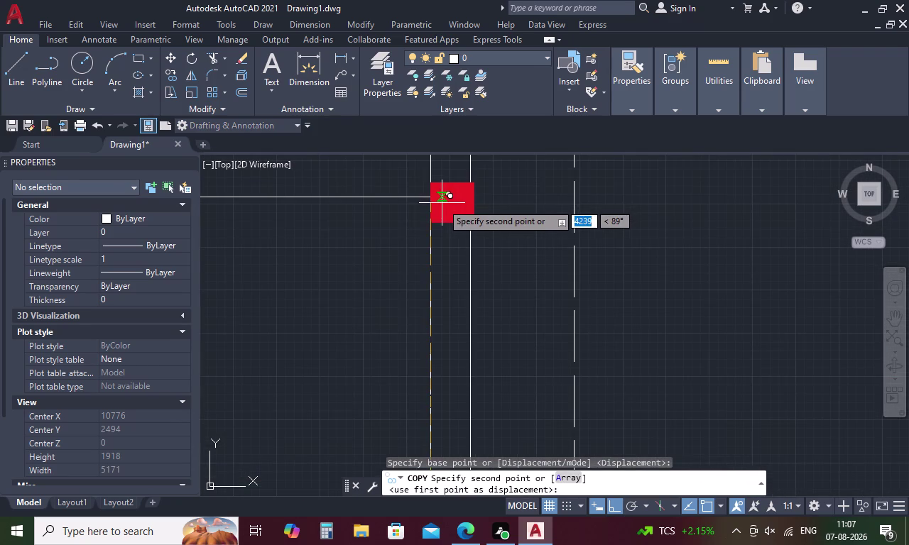
click(434, 197)
scroll(down, 3)
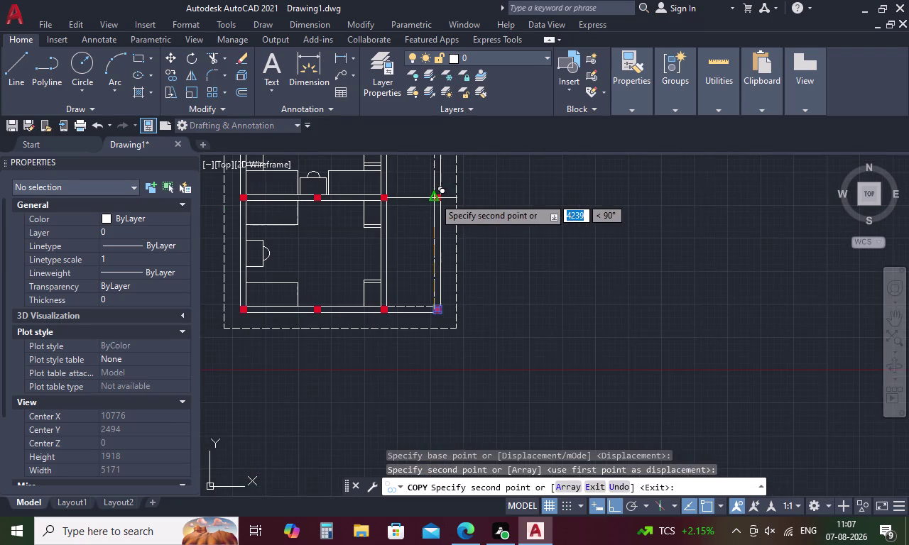
middle_drag(432, 200, 428, 456)
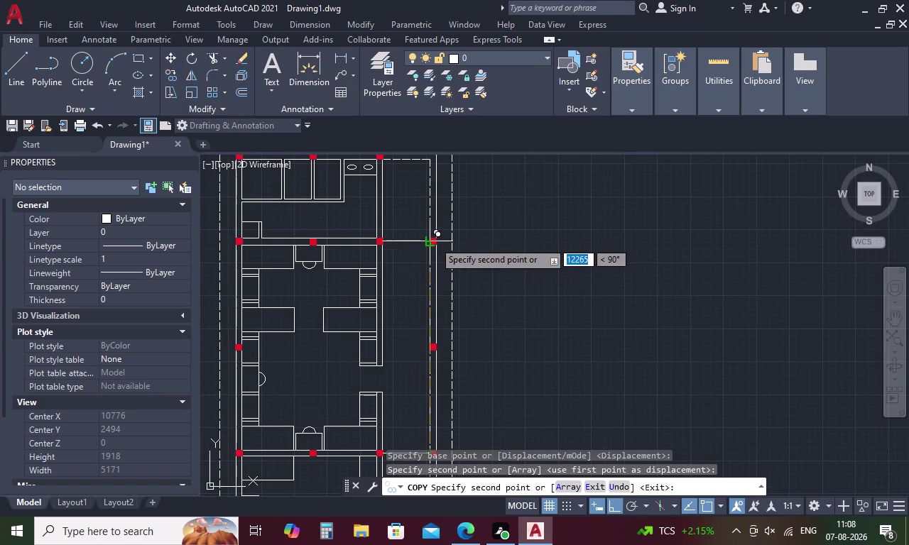
click(433, 241)
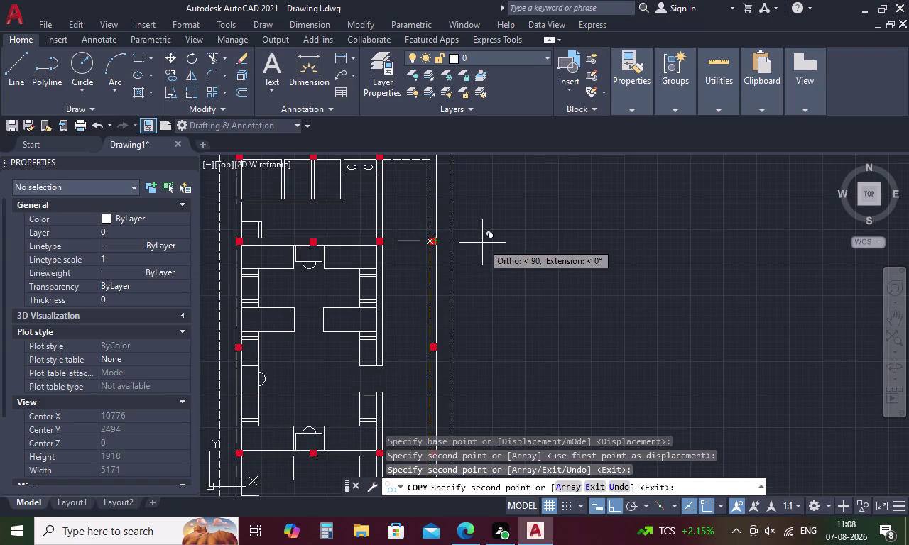
key(Escape)
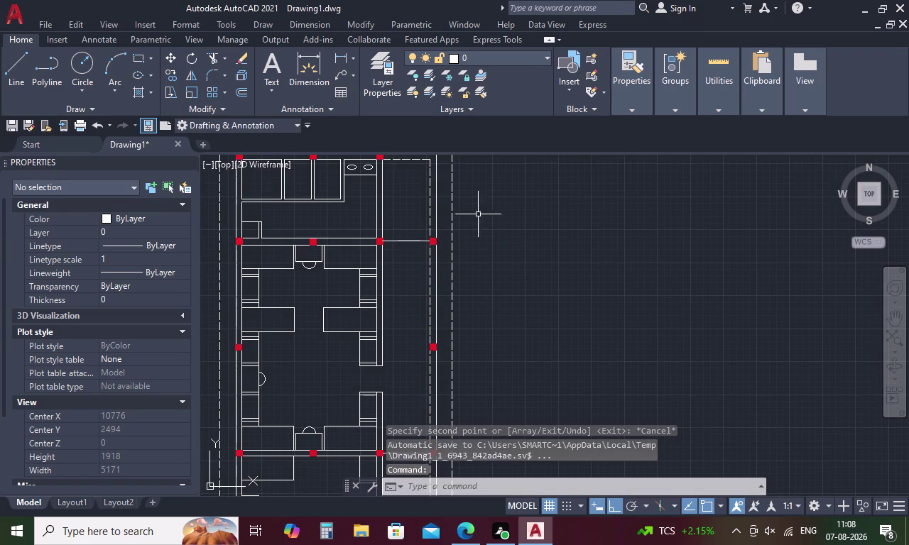
click(414, 240)
Select the two overlapping lines between the red columns, delete them, and view the whole plan.
scroll(down, 3)
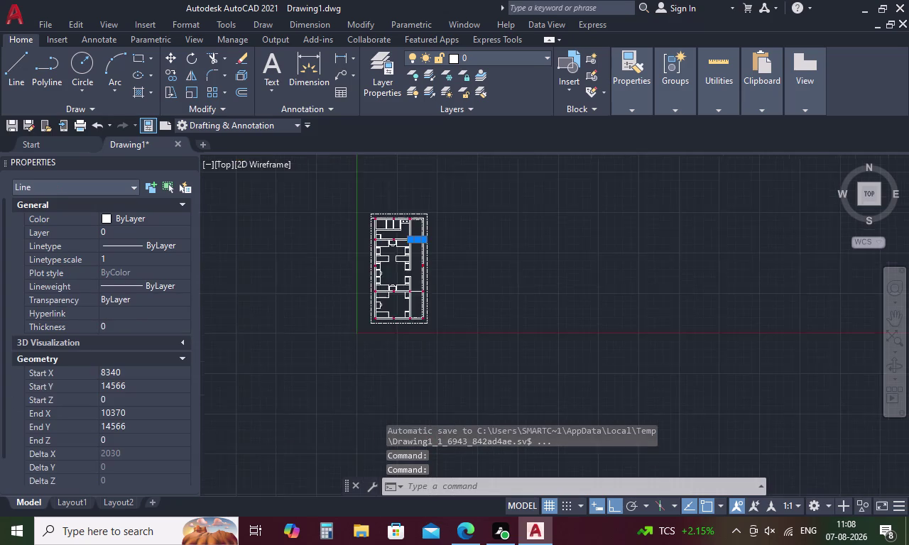
scroll(up, 3)
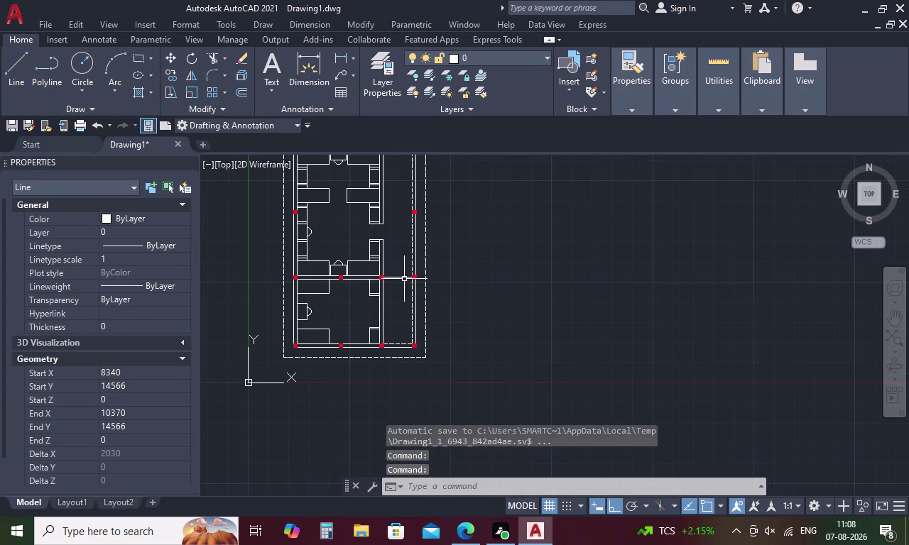
scroll(up, 3)
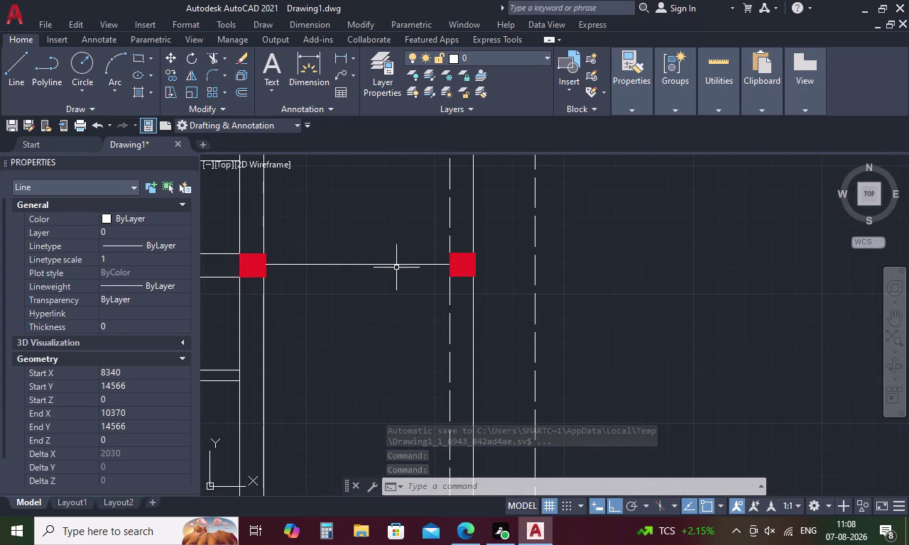
click(396, 263)
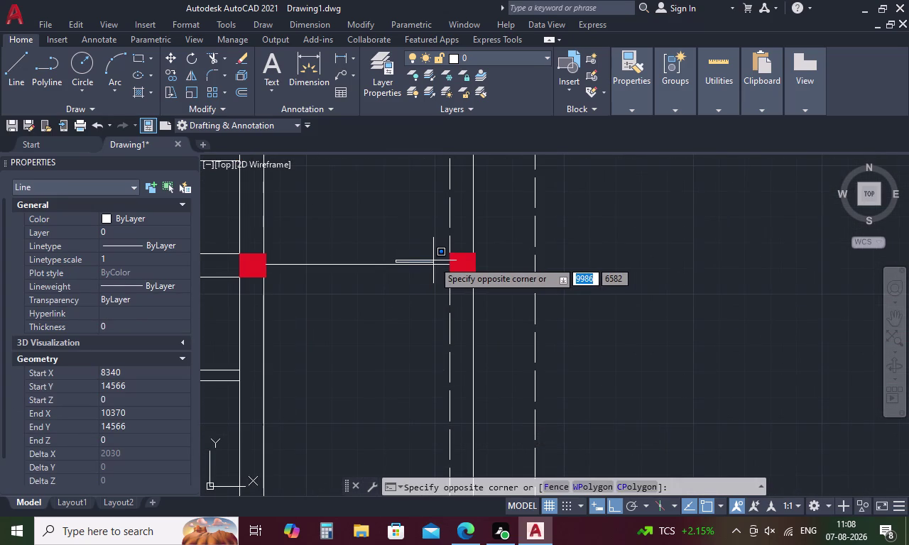
drag(374, 251, 363, 279)
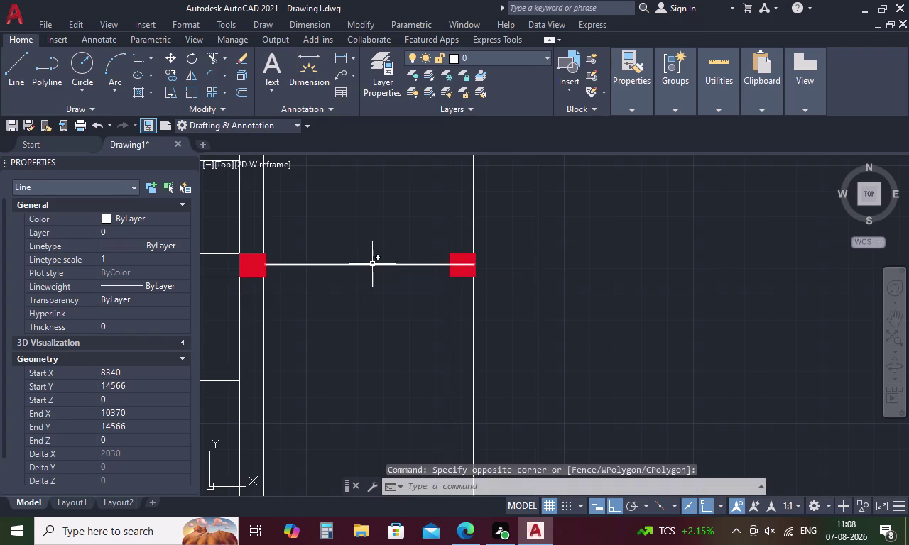
click(372, 264)
key(Insert)
key(Delete)
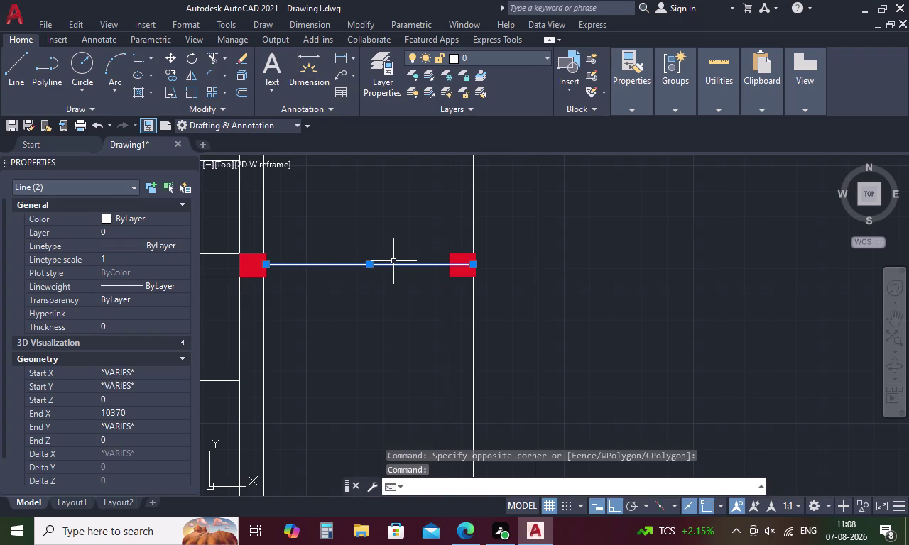
key(Delete)
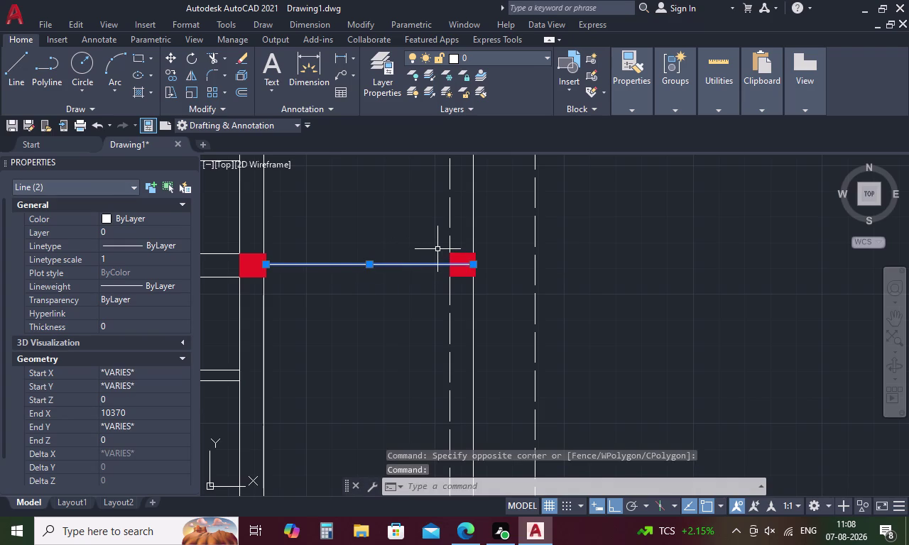
key(Delete)
key(Delete)
key(Delete)
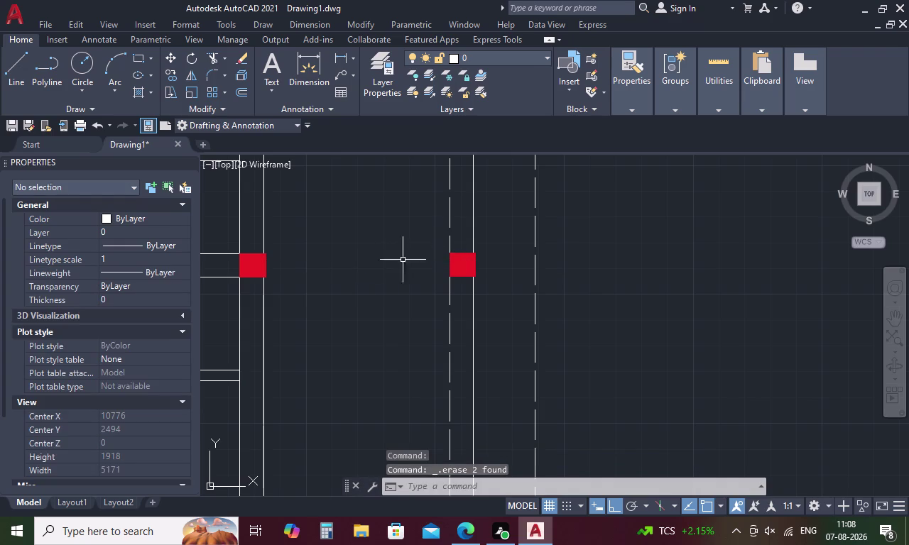
scroll(down, 3)
scroll(down, 3)
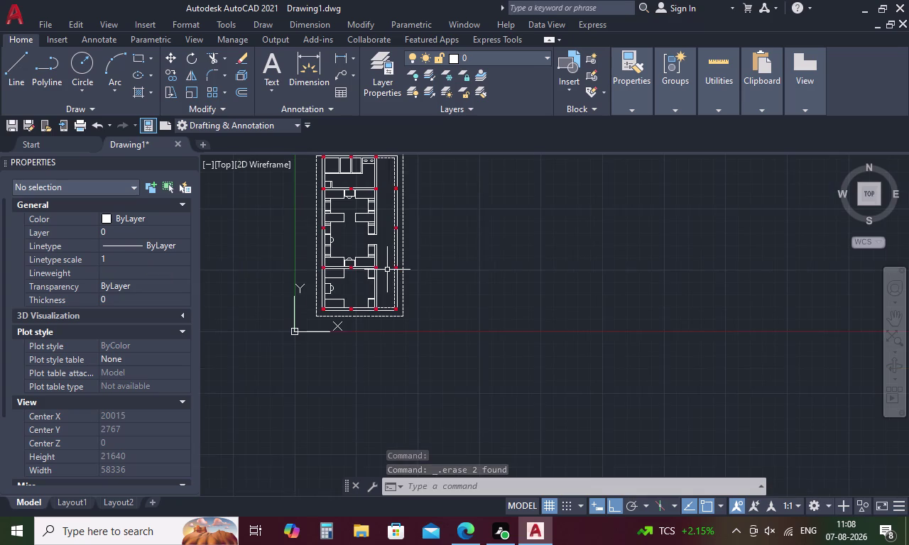
middle_drag(385, 267, 436, 358)
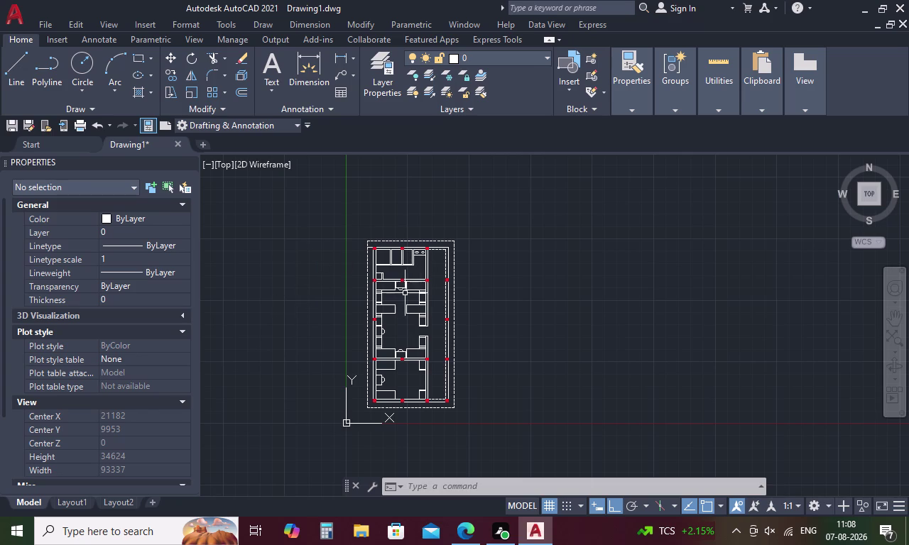
scroll(up, 3)
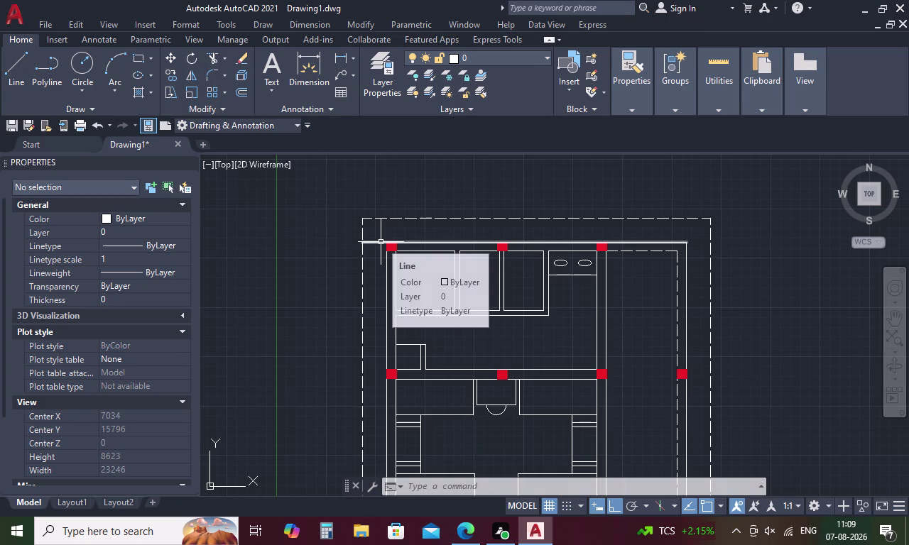
key(Escape)
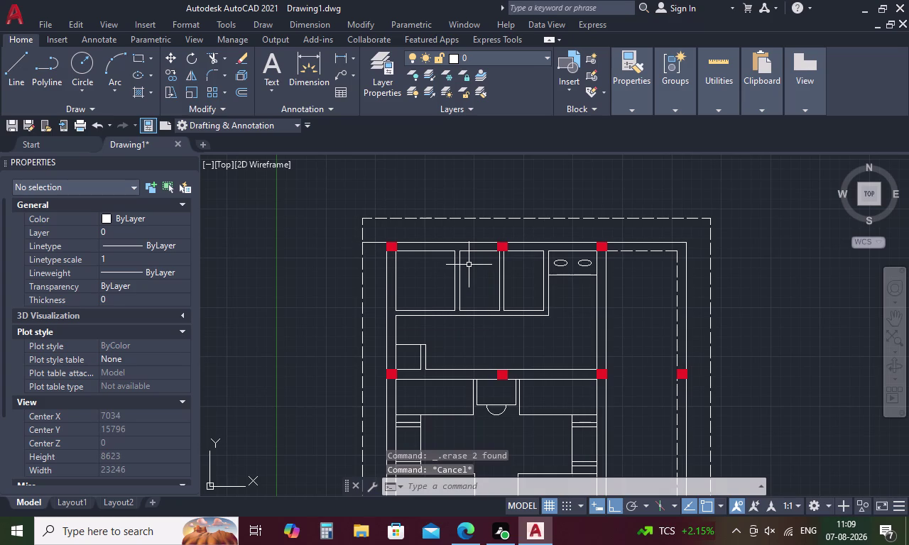
Trim the top line's overhang with TR, pan to the right-wall column, then cancel TRIM.
text(TR)
key(space)
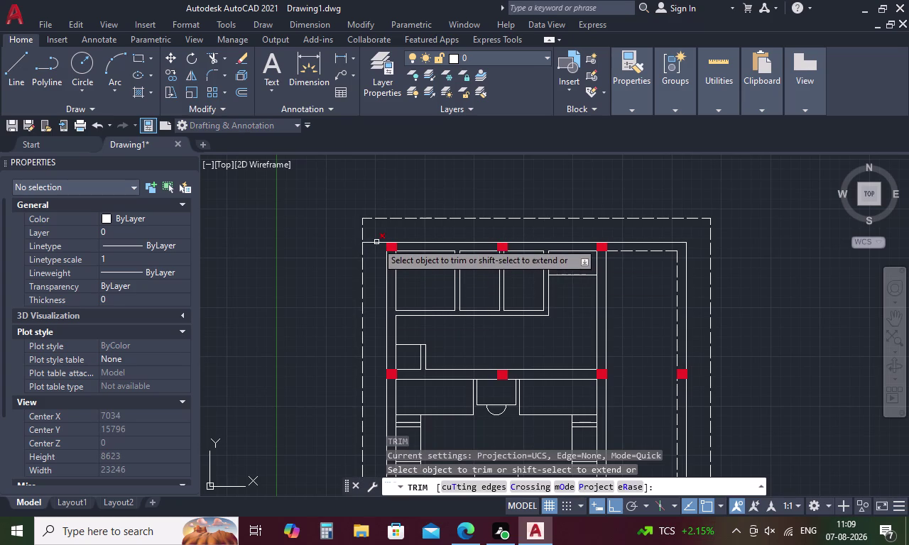
click(376, 241)
scroll(down, 3)
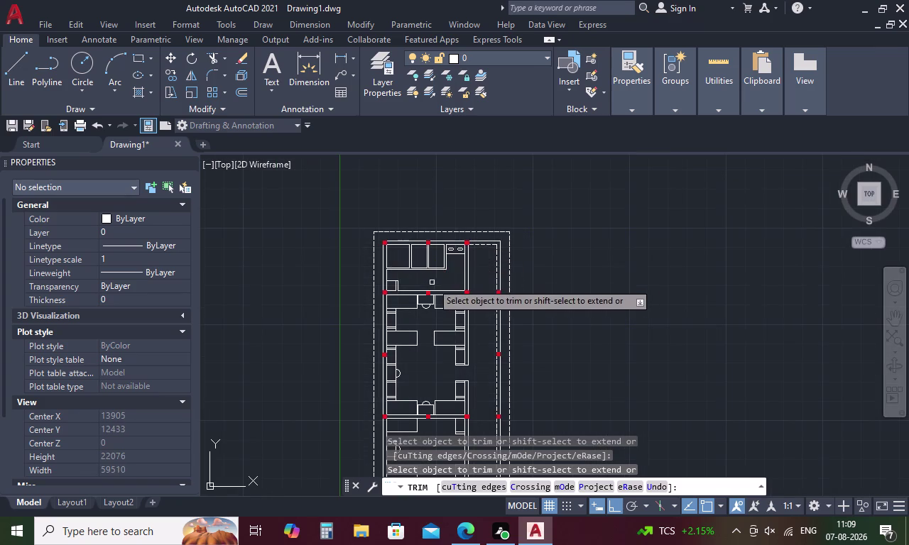
middle_drag(429, 281, 415, 225)
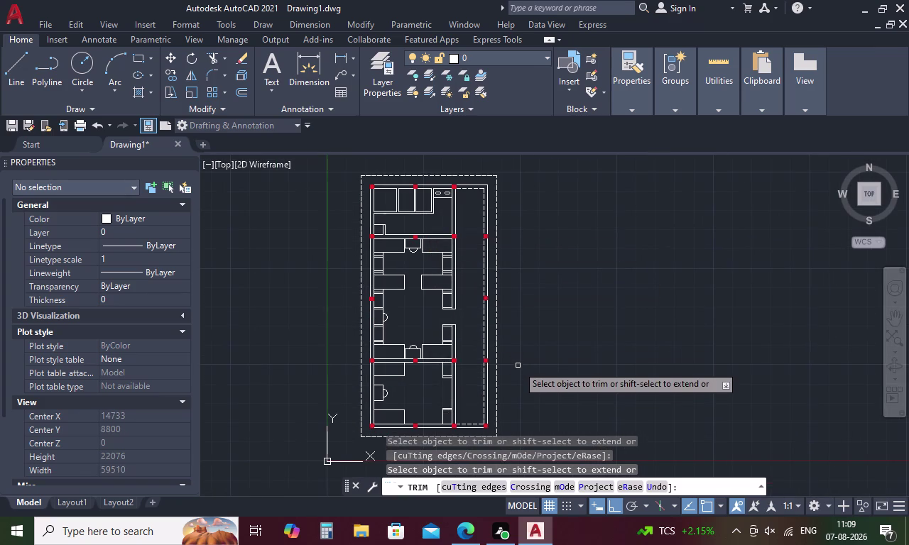
scroll(up, 3)
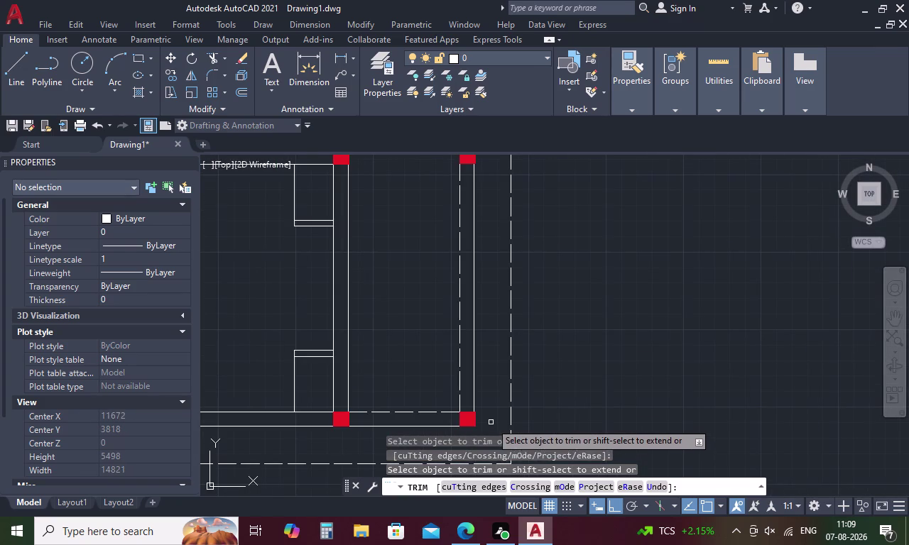
scroll(up, 3)
scroll(down, 3)
scroll(down, 3)
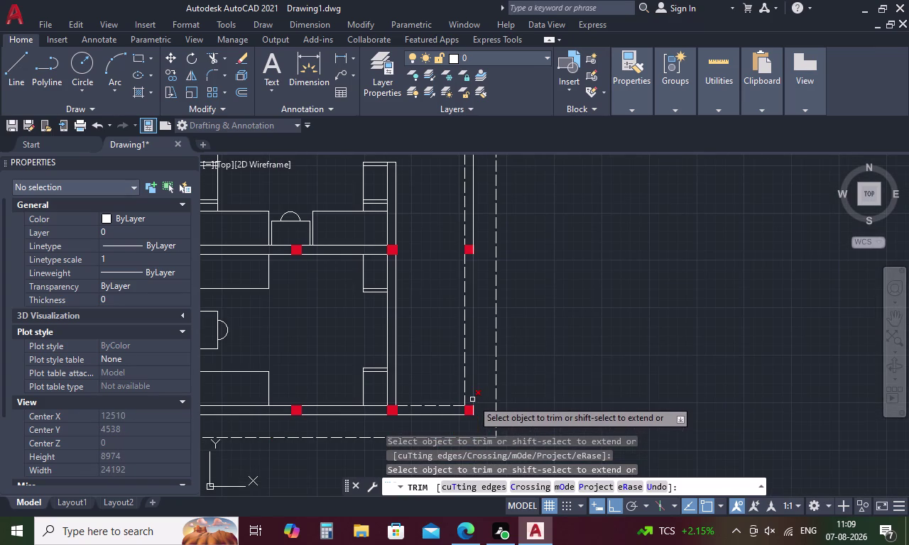
middle_drag(478, 293, 515, 497)
scroll(down, 3)
key(Escape)
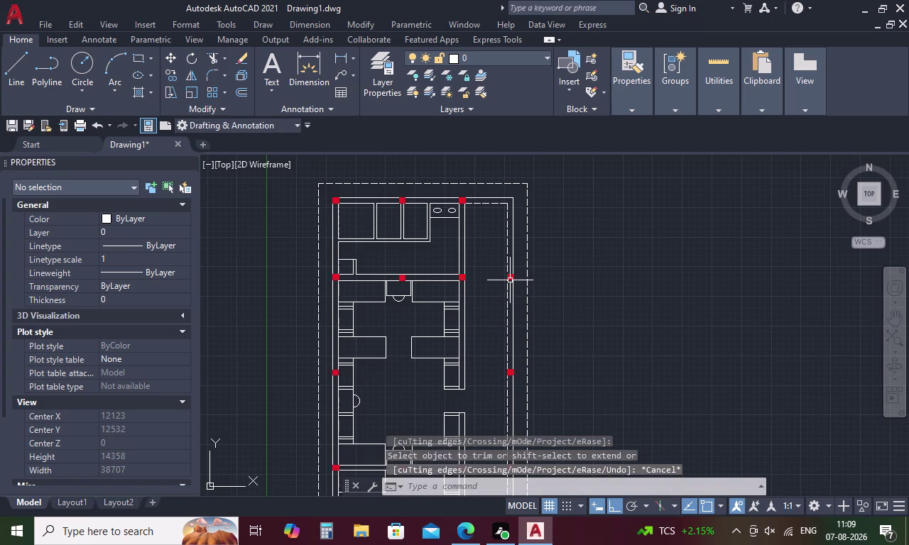
scroll(up, 3)
Select the red column's solid hatch and all four outline edges, then open the right-click menu.
drag(496, 223, 498, 292)
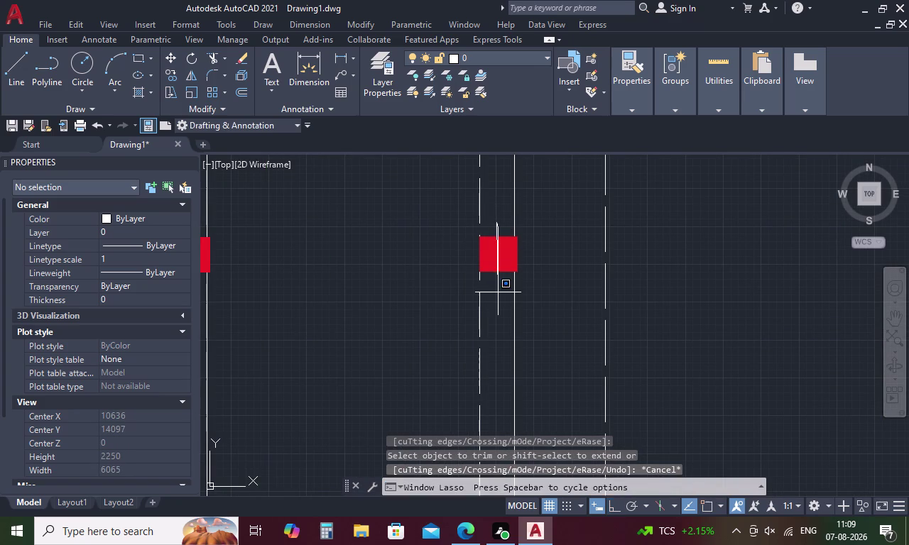
drag(498, 291, 498, 293)
key(Escape)
click(495, 264)
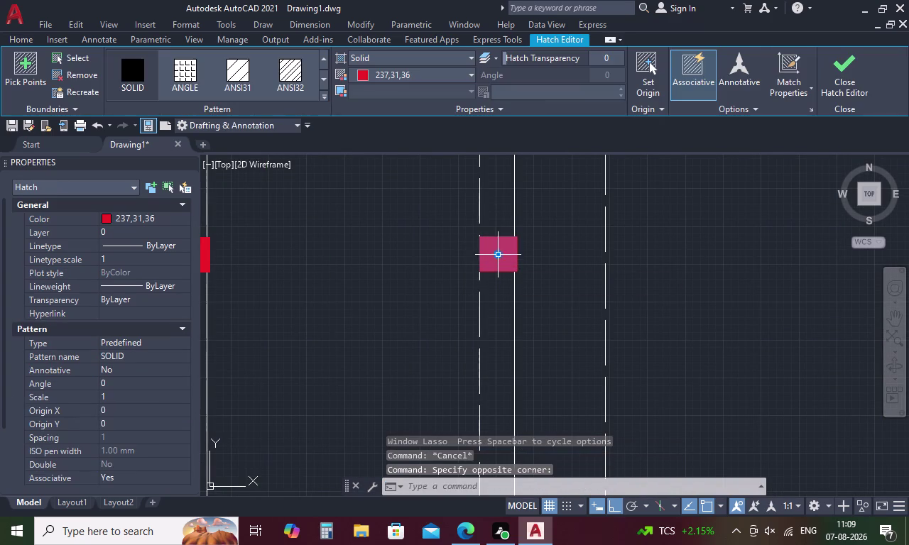
click(518, 252)
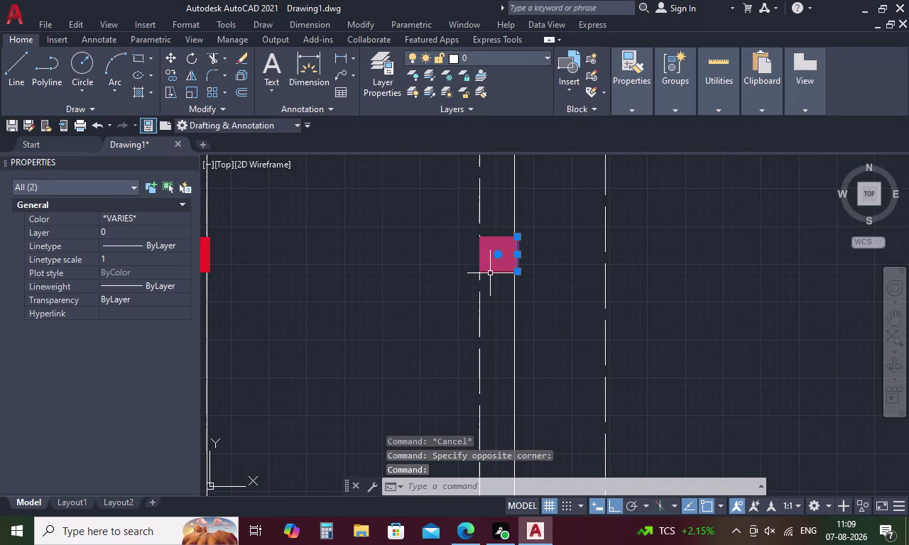
click(490, 274)
click(500, 238)
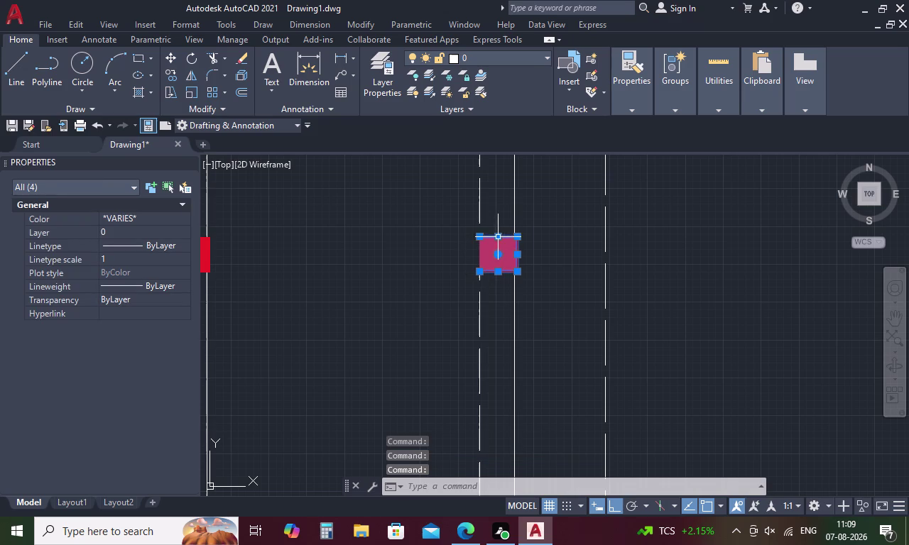
click(480, 252)
right_click(439, 283)
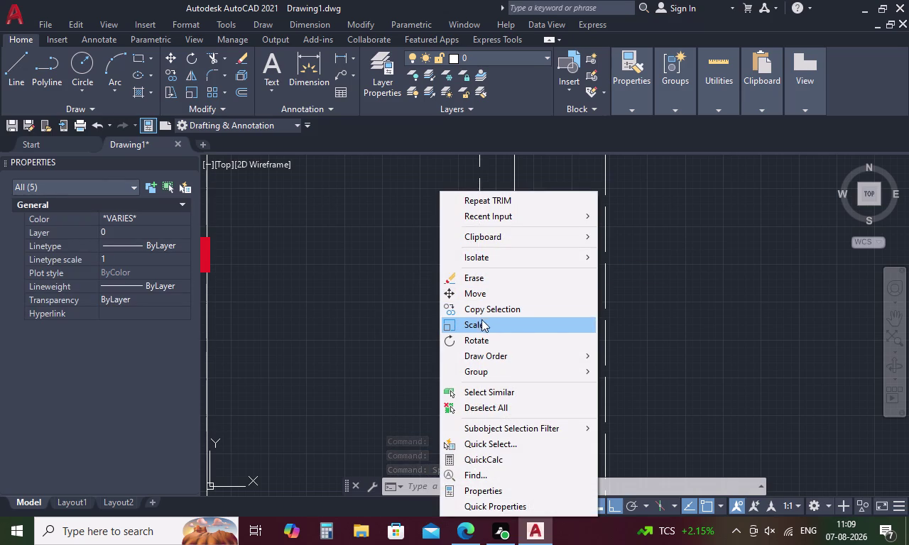
Copy the red column from its lower-left corner to the outer wall's top-right corner.
click(500, 310)
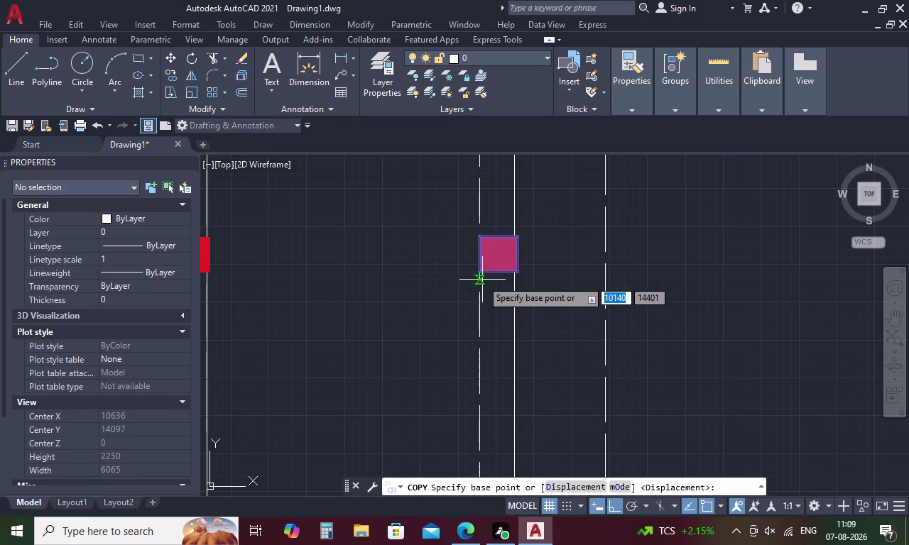
click(479, 273)
scroll(down, 3)
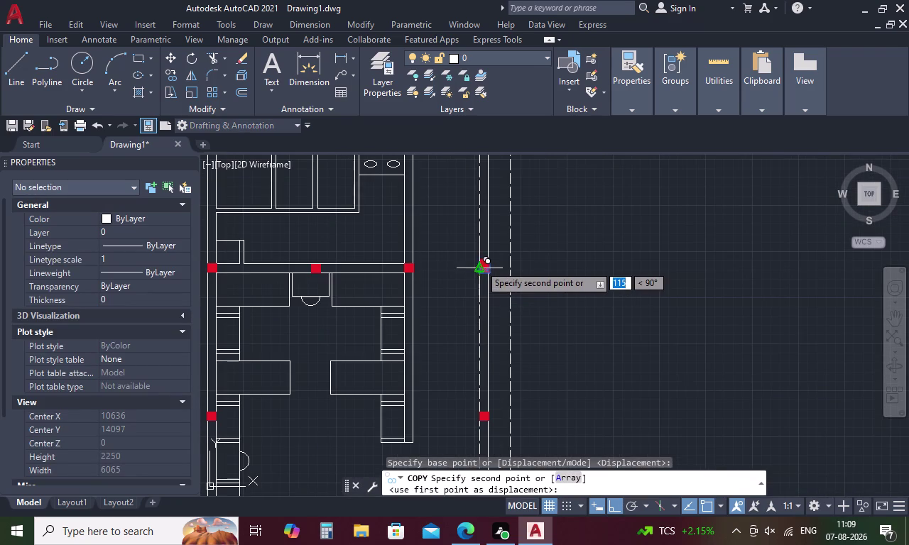
scroll(down, 3)
scroll(up, 3)
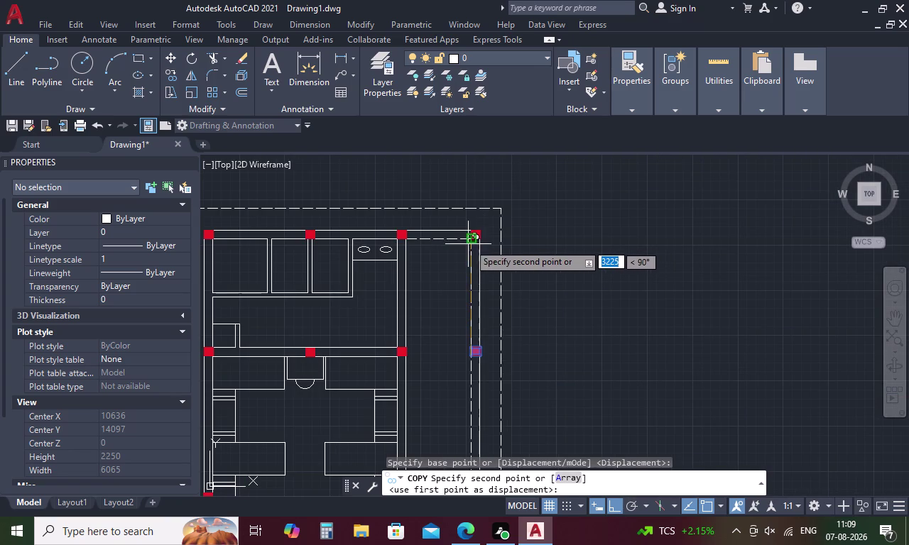
scroll(up, 3)
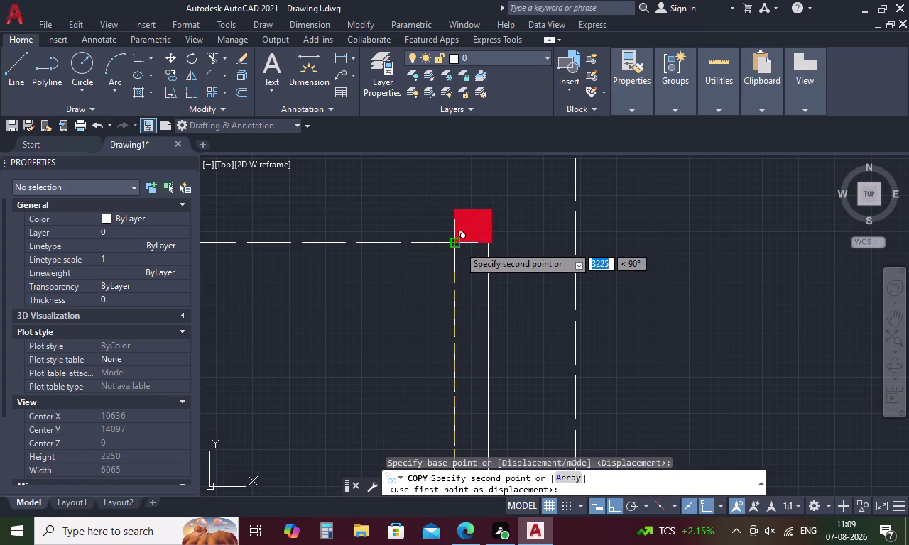
click(459, 245)
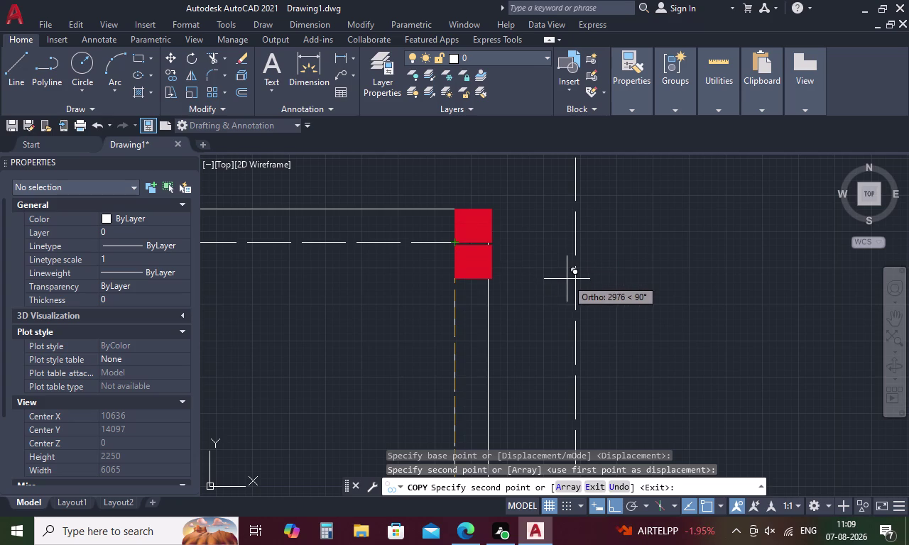
key(Escape)
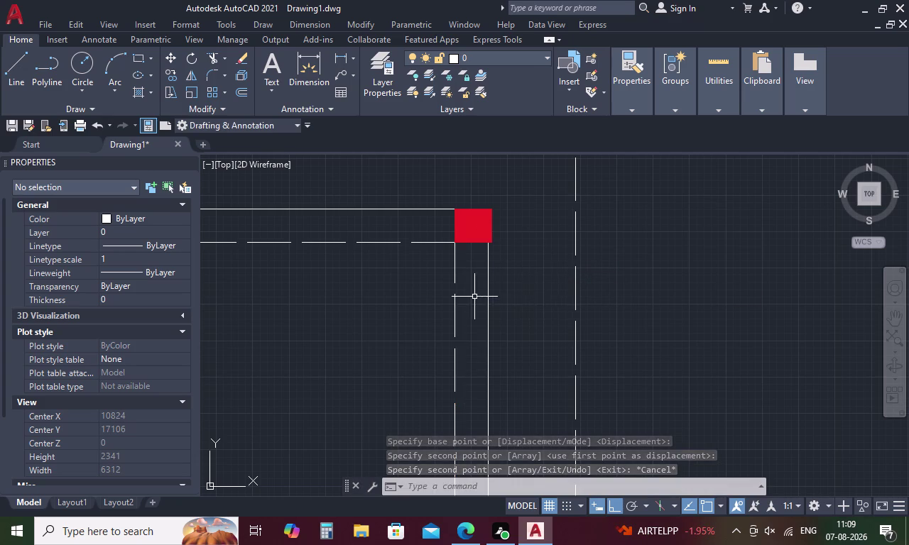
scroll(down, 3)
scroll(down, 3)
middle_drag(441, 370, 438, 288)
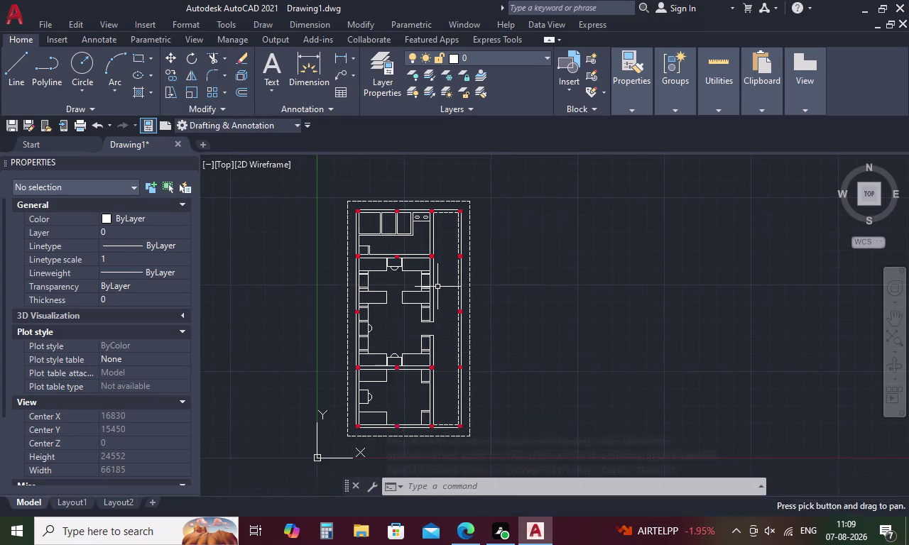
Draw a horizontal partition line (L) from the right-wall column's edge to the inner wall.
scroll(down, 3)
scroll(up, 3)
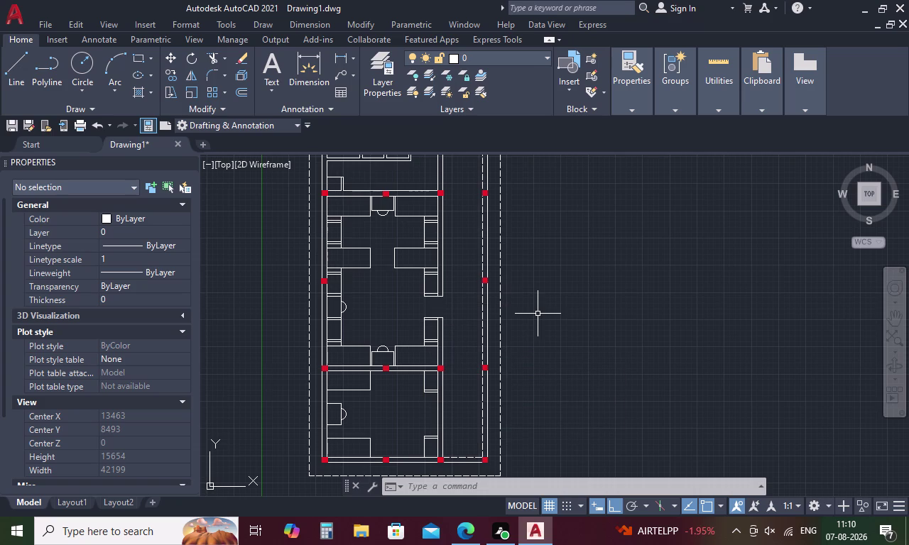
key(Escape)
text(L)
key(space)
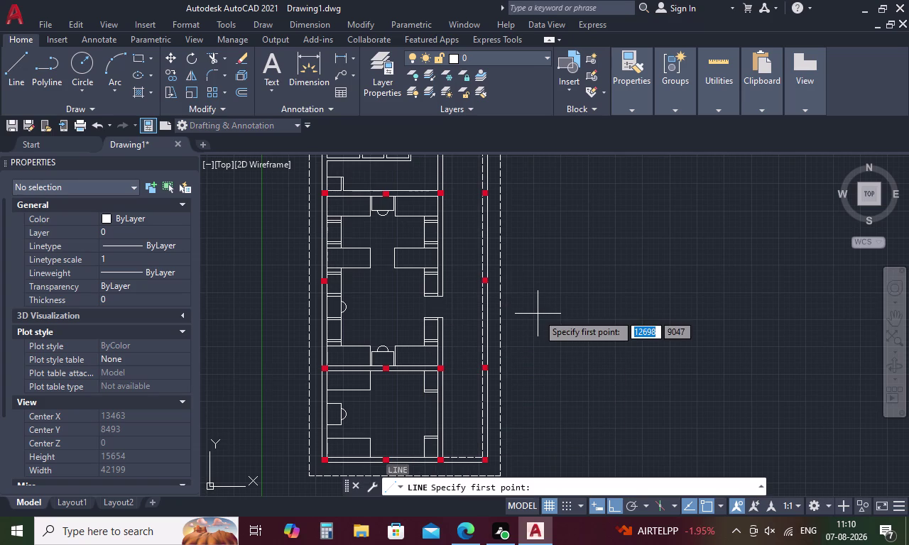
scroll(up, 3)
click(484, 275)
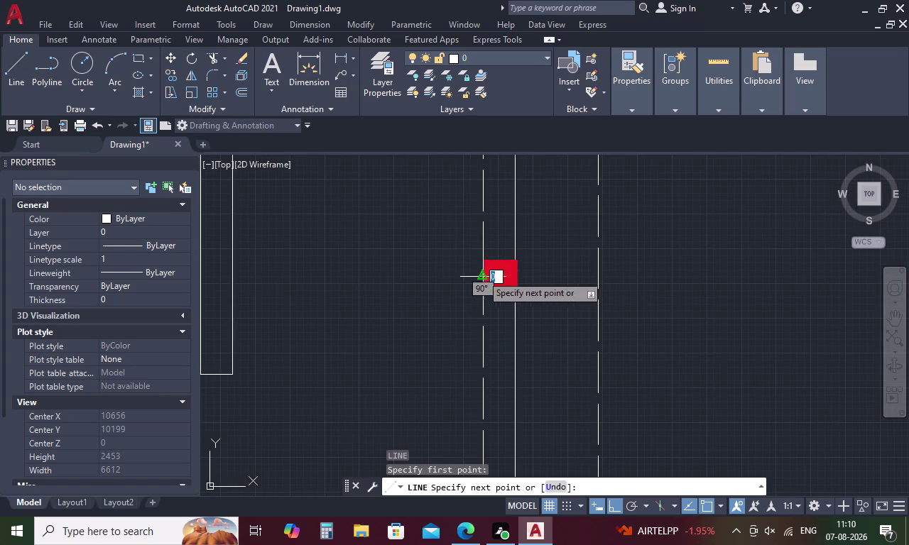
scroll(down, 3)
middle_drag(254, 257, 366, 268)
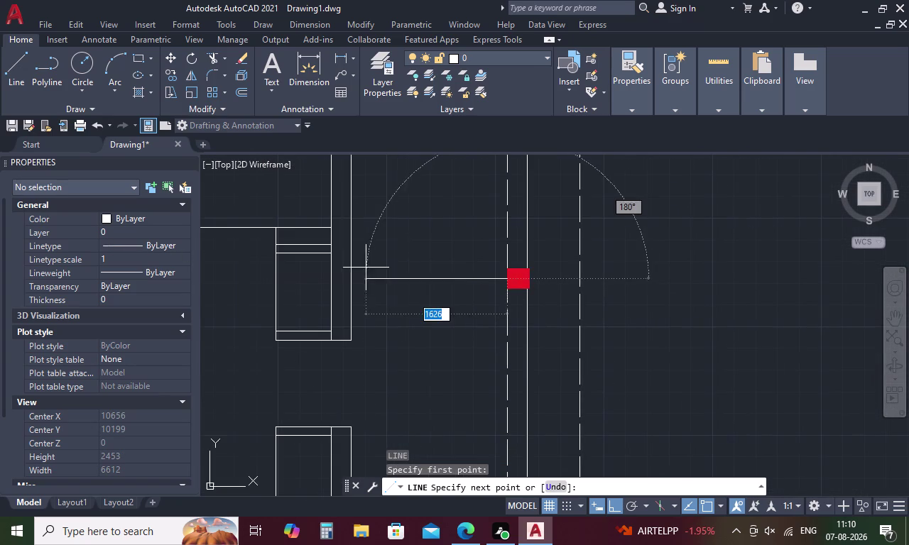
click(355, 279)
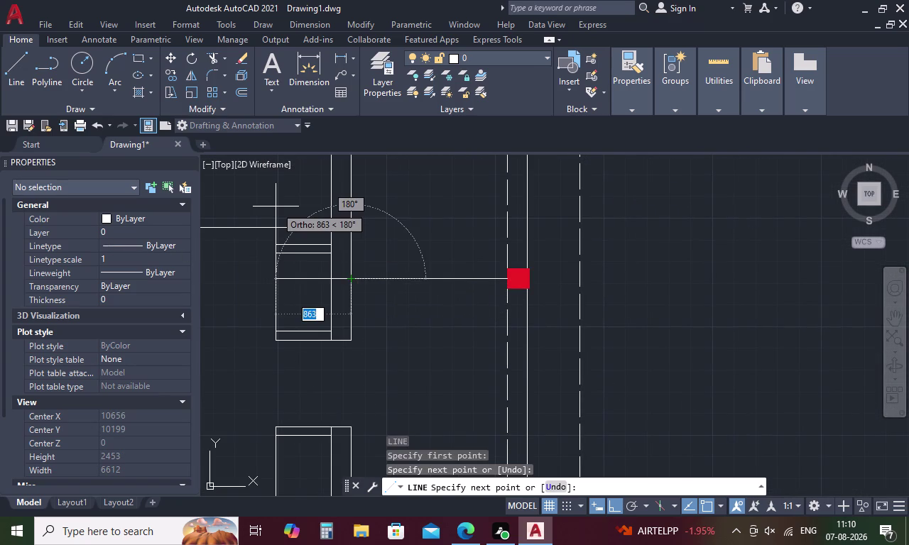
key(Escape)
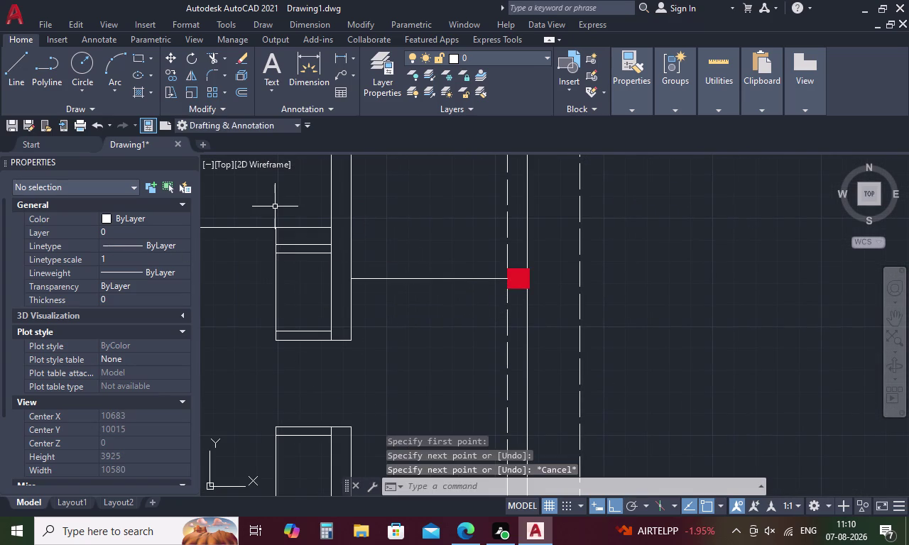
click(520, 271)
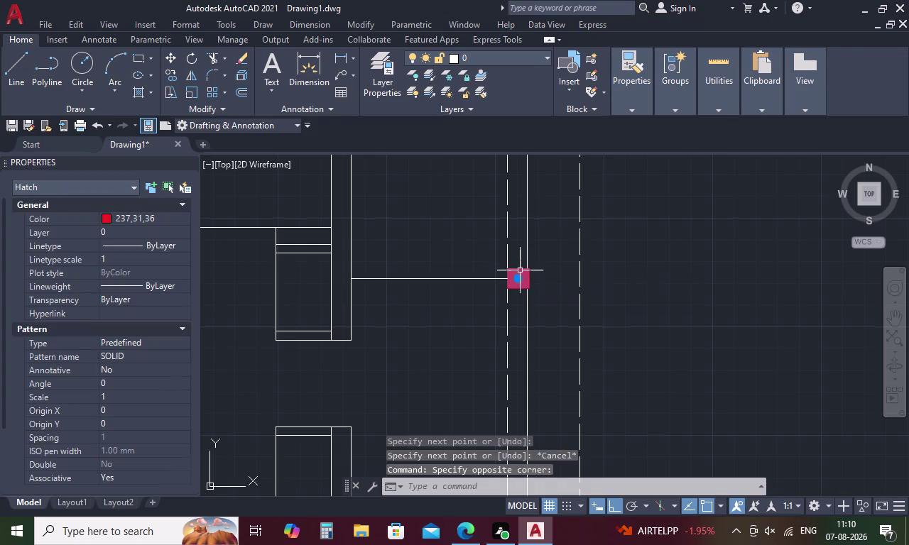
Pick the column's fill and two outline edges, then clear that selection.
scroll(up, 3)
click(549, 291)
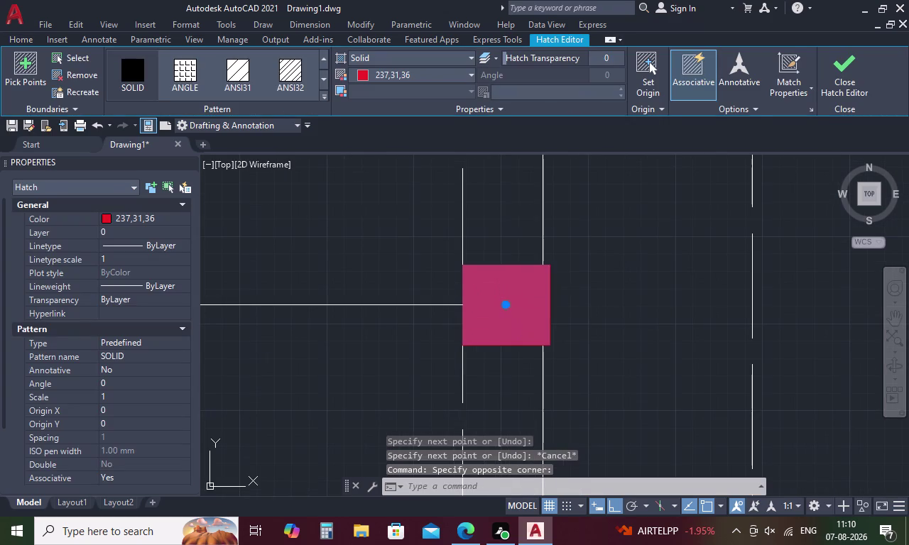
click(500, 263)
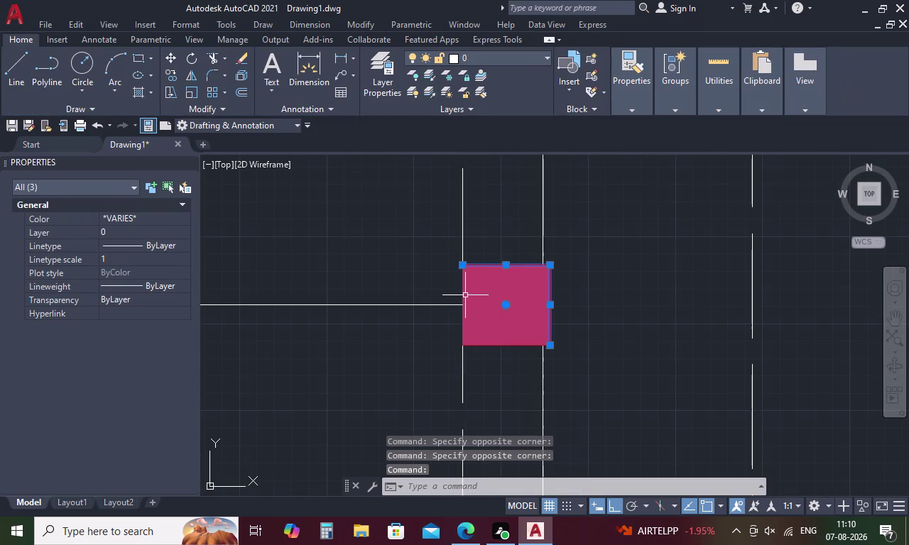
click(463, 305)
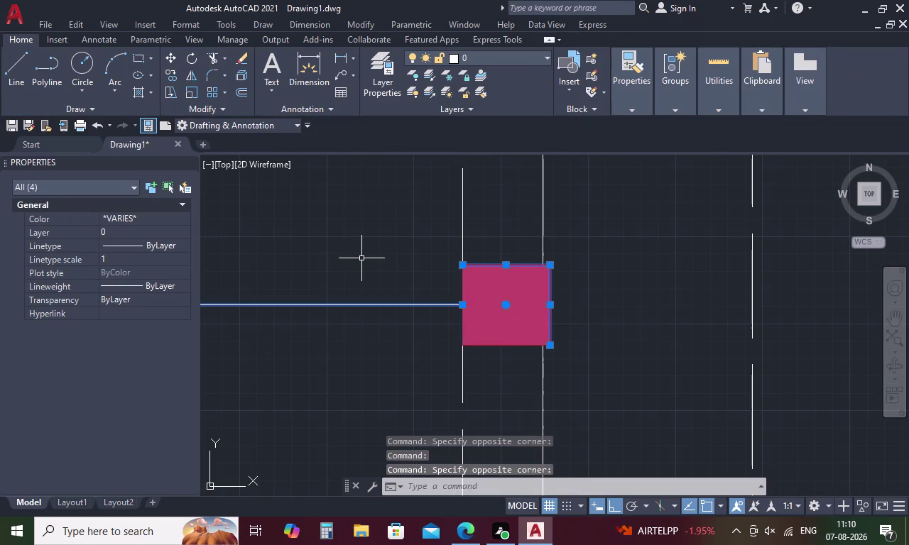
key(Escape)
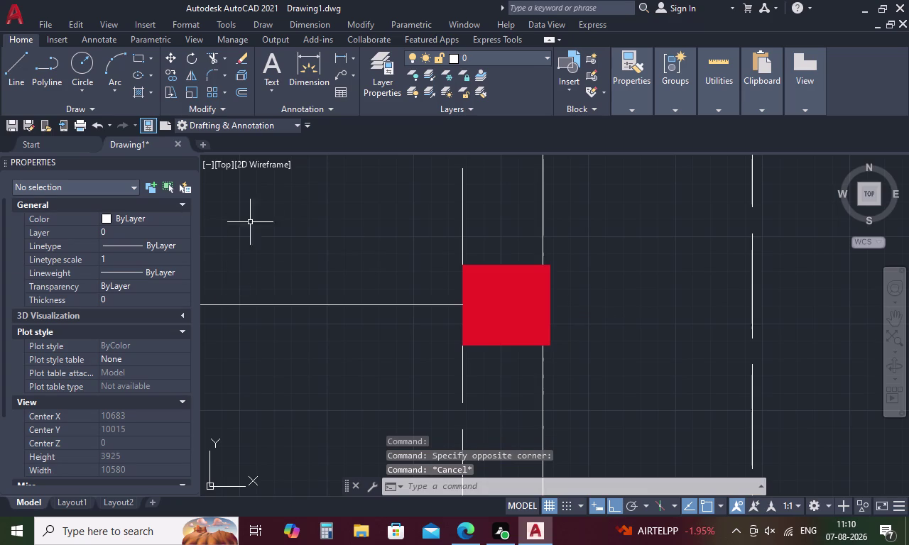
Select just the mid-wall column's top edge and its other three outline edges.
click(513, 267)
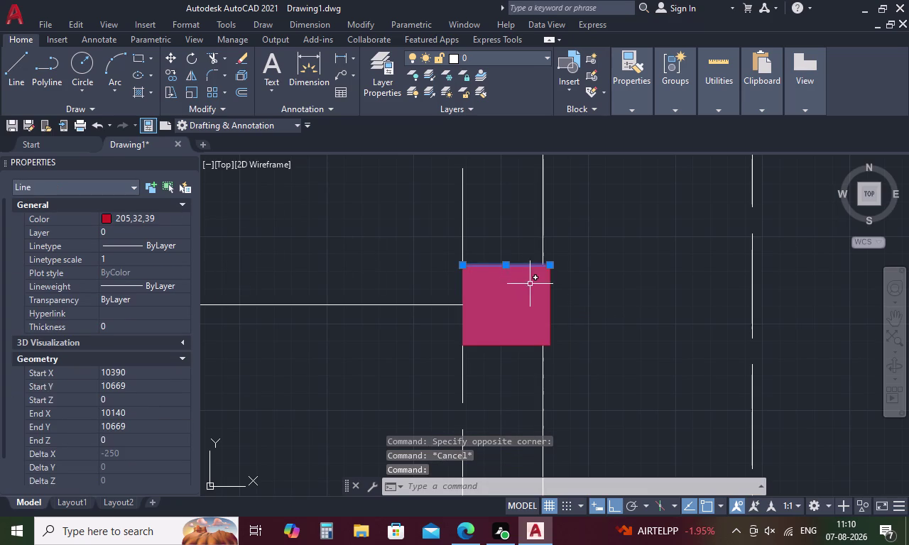
click(550, 299)
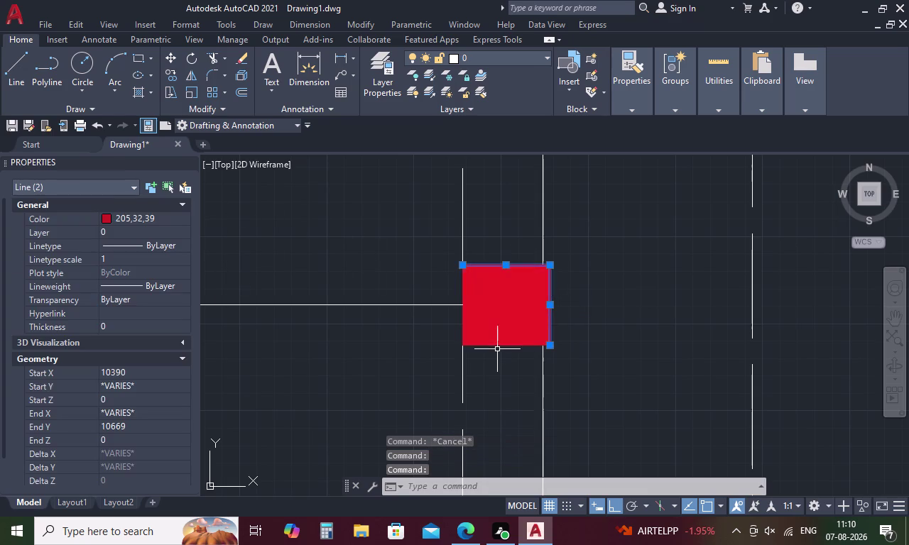
click(500, 345)
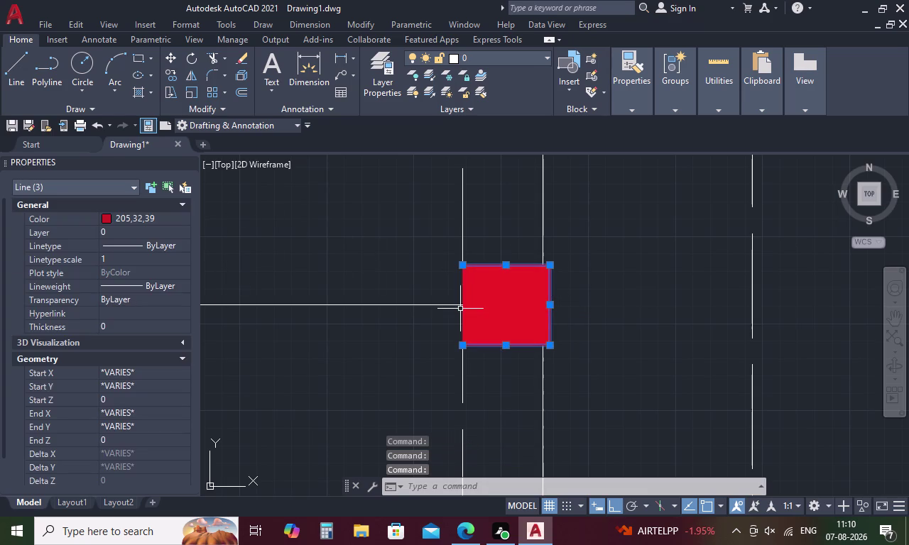
click(464, 292)
scroll(down, 3)
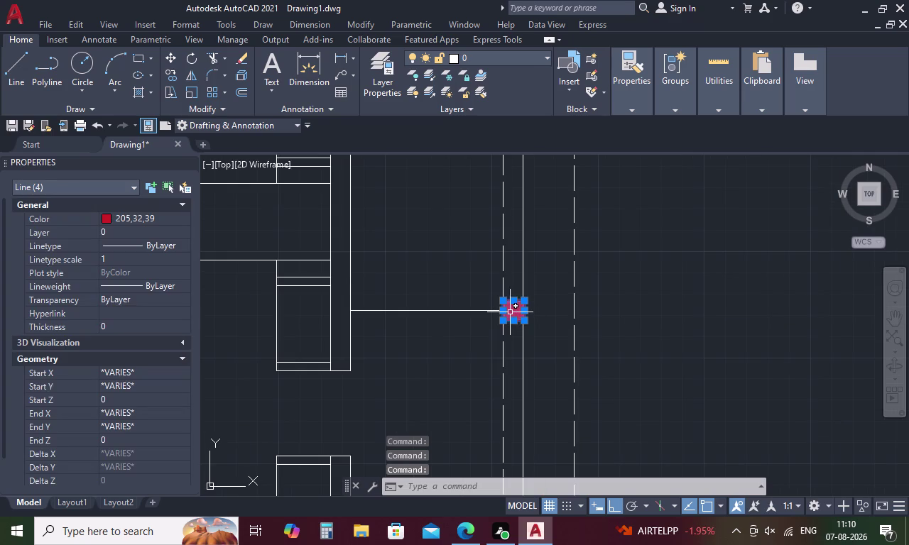
scroll(down, 3)
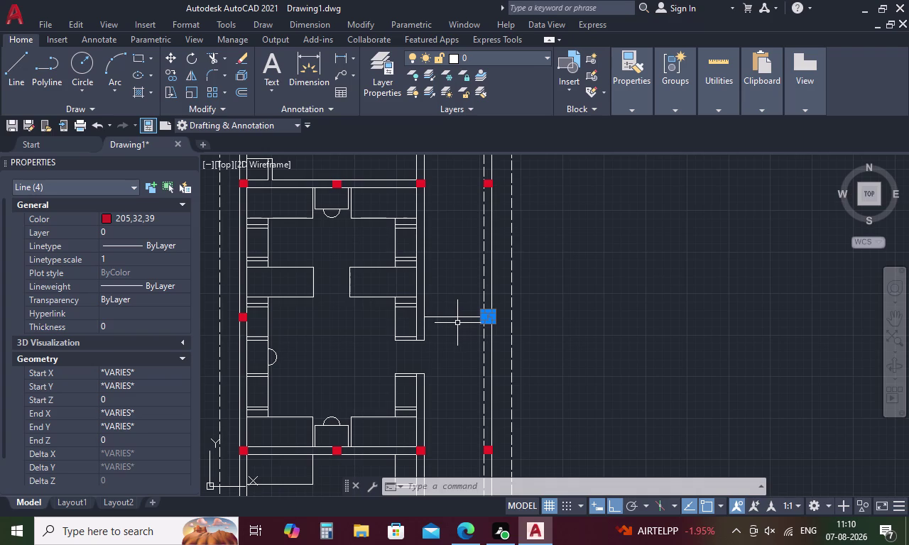
Extend the new partition line to its boundary with the EX command.
key(Escape)
text(E)
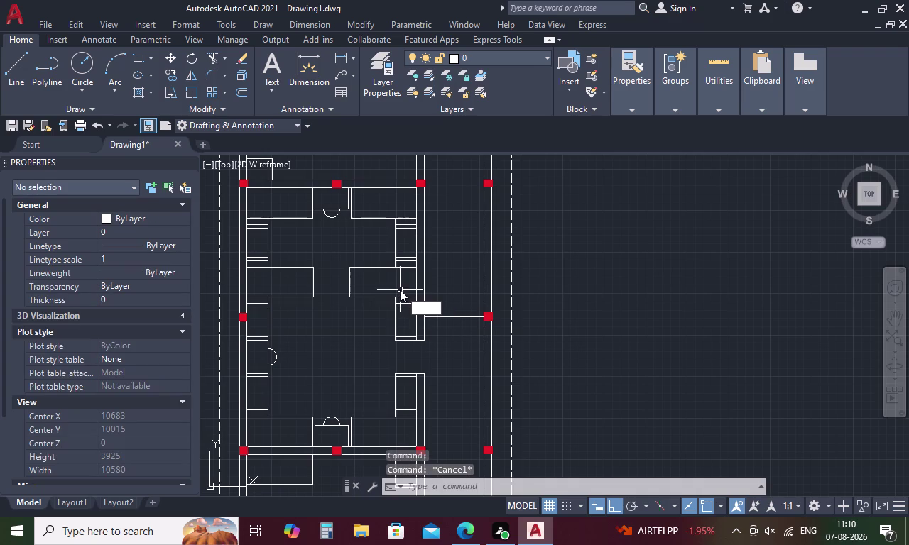
text(X)
key(space)
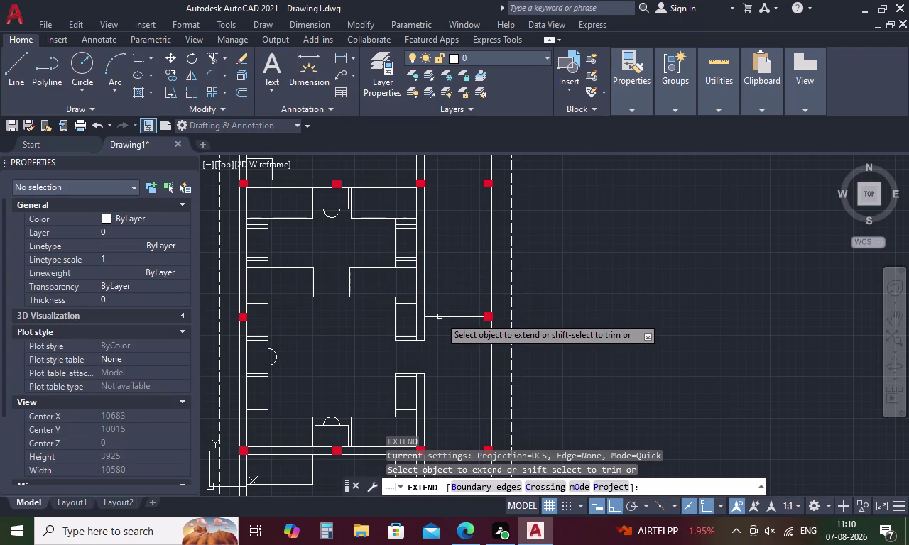
click(430, 317)
scroll(up, 3)
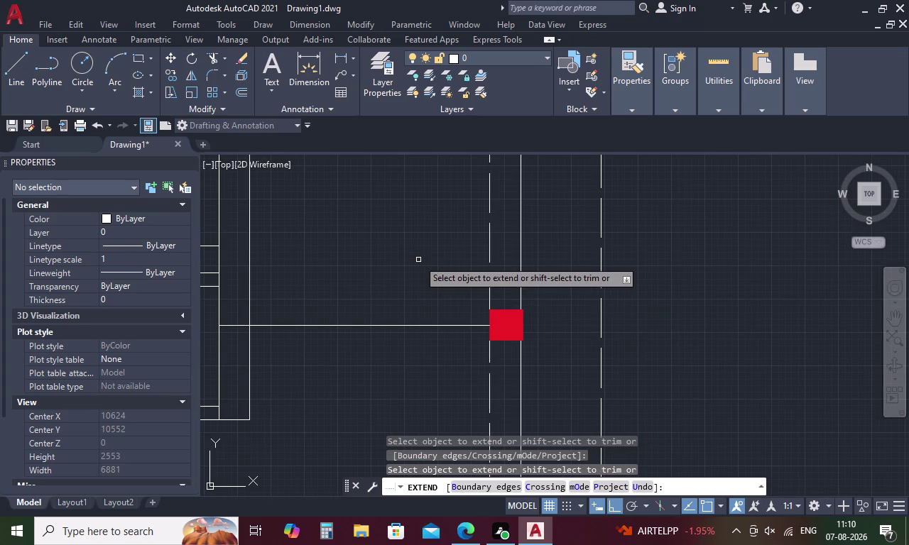
key(Escape)
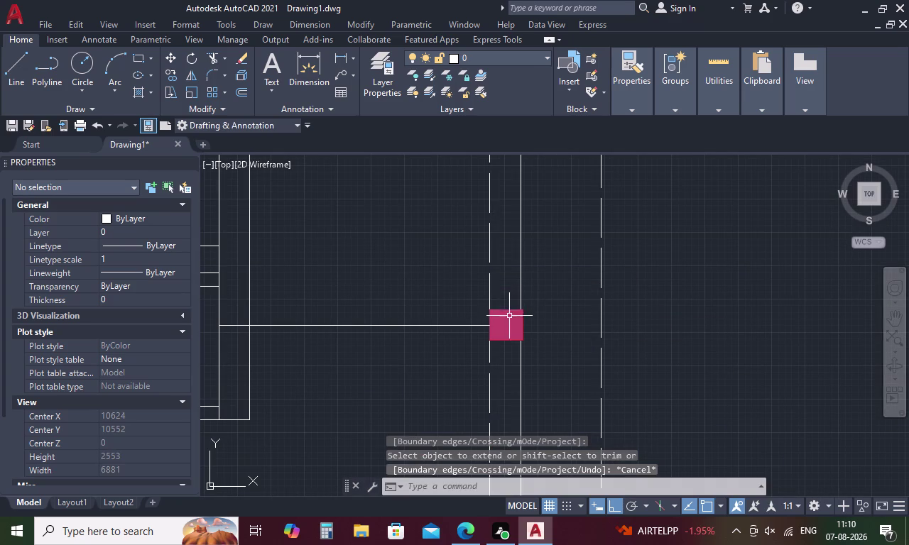
Select the right-side column's four outline edges and its red hatch.
scroll(up, 3)
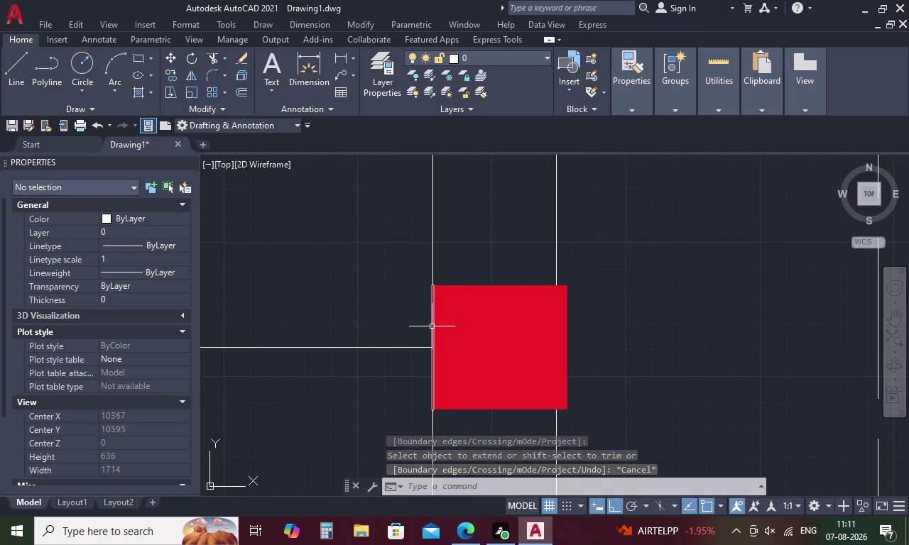
click(432, 326)
click(478, 287)
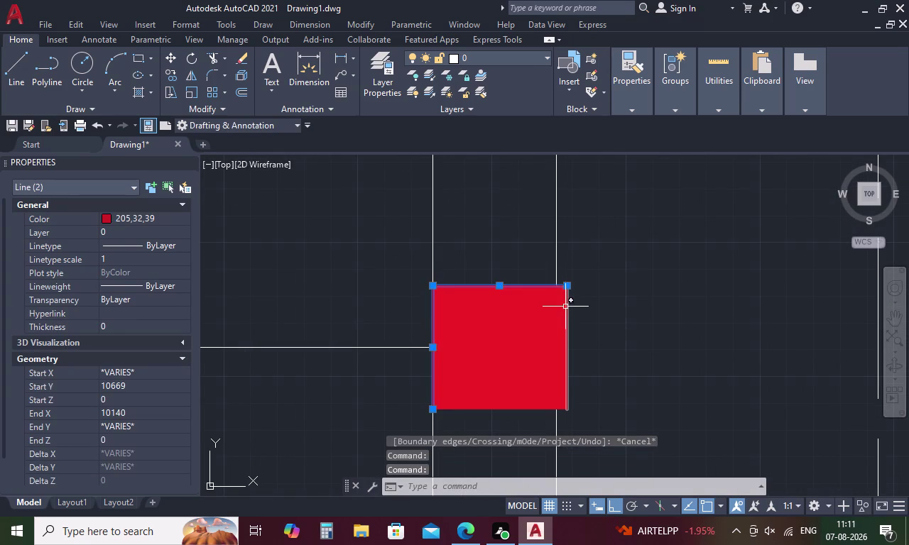
click(567, 311)
click(503, 410)
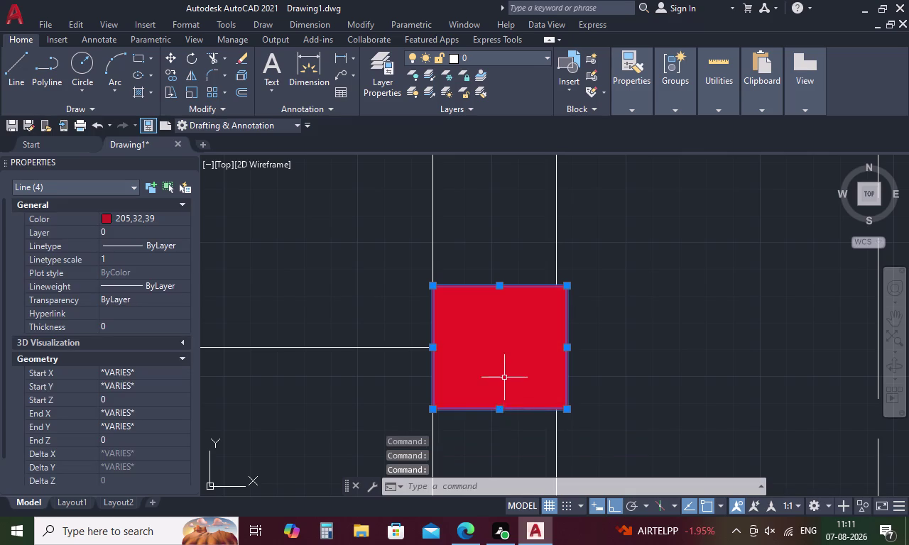
click(502, 370)
Copy the red column from its left midpoint to the partition wall's other end.
right_click(505, 361)
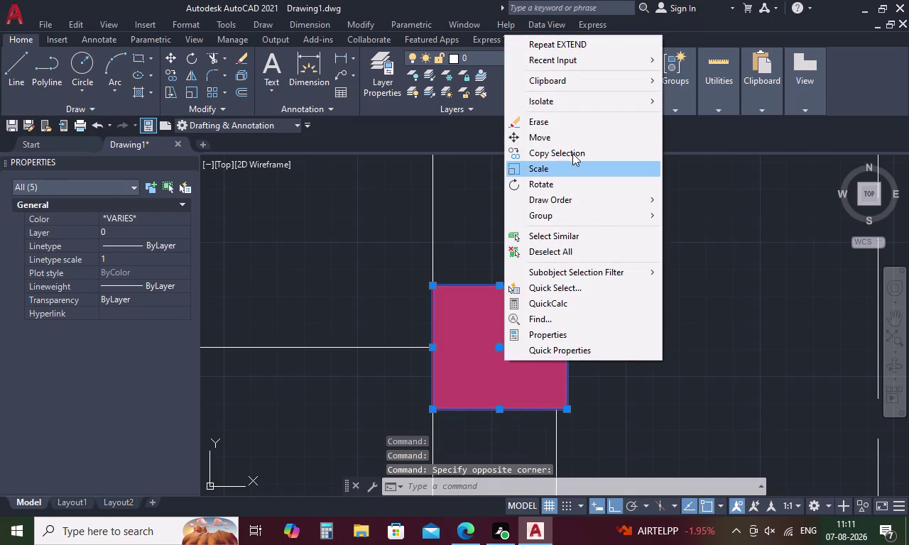
click(573, 153)
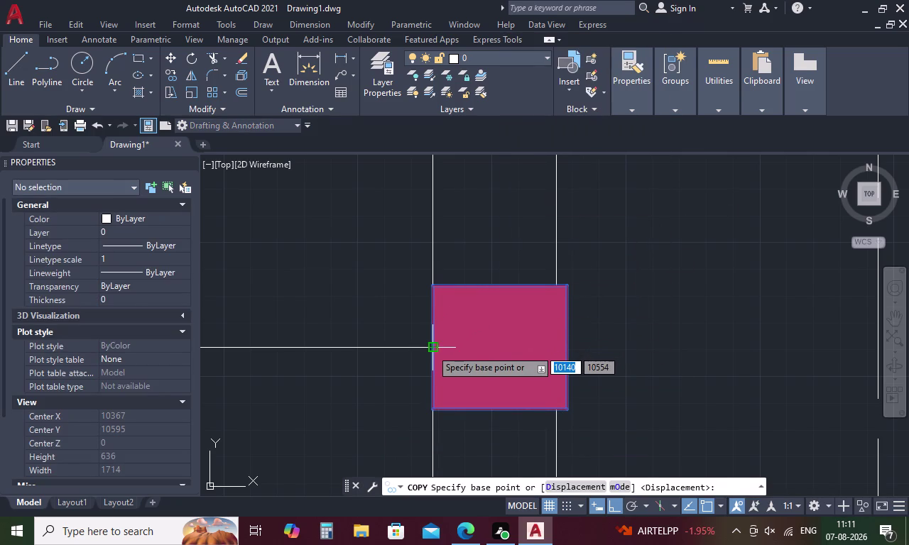
click(432, 348)
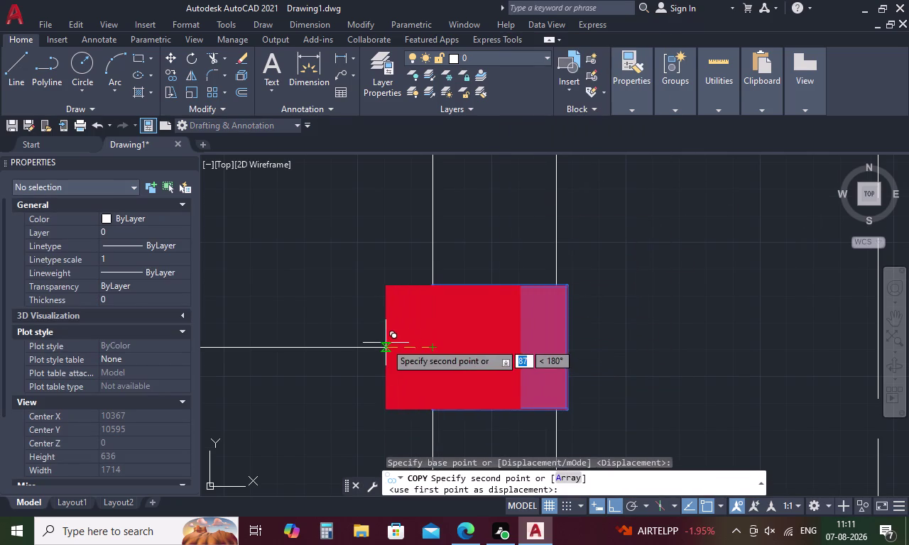
scroll(down, 3)
scroll(up, 3)
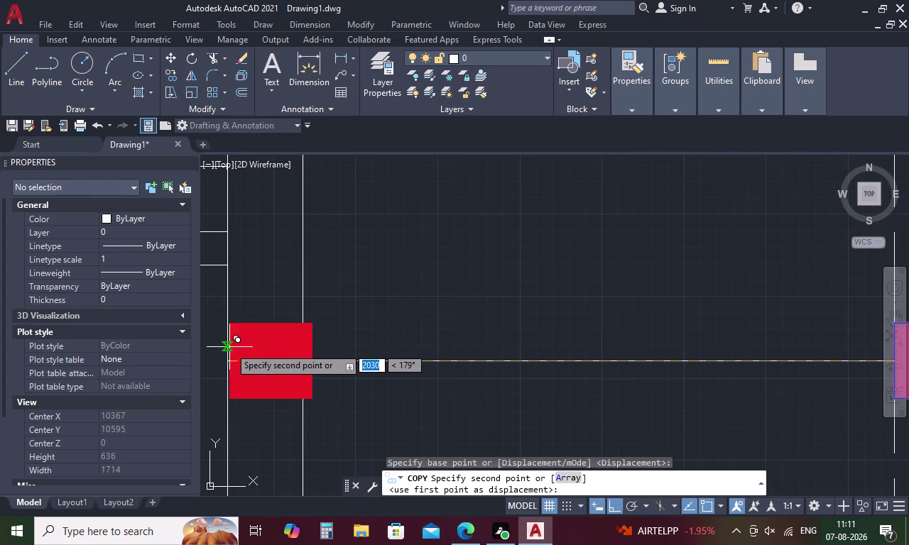
click(231, 360)
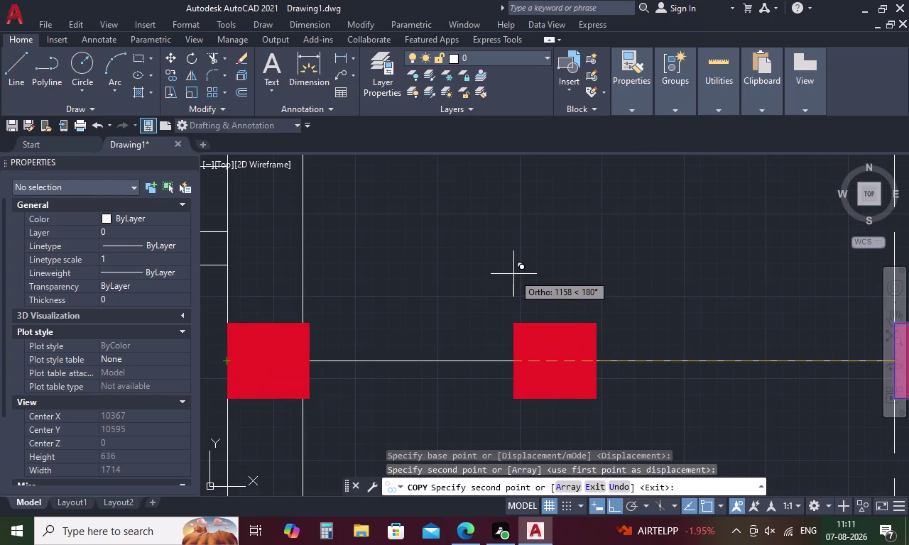
key(Escape)
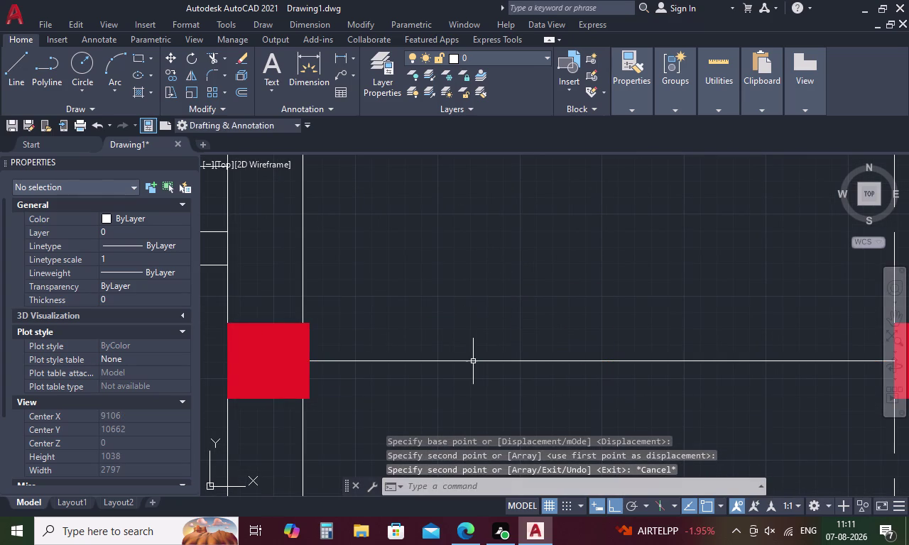
Erase the leftover unwanted object.
click(473, 363)
key(Delete)
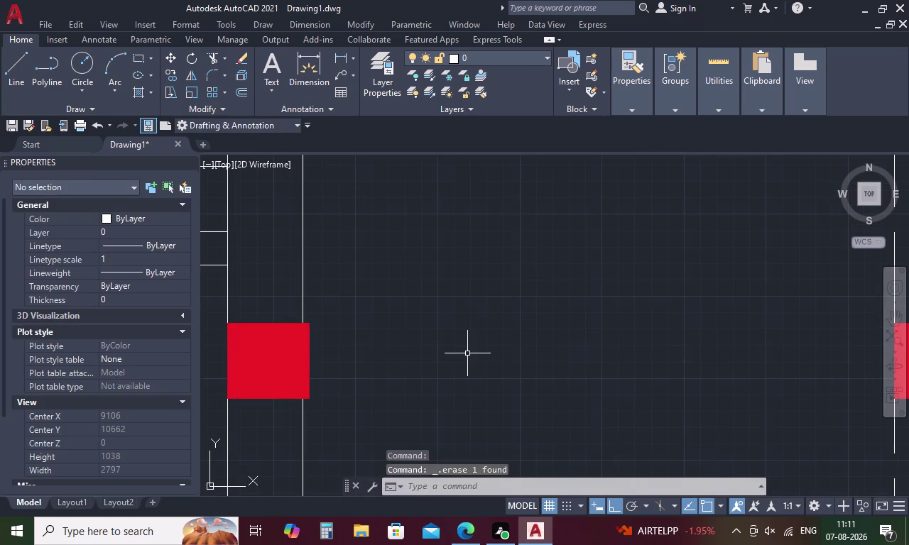
scroll(down, 3)
scroll(down, 3)
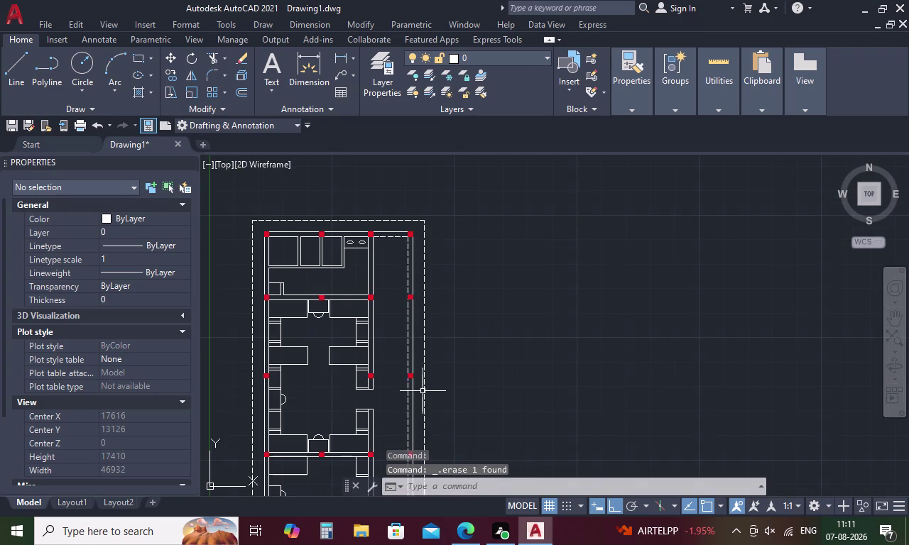
middle_drag(404, 389, 408, 286)
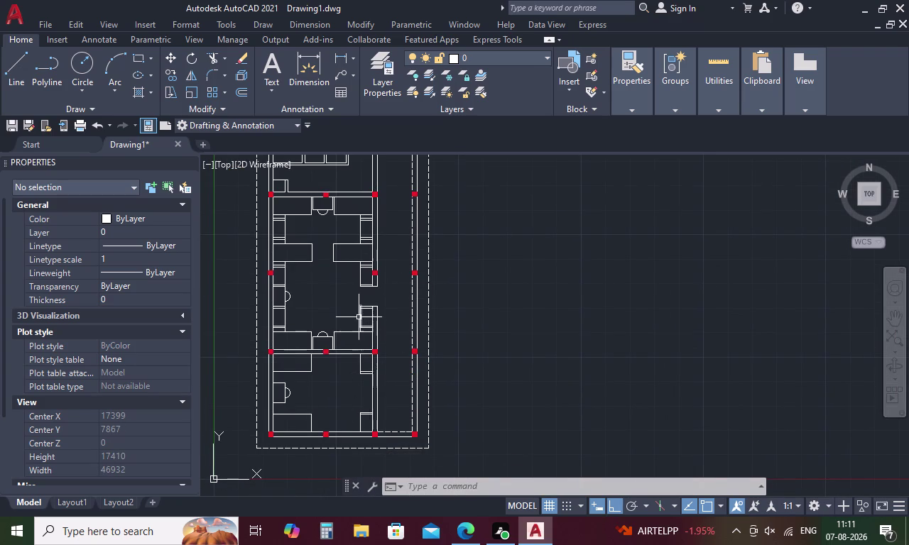
scroll(down, 3)
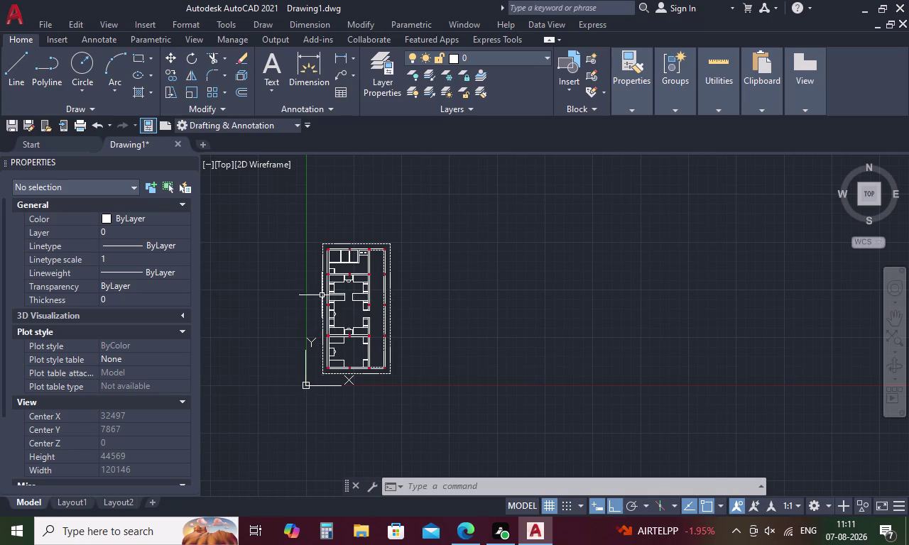
scroll(up, 3)
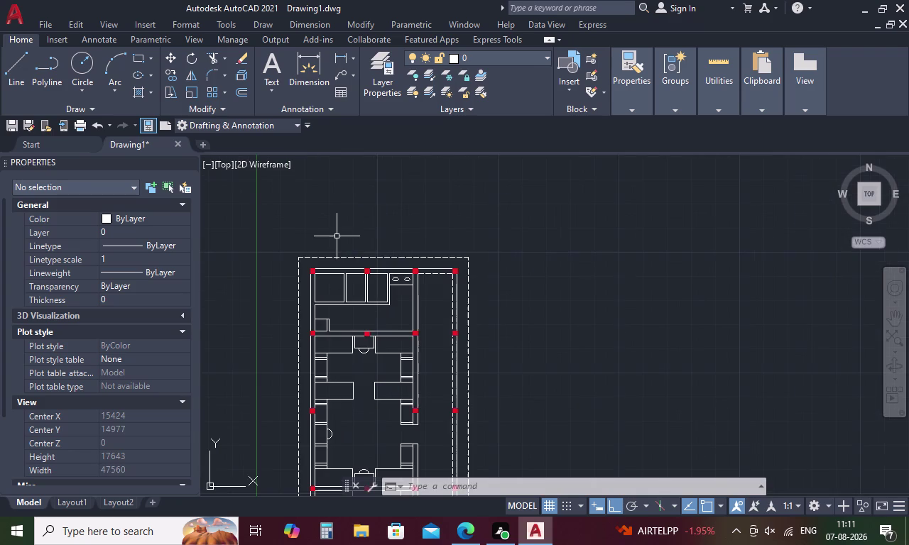
scroll(down, 3)
scroll(up, 3)
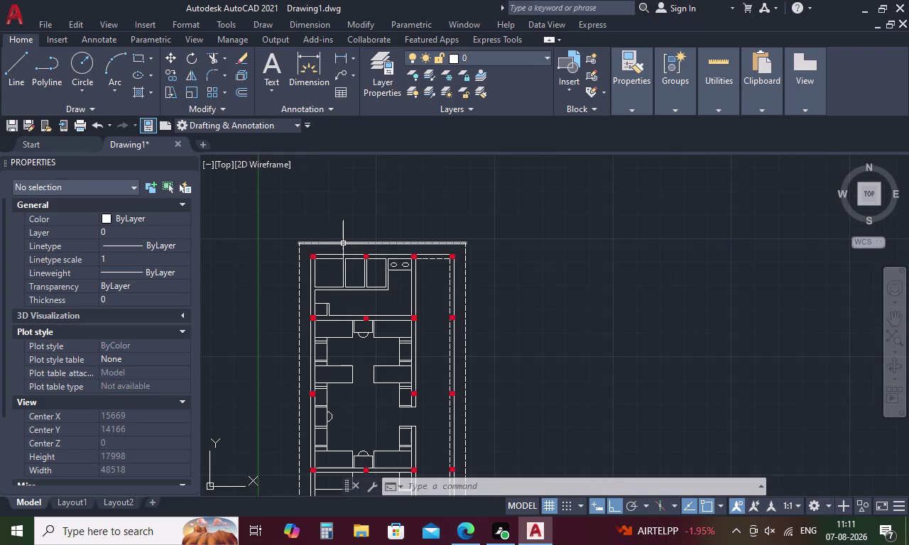